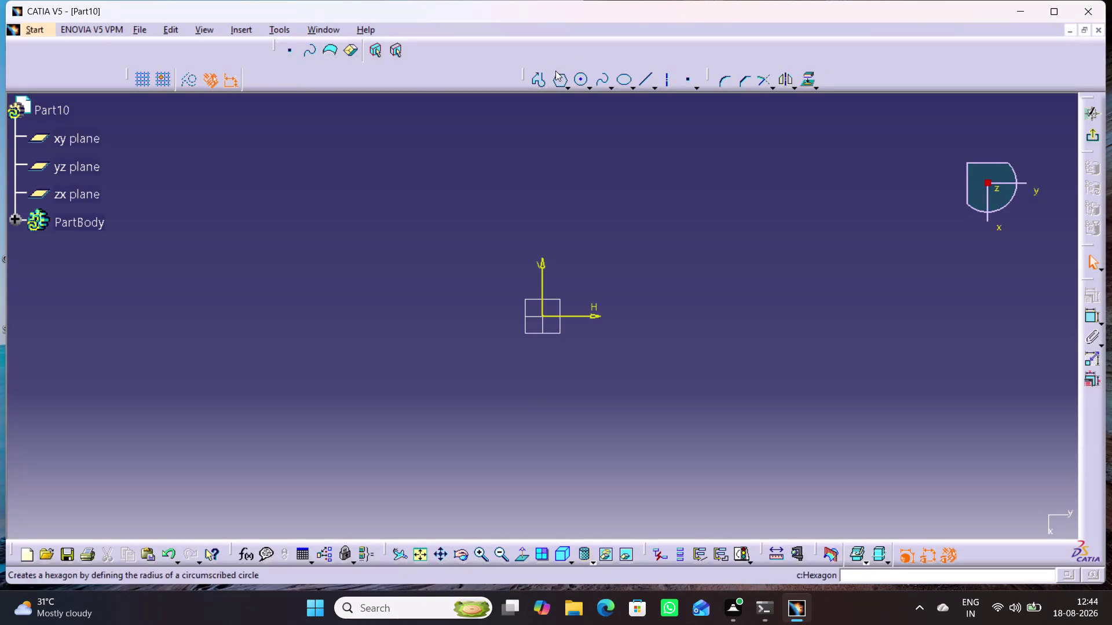
Draw a regular hexagon centred on the sketch origin.
click(558, 75)
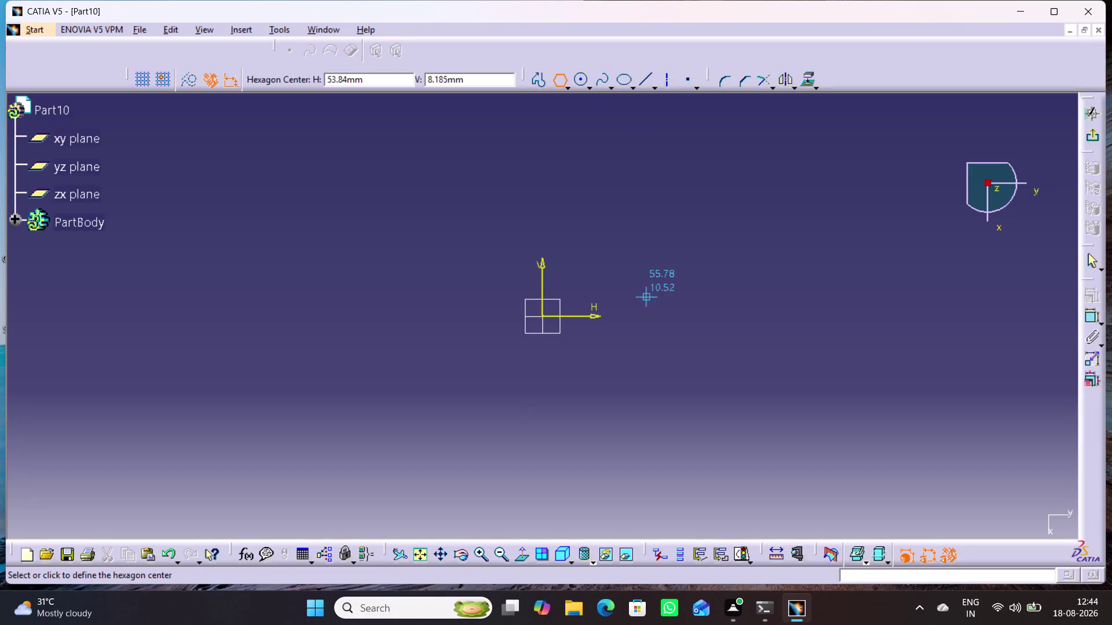
click(543, 314)
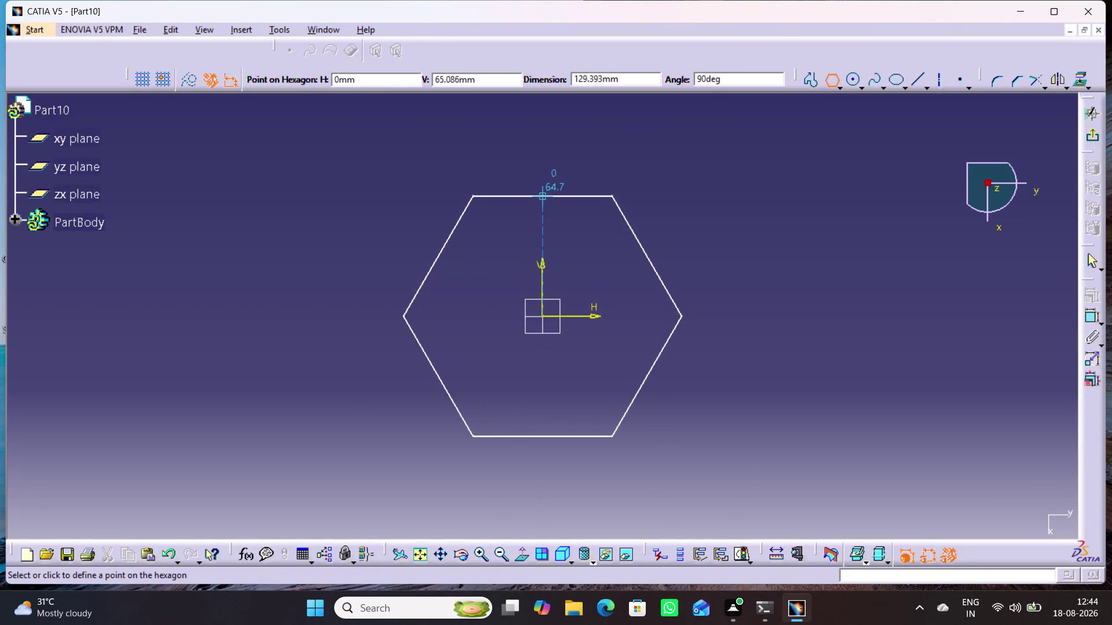
click(546, 196)
click(865, 268)
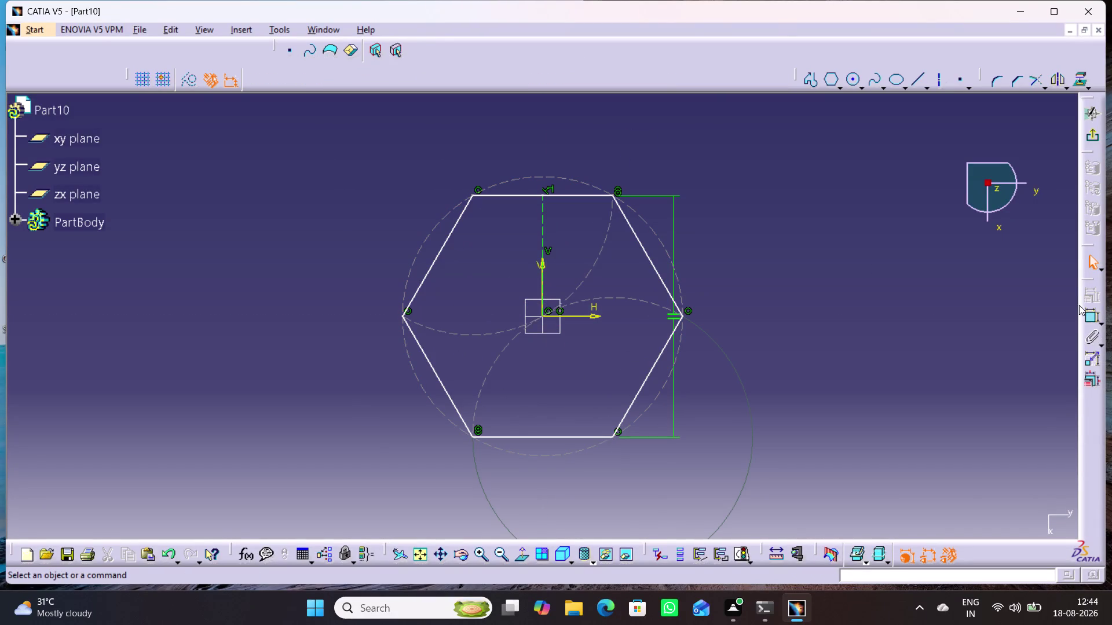
Dimension the hexagon between its top and bottom edges and set it to 4.3 mm.
click(1089, 316)
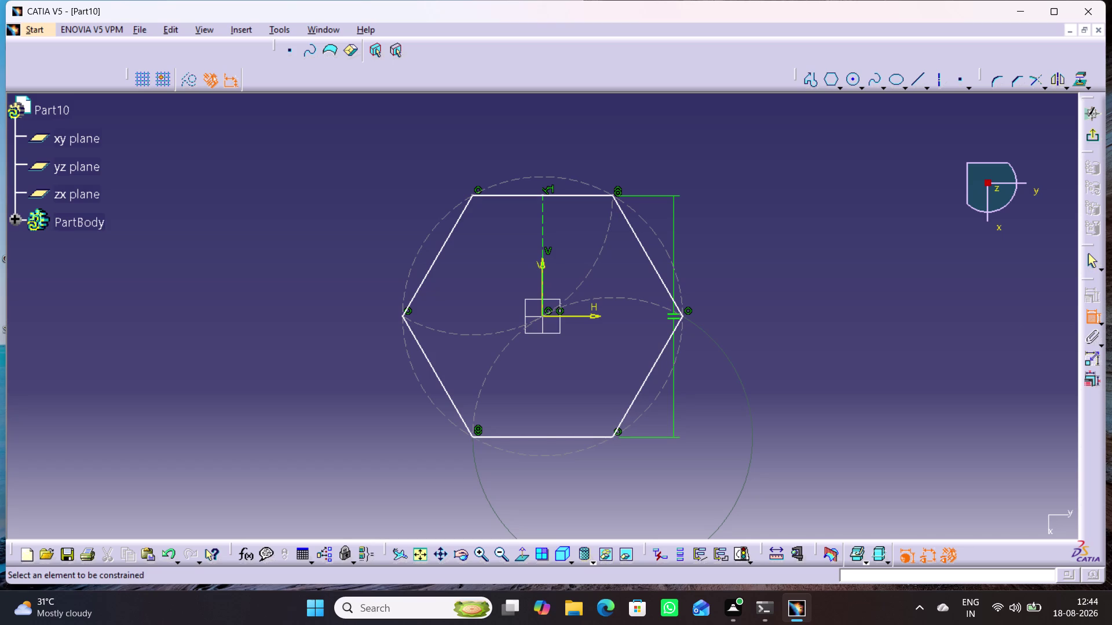
click(597, 435)
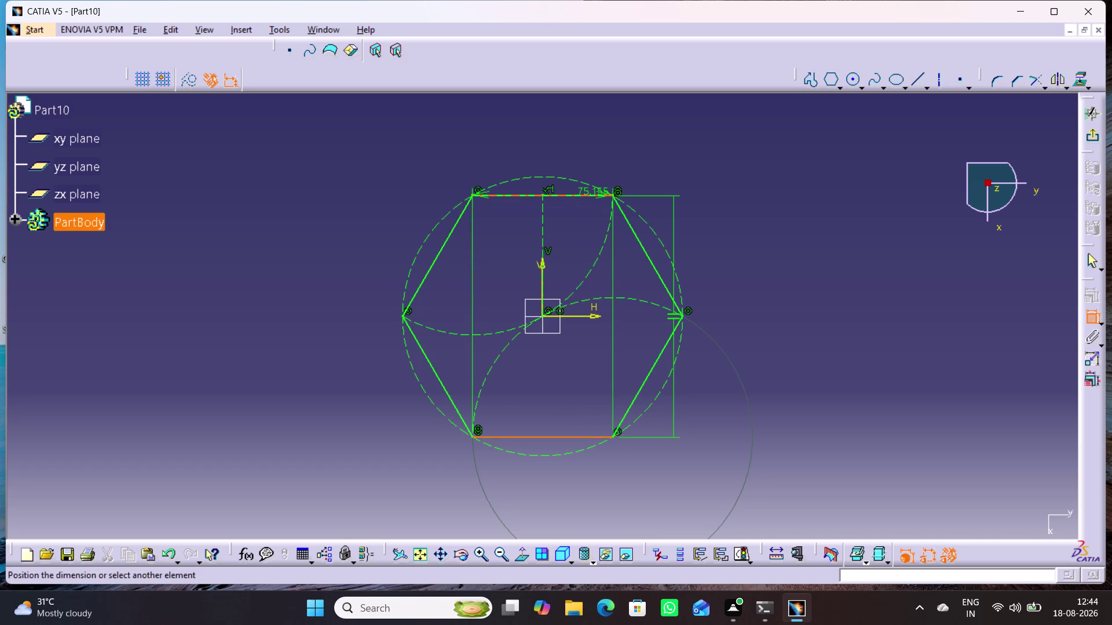
click(595, 194)
click(757, 325)
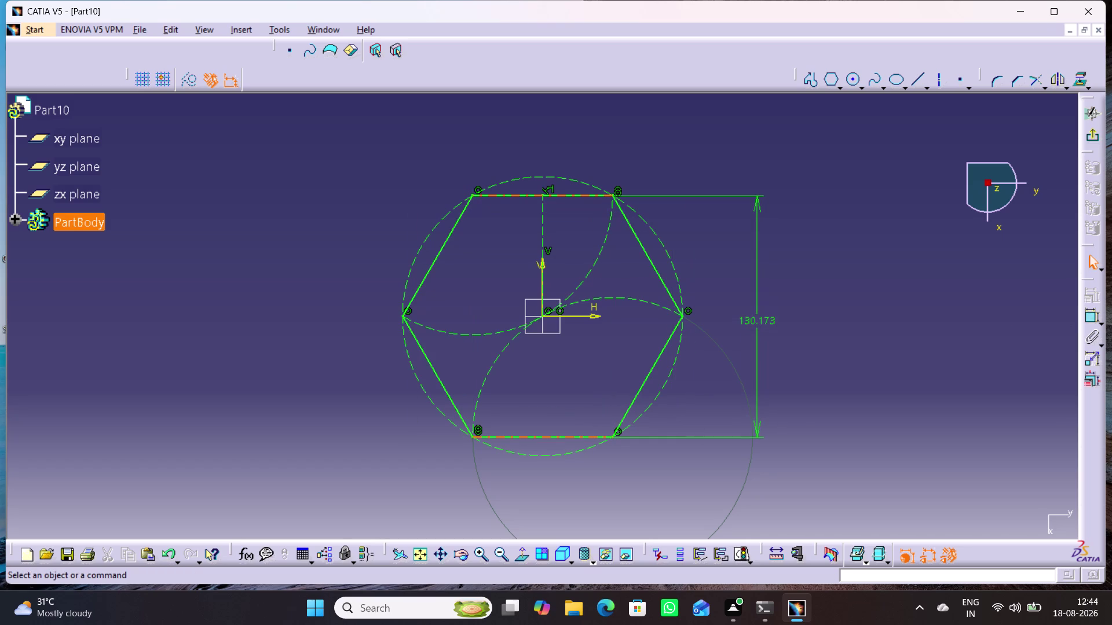
double_click(755, 316)
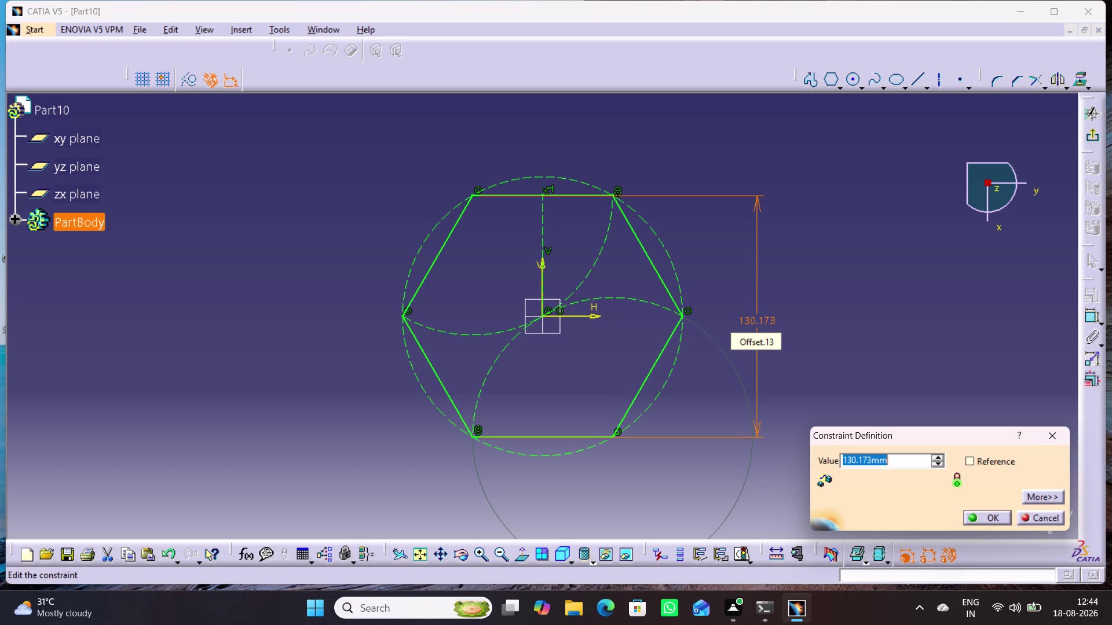
text(4.3)
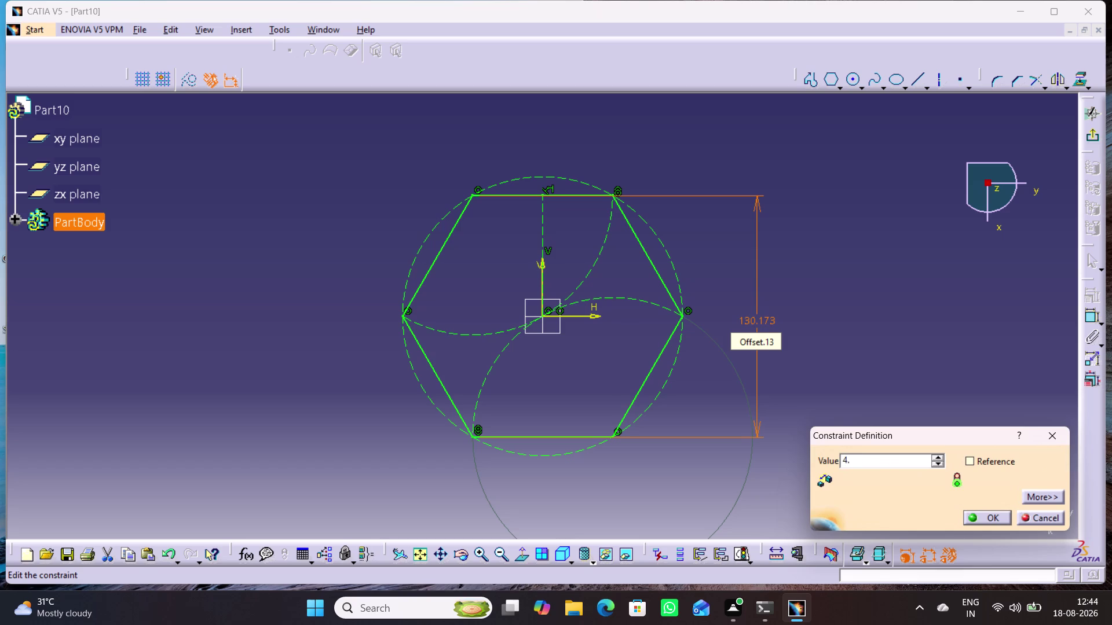
key(Return)
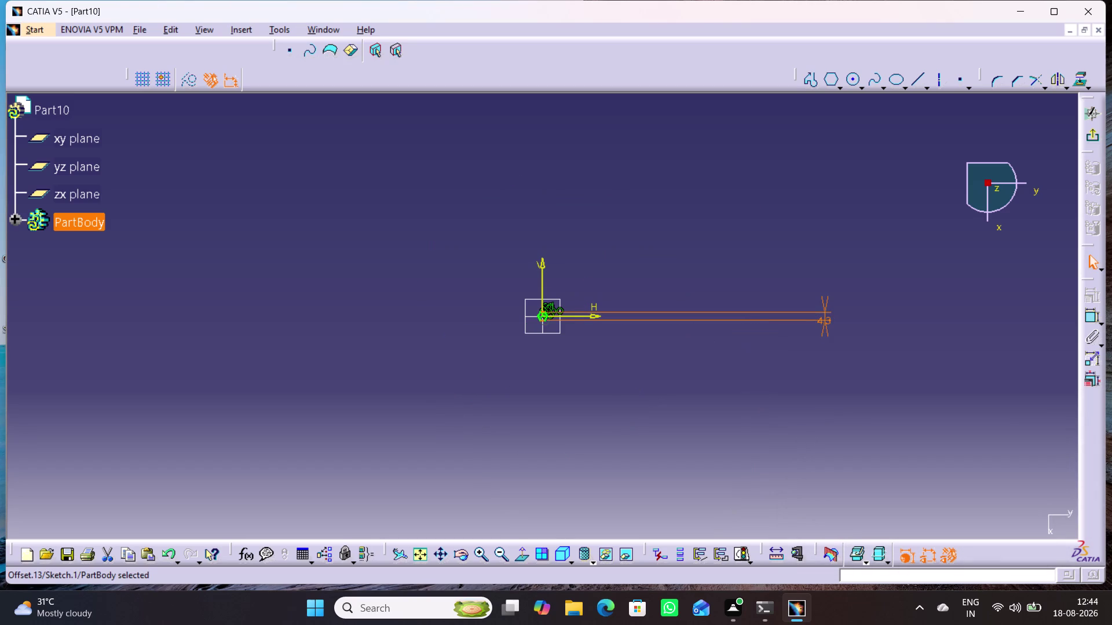
click(840, 333)
drag(824, 319, 590, 327)
click(702, 340)
middle_drag(604, 366, 610, 328)
right_click(604, 366)
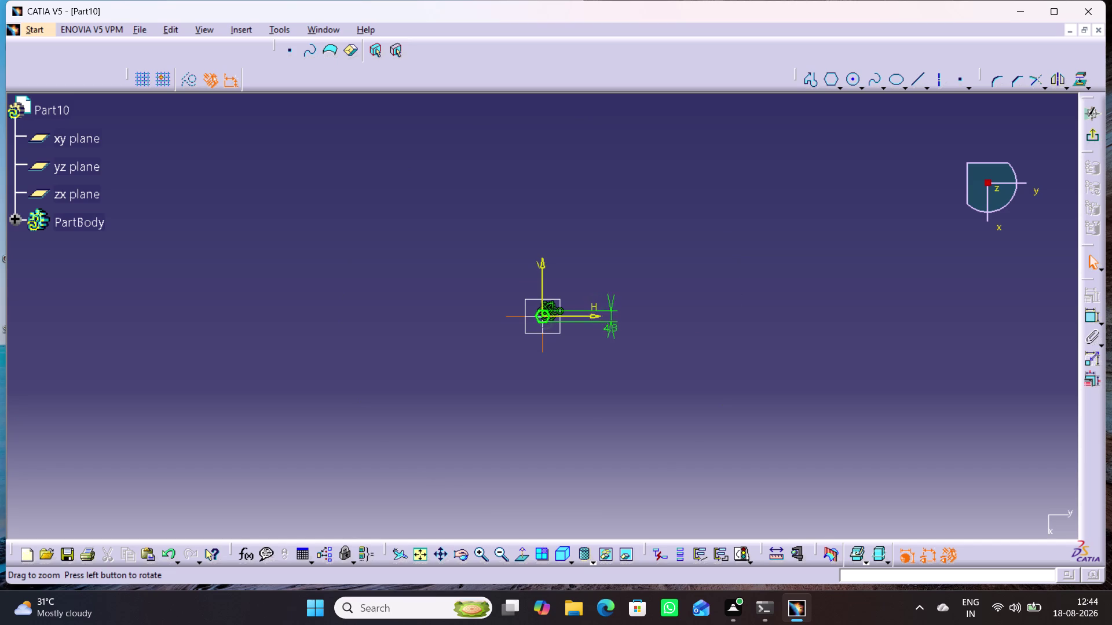
middle_drag(610, 328, 680, 161)
middle_drag(622, 228, 623, 179)
right_click(621, 228)
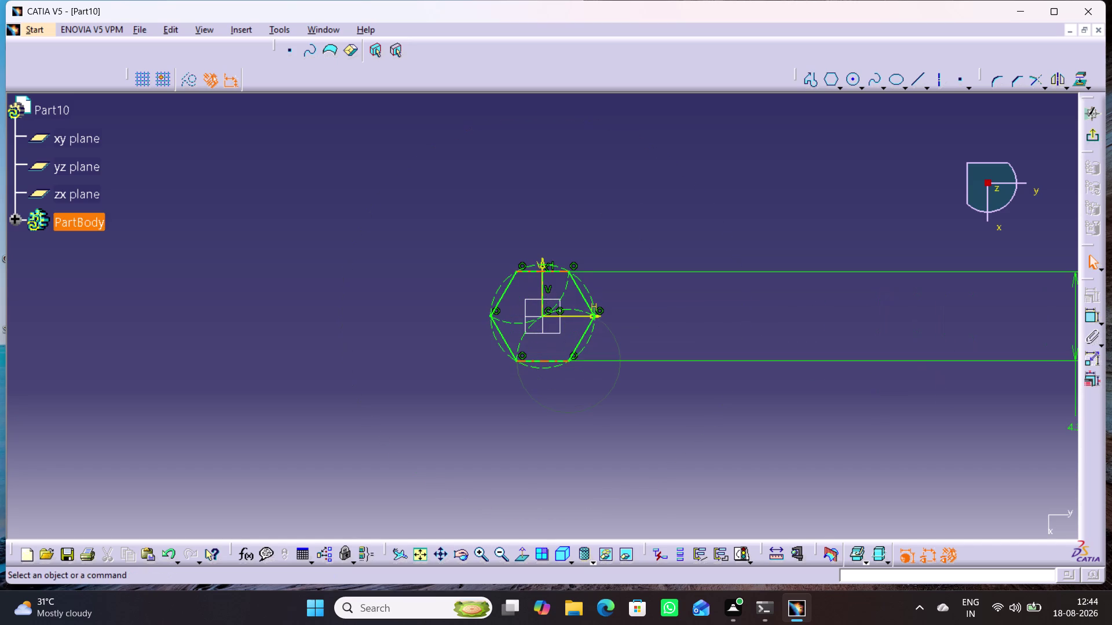
middle_drag(955, 402, 879, 402)
drag(999, 343, 566, 332)
click(638, 340)
middle_drag(668, 252, 738, 251)
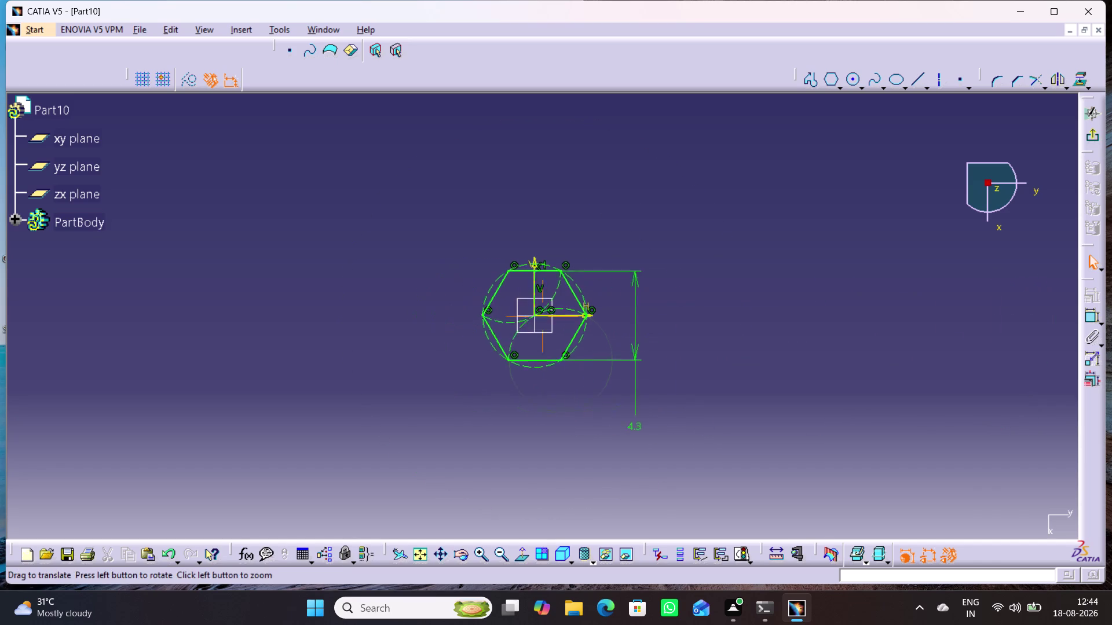
middle_drag(738, 252, 778, 249)
Add a 2.5 mm diameter circle at the hexagon's centre and exit the sketcher.
click(857, 86)
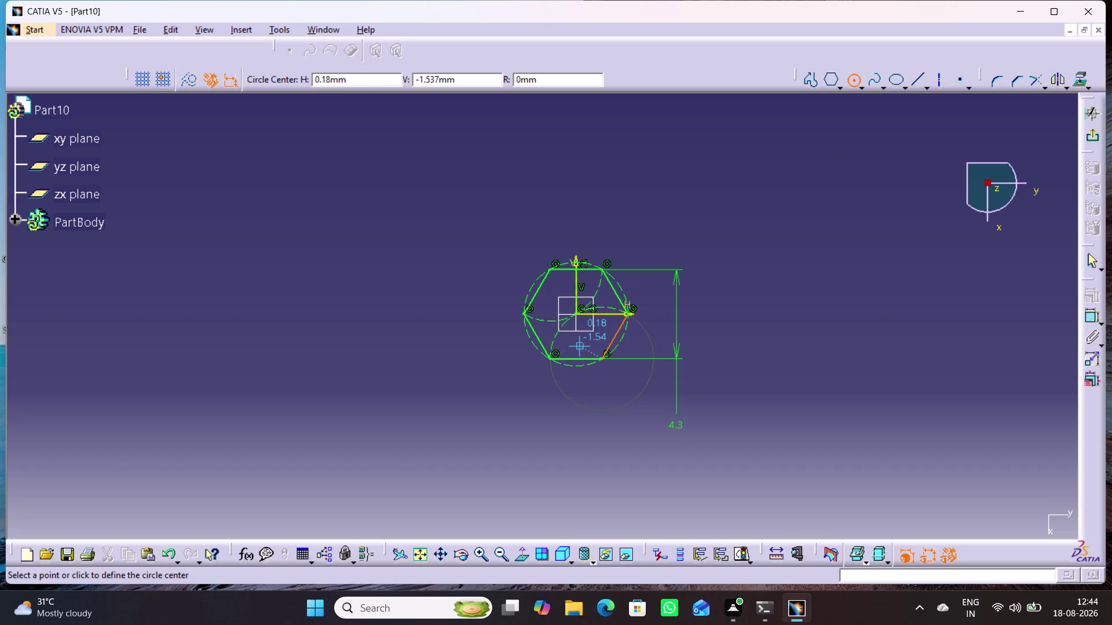
click(576, 315)
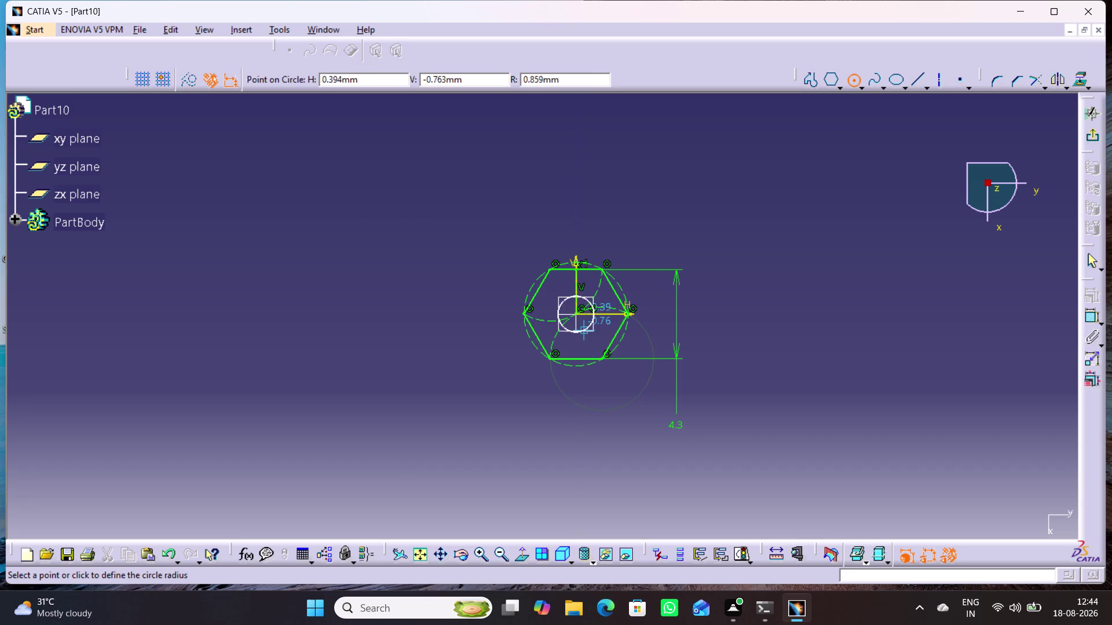
click(585, 334)
drag(1092, 317, 1086, 318)
click(596, 214)
double_click(593, 210)
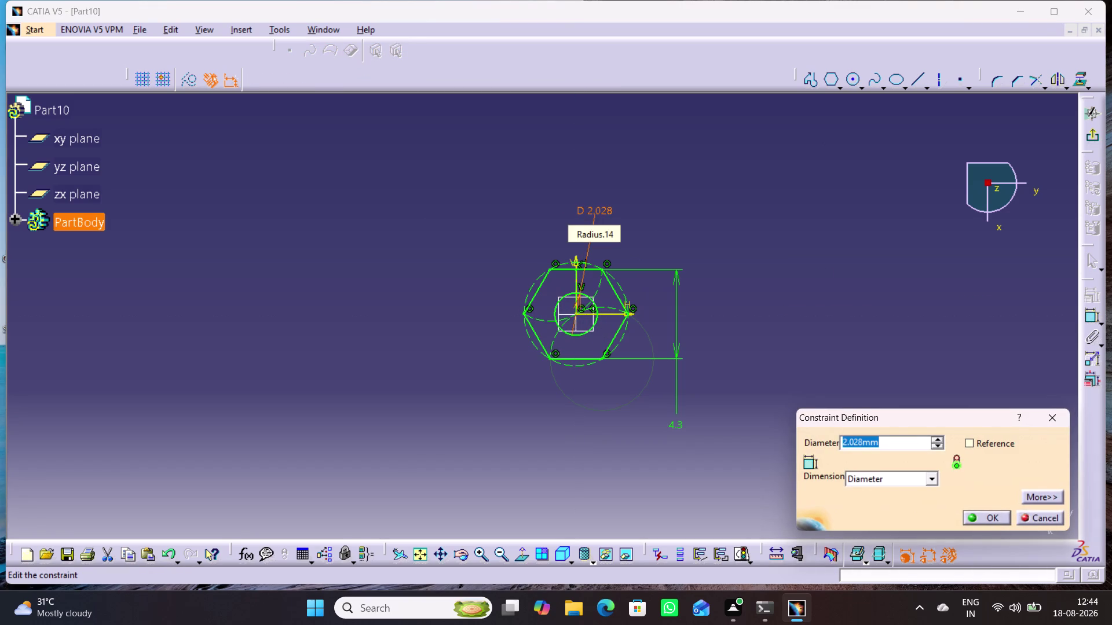
text(2.5)
key(Return)
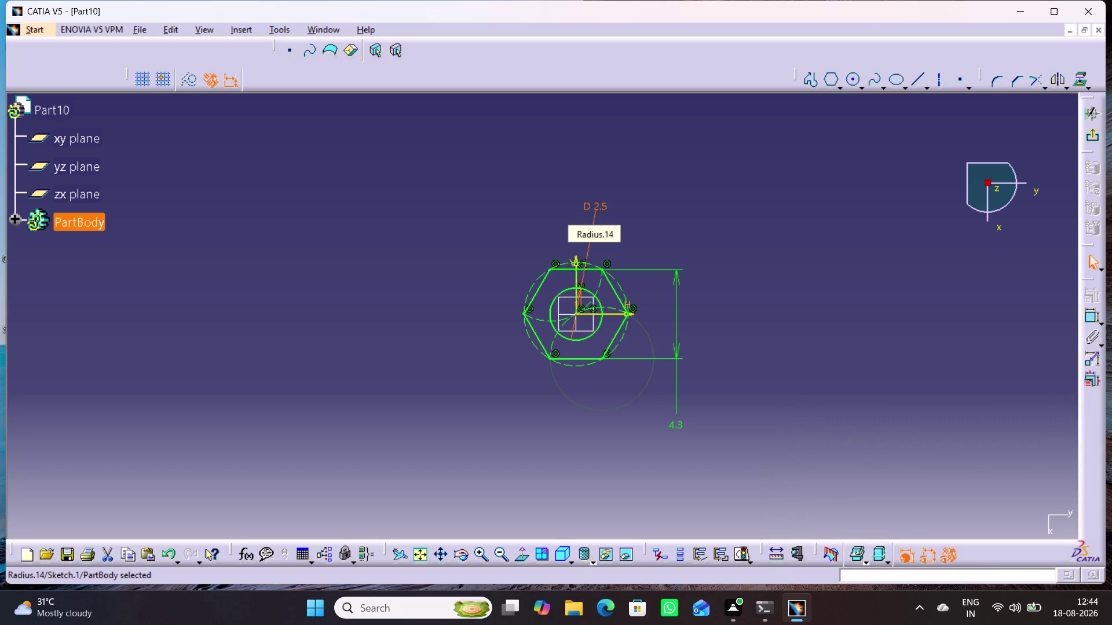
click(1091, 137)
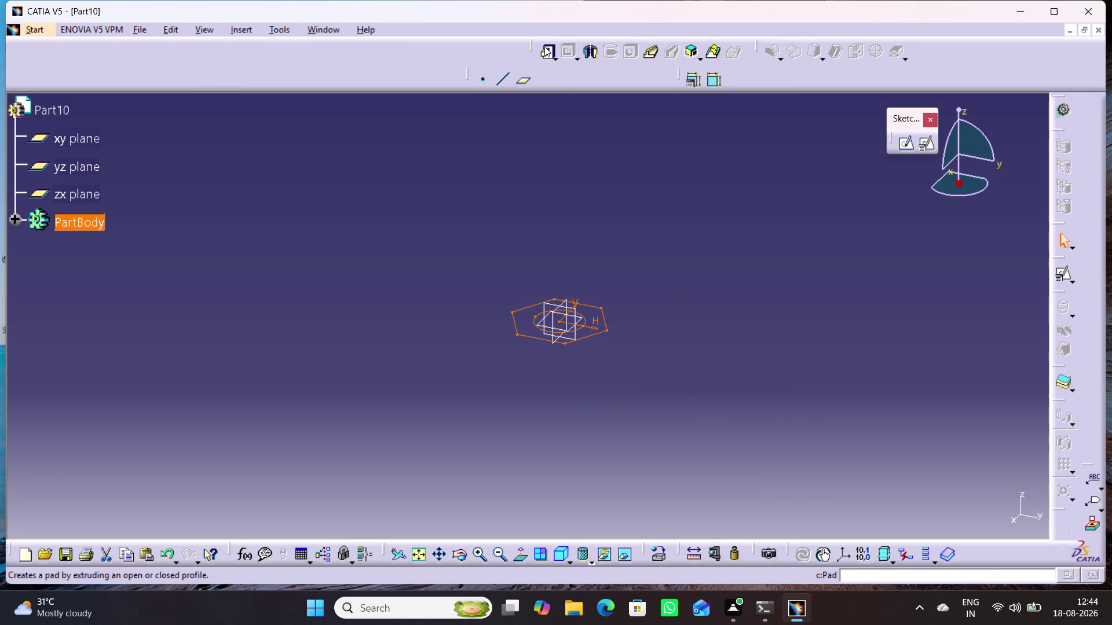
Pad the hexagon-and-circle sketch 3 mm into a solid nut.
click(544, 46)
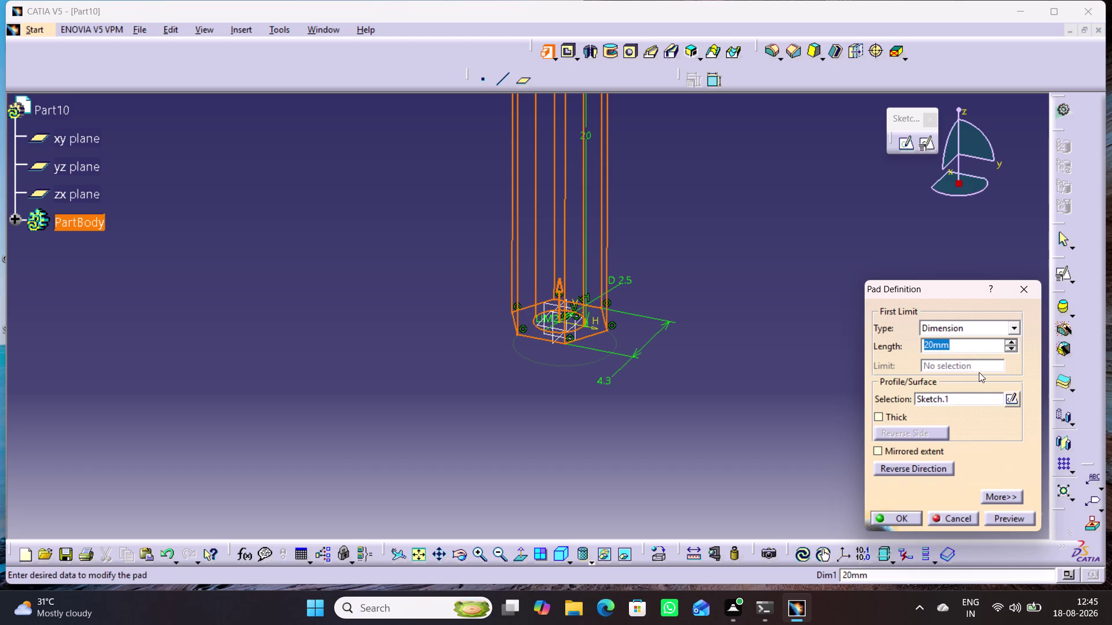
key(3)
key(Return)
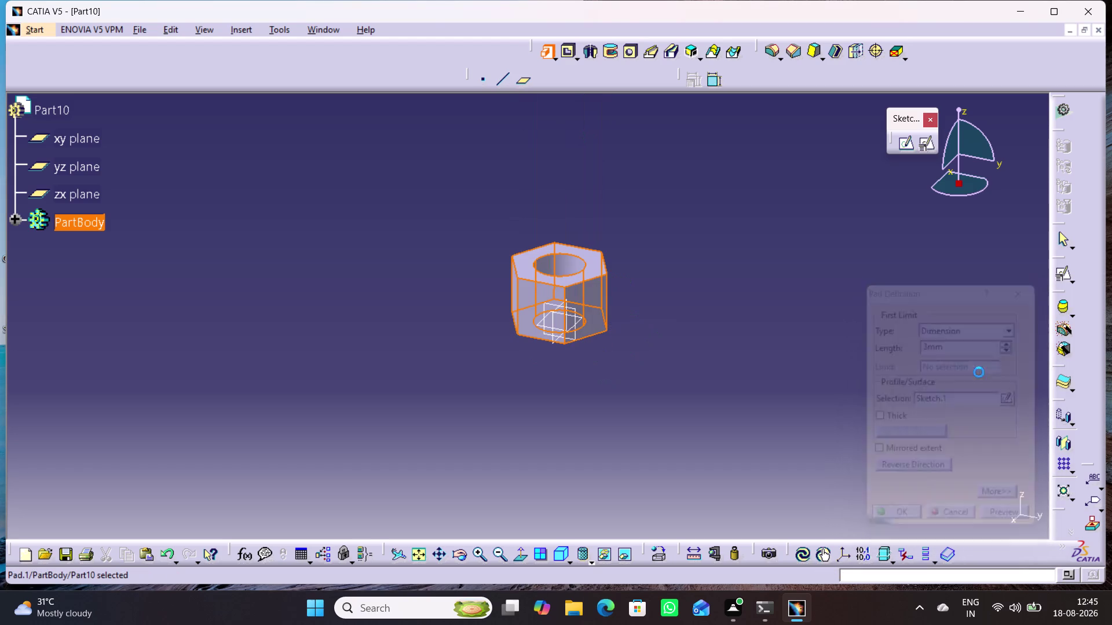
click(754, 370)
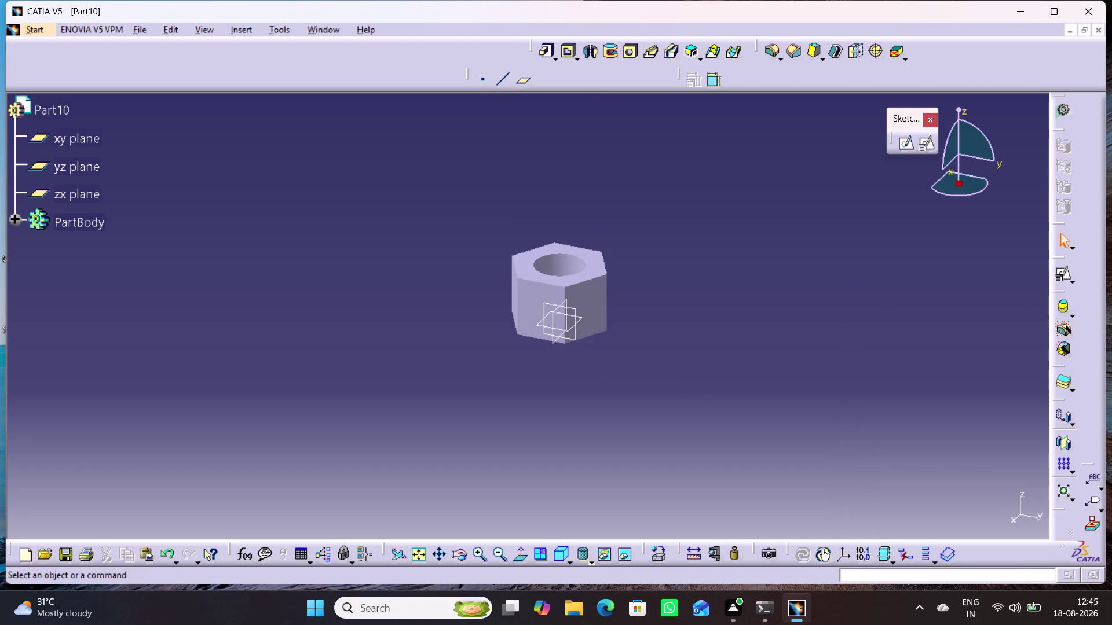
Reopen the pad and keep its 3 mm length.
double_click(581, 304)
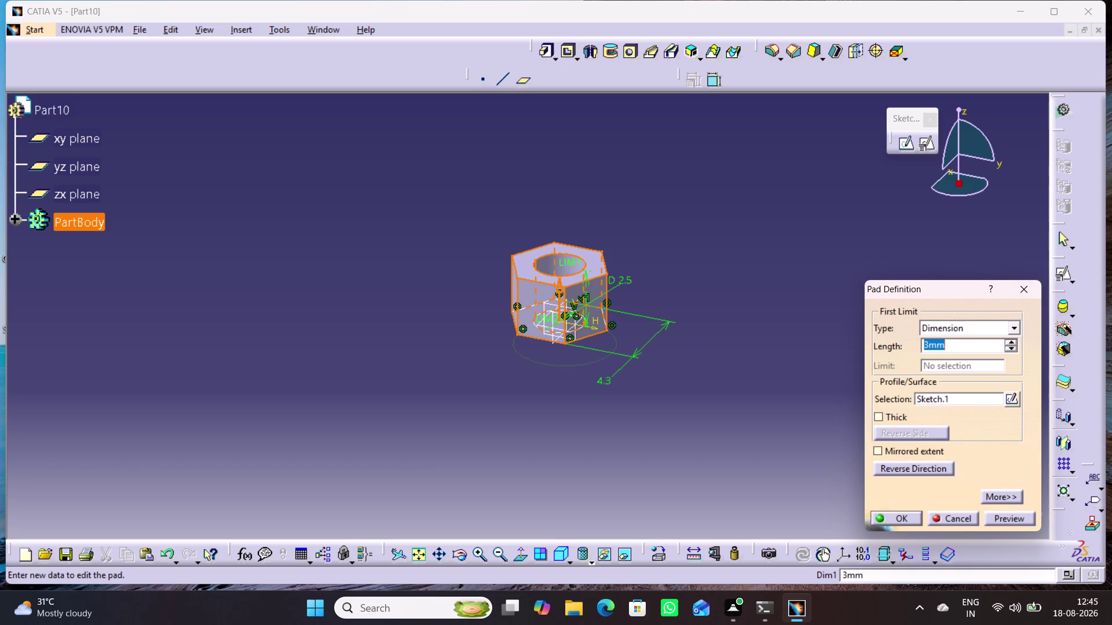
click(1028, 287)
click(709, 408)
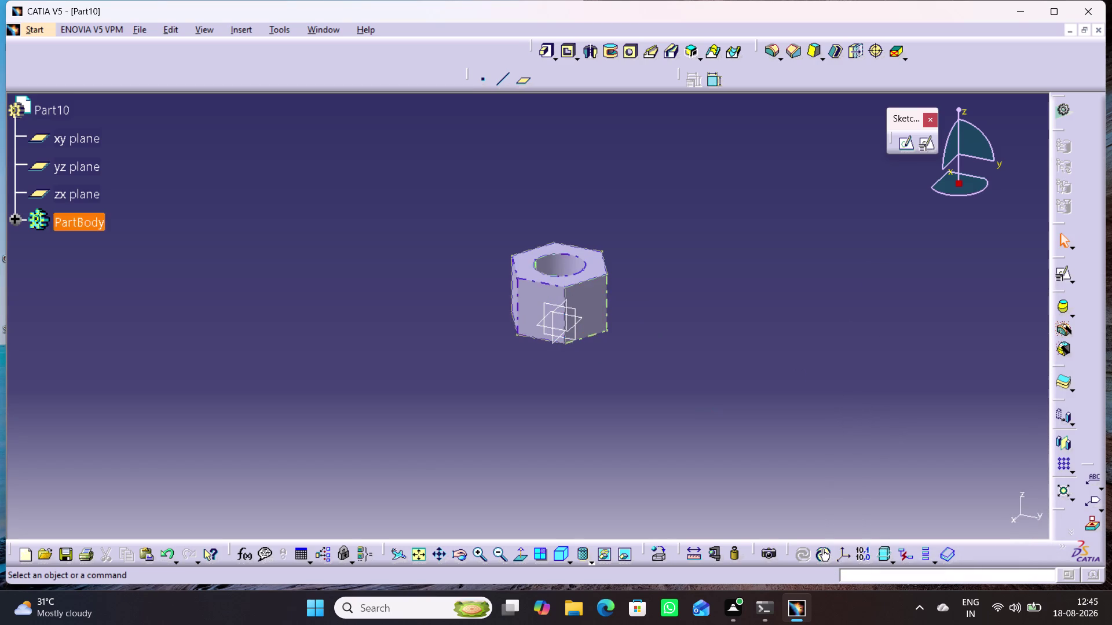
click(71, 178)
click(73, 172)
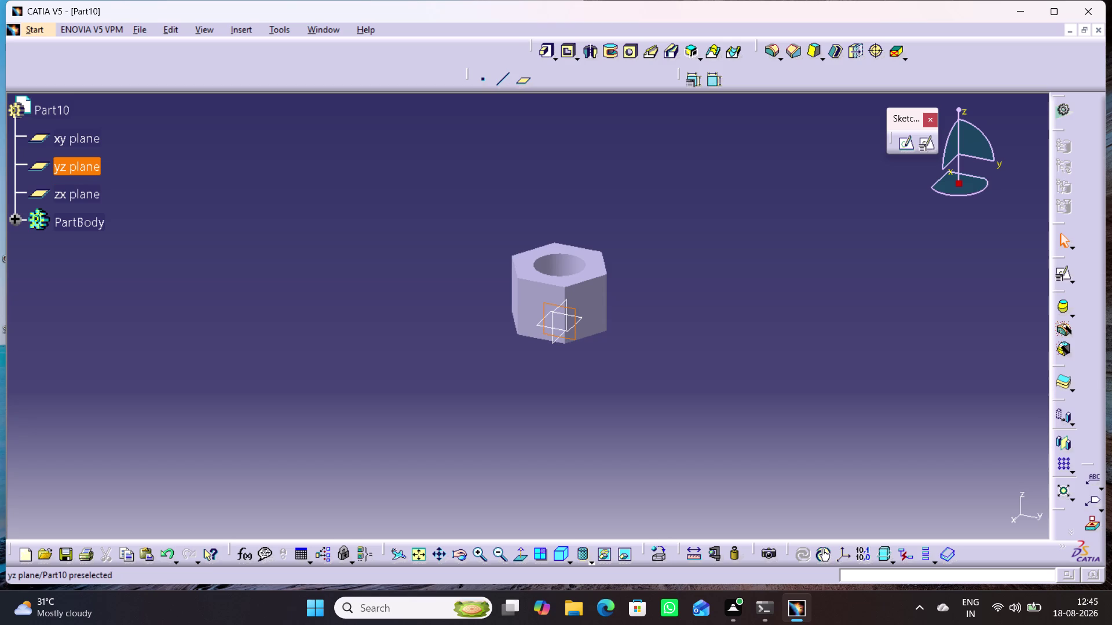
Sketch on the yz plane and draw a closed right-triangle profile beside the nut.
click(909, 145)
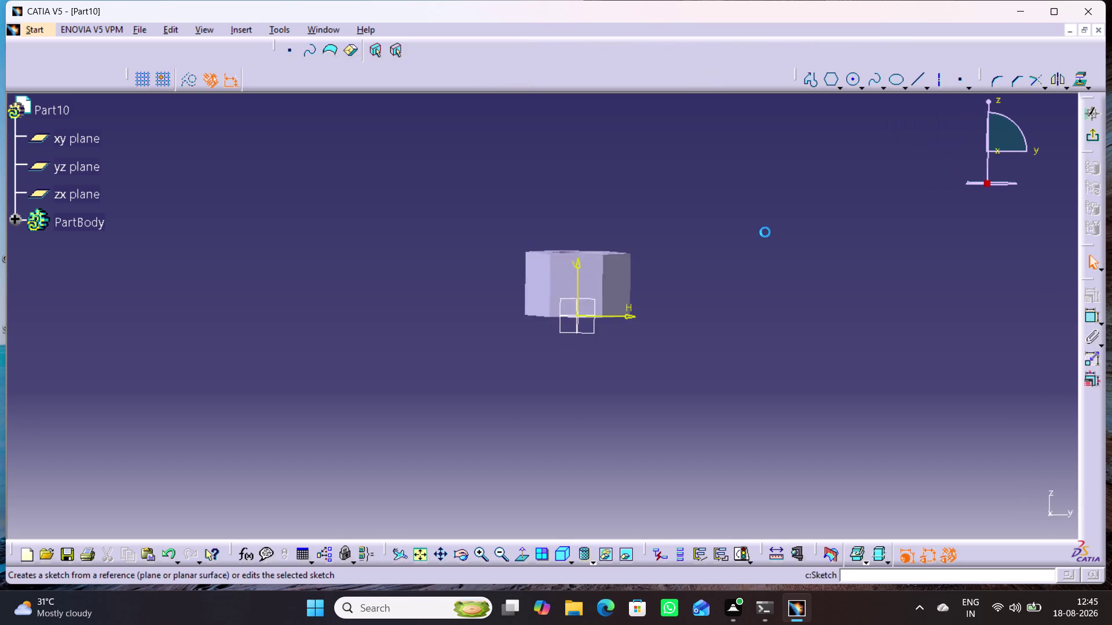
click(712, 276)
middle_drag(711, 213, 690, 277)
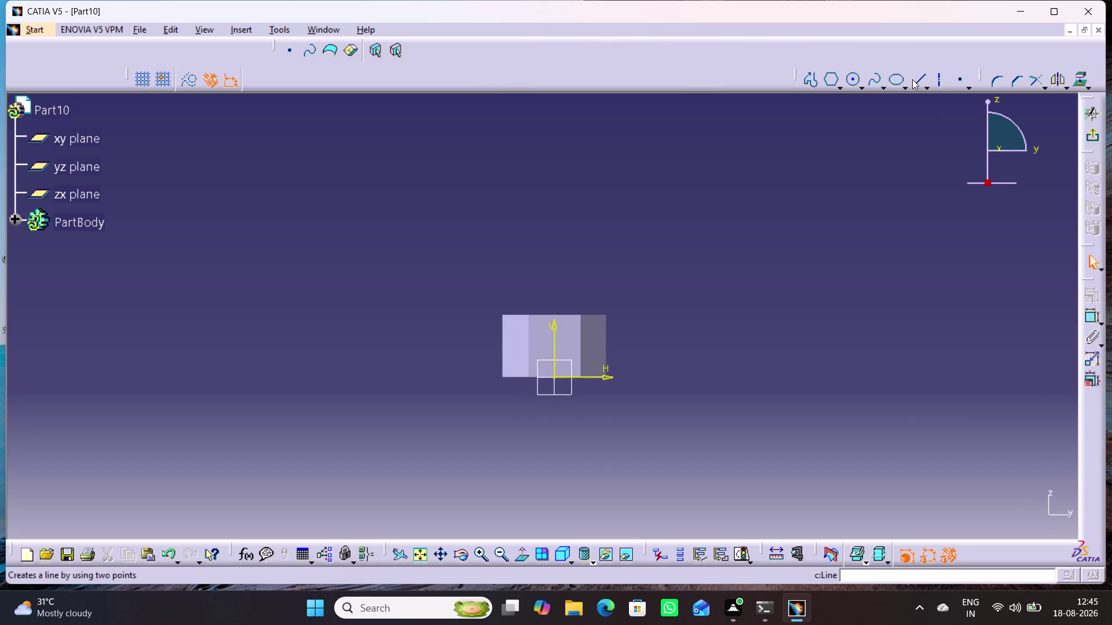
click(811, 81)
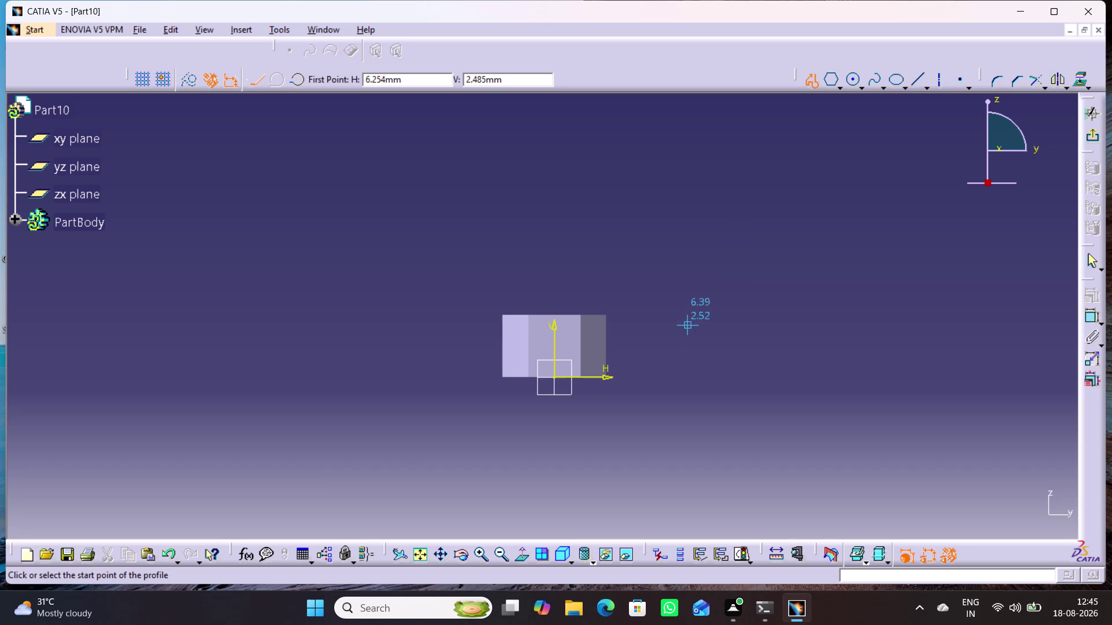
click(695, 318)
click(773, 317)
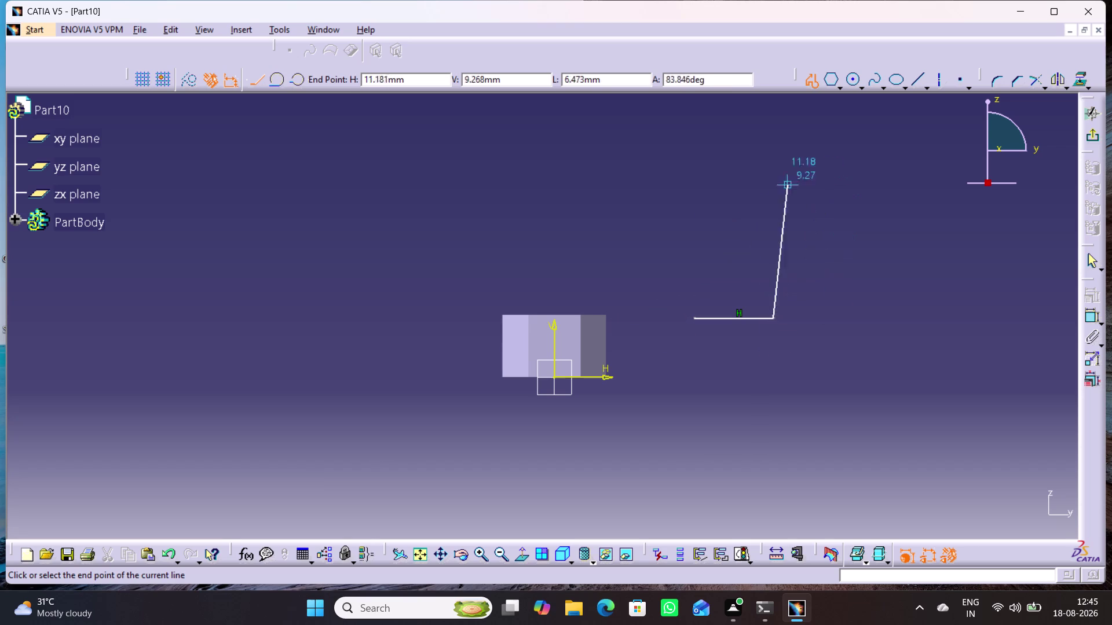
click(774, 360)
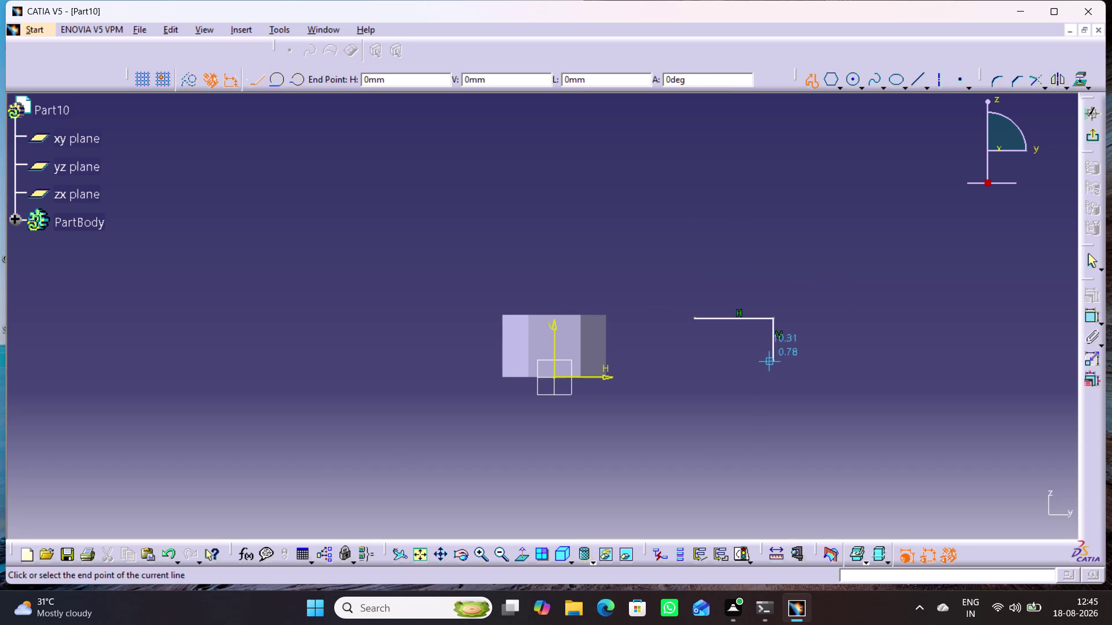
click(694, 321)
click(888, 265)
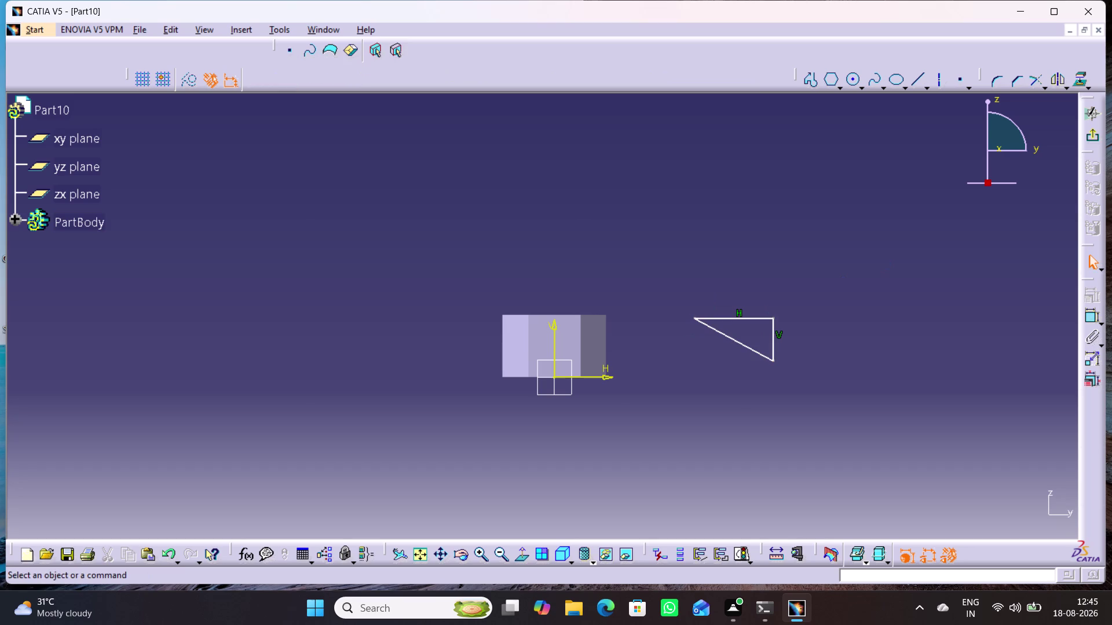
Draw a small closed triangle profile below the first triangle.
click(811, 79)
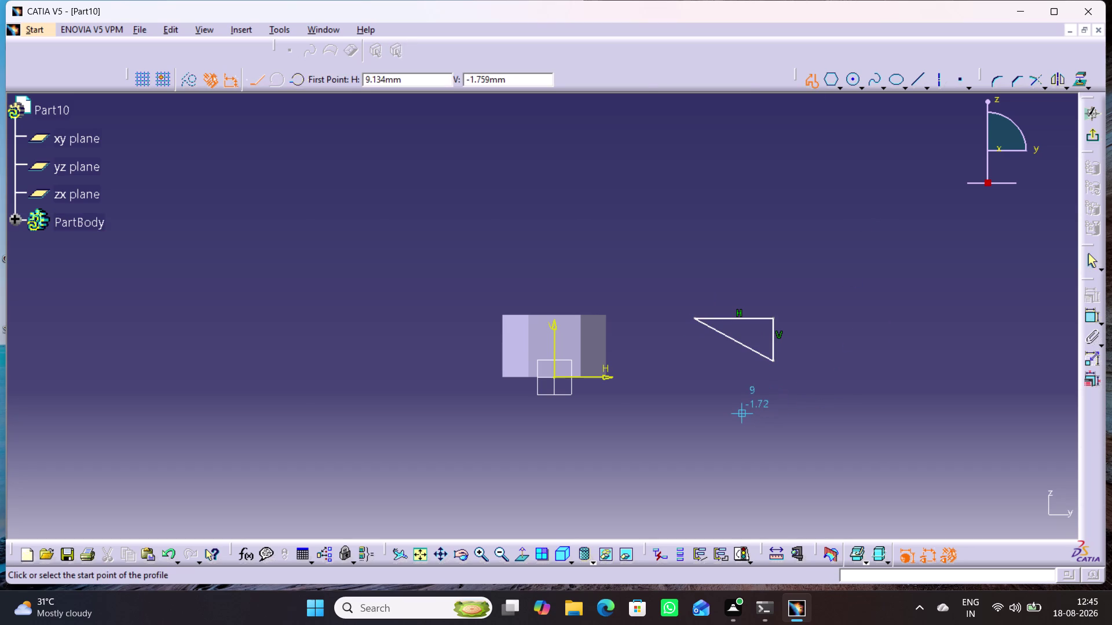
click(742, 414)
click(782, 416)
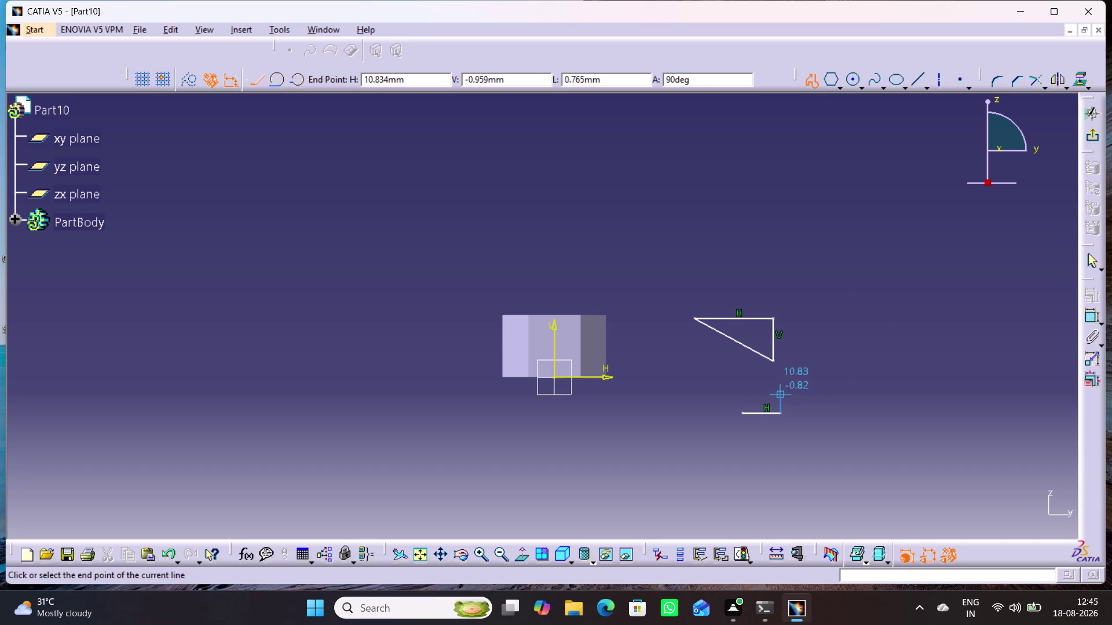
click(782, 393)
click(743, 410)
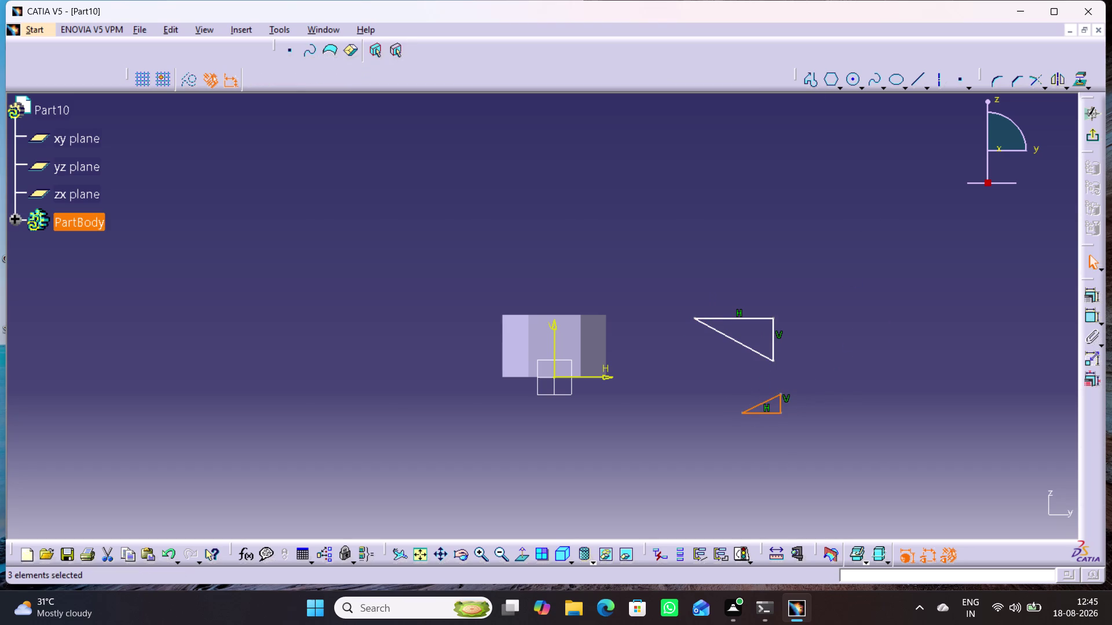
click(890, 323)
Set the small triangle's bottom and vertical legs to 1 mm.
double_click(1092, 315)
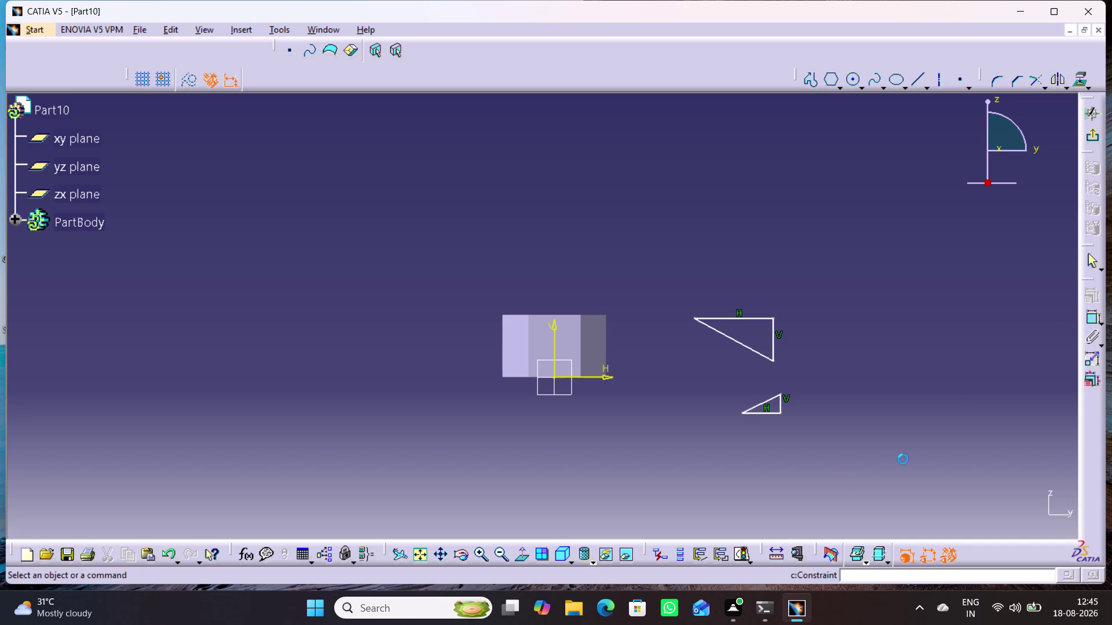
click(774, 413)
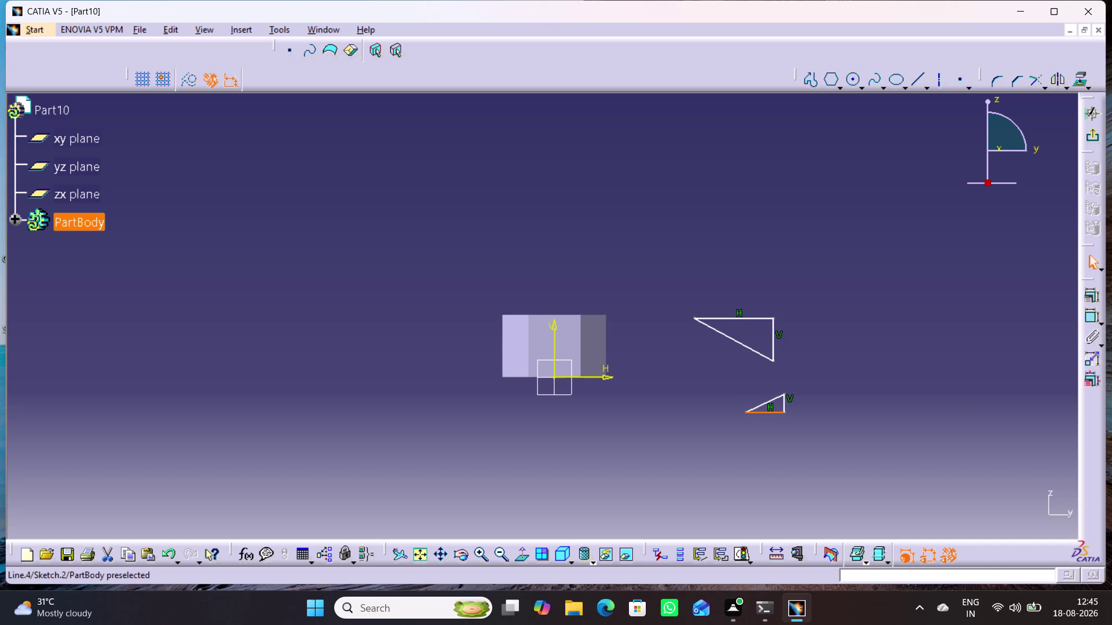
double_click(1094, 318)
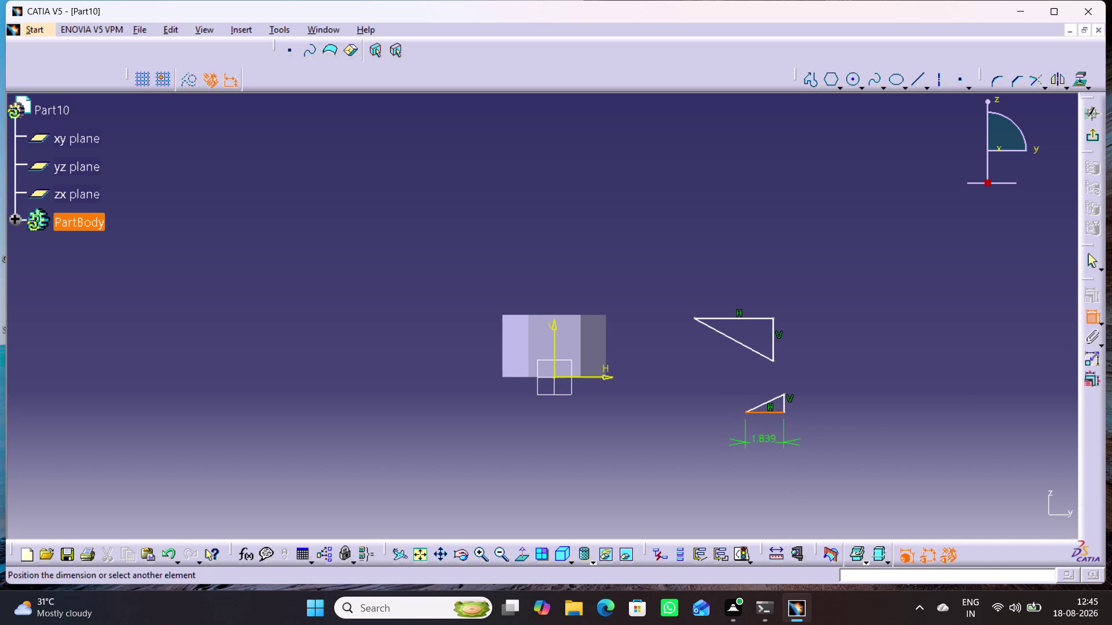
click(765, 443)
double_click(766, 438)
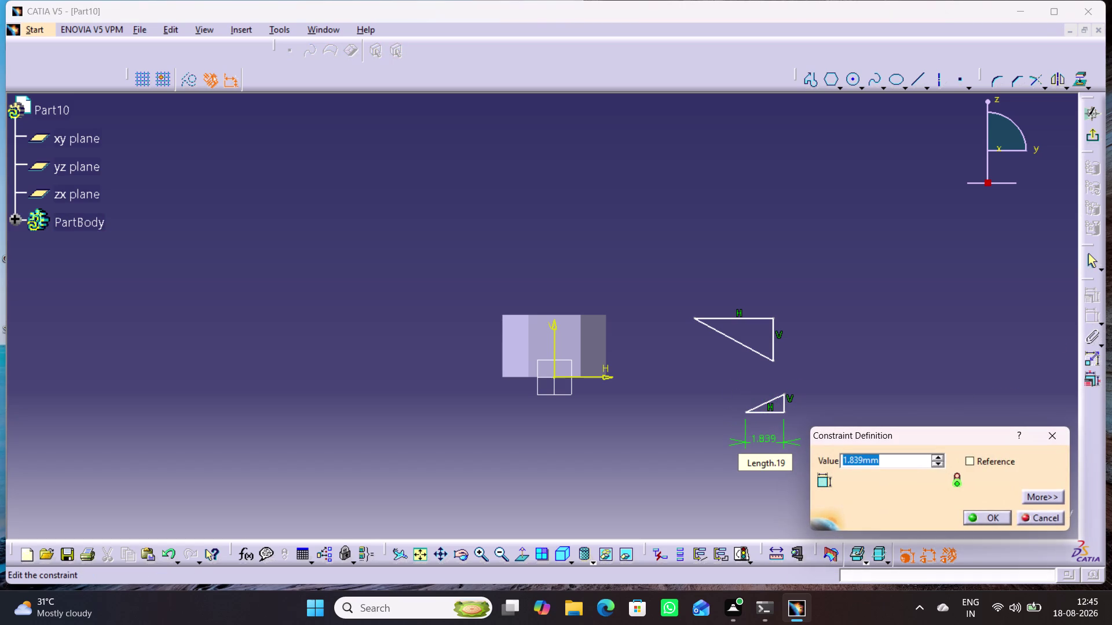
key(1)
key(Return)
click(830, 441)
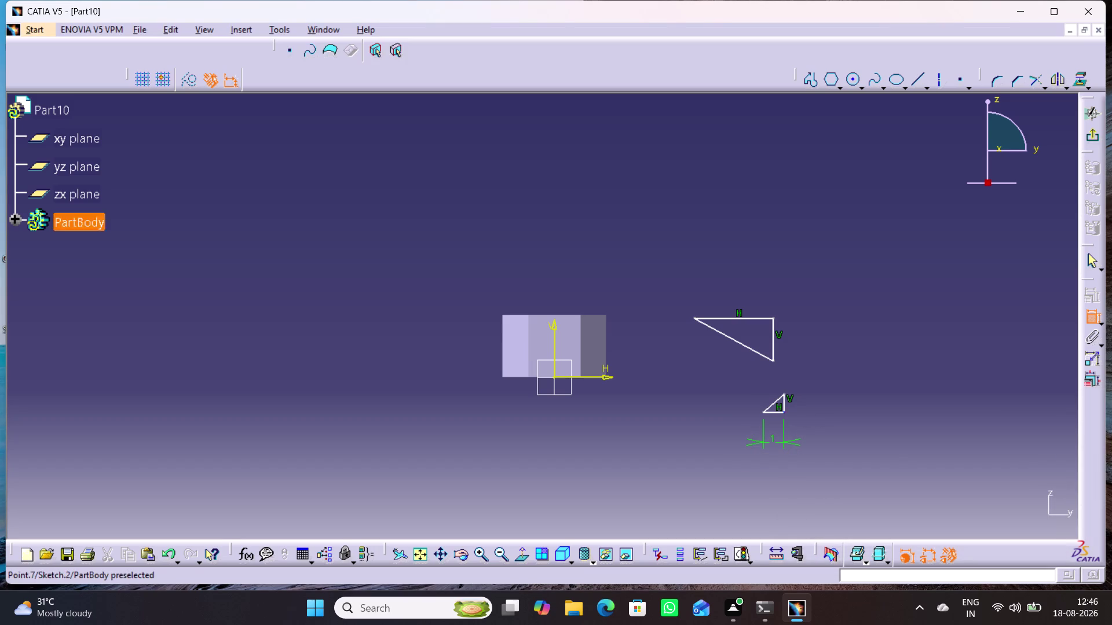
click(786, 407)
double_click(819, 407)
double_click(820, 403)
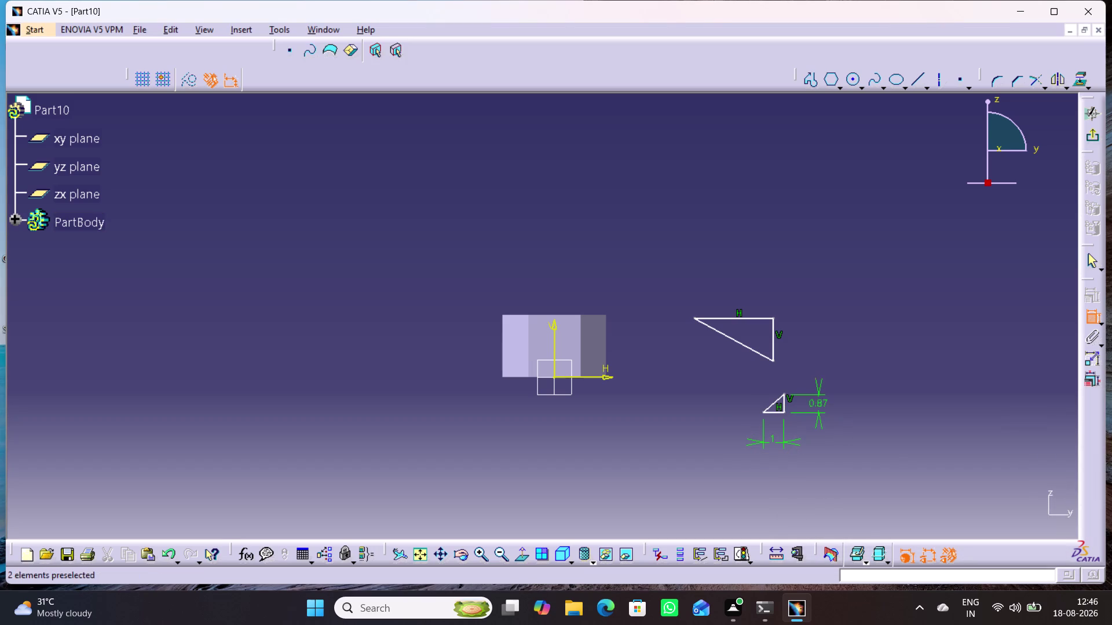
key(1)
key(Return)
click(858, 392)
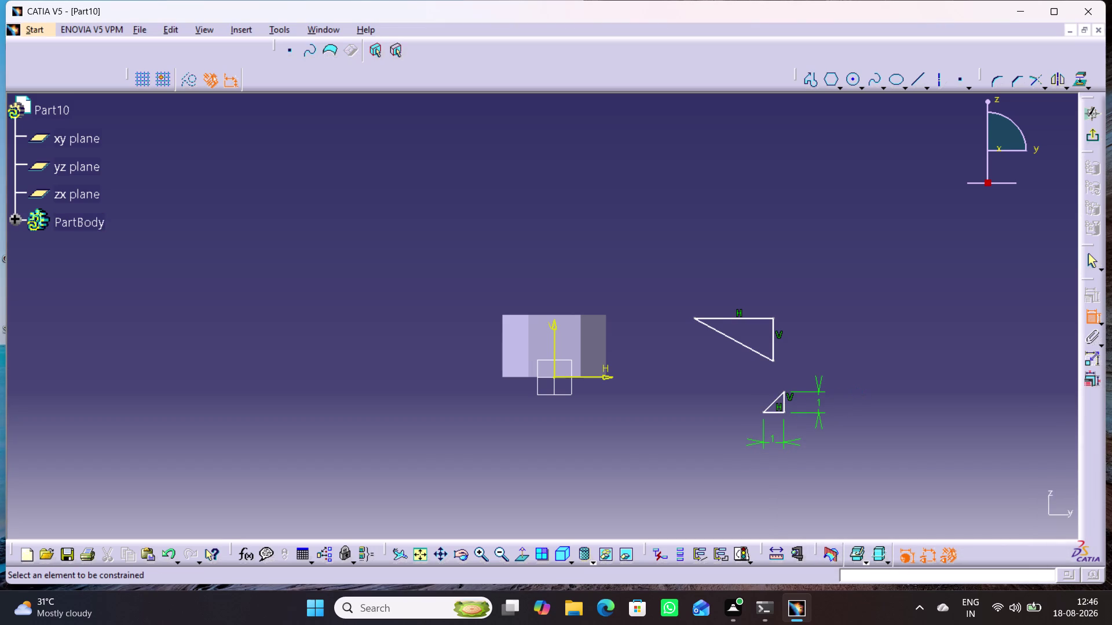
Set the large triangle's top and vertical legs to 1 mm.
double_click(749, 320)
click(734, 295)
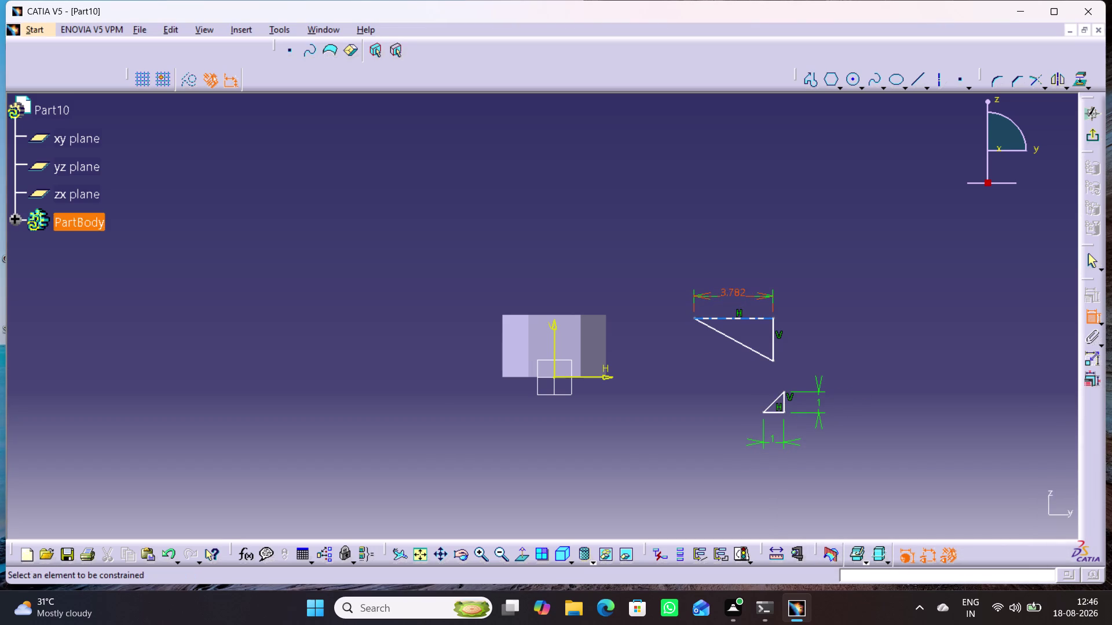
double_click(732, 291)
key(1)
key(Return)
click(842, 290)
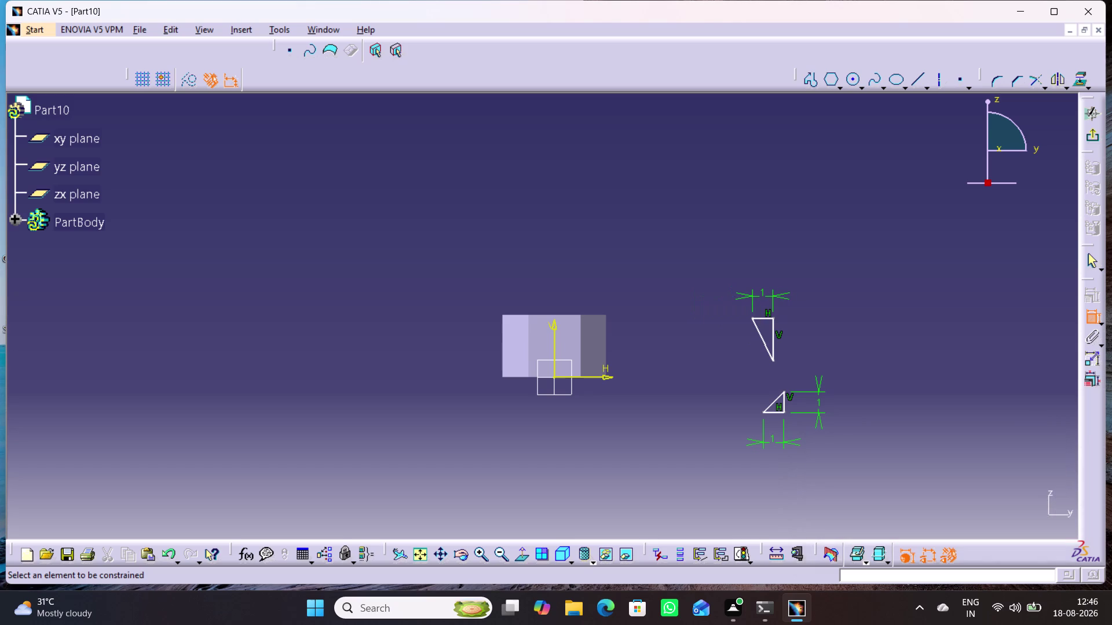
drag(773, 337, 786, 336)
click(800, 339)
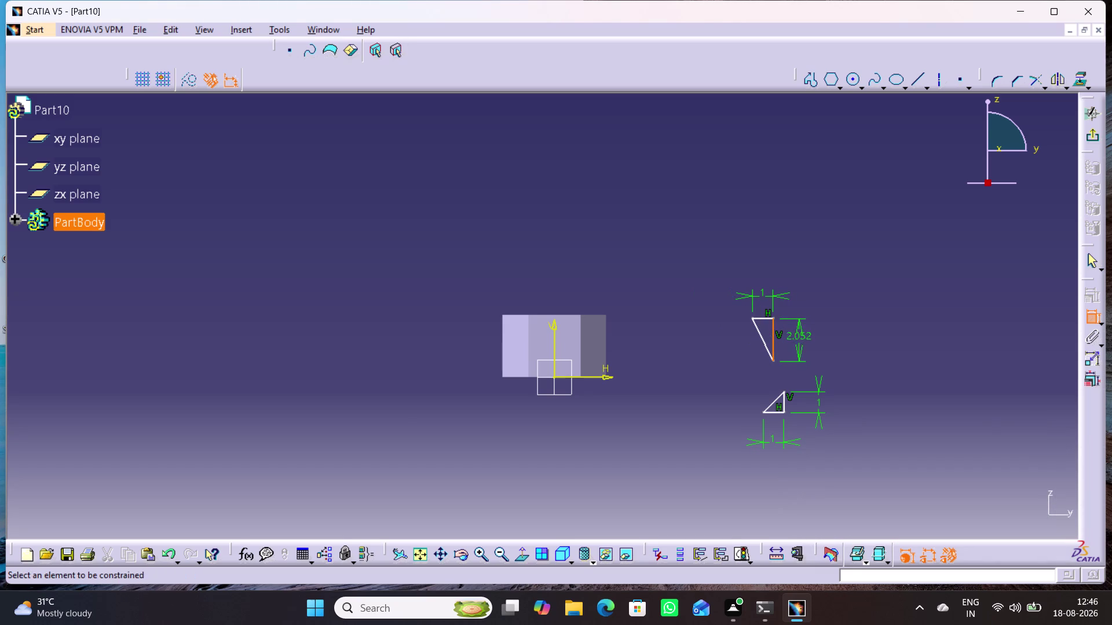
double_click(797, 336)
key(1)
key(Return)
click(852, 335)
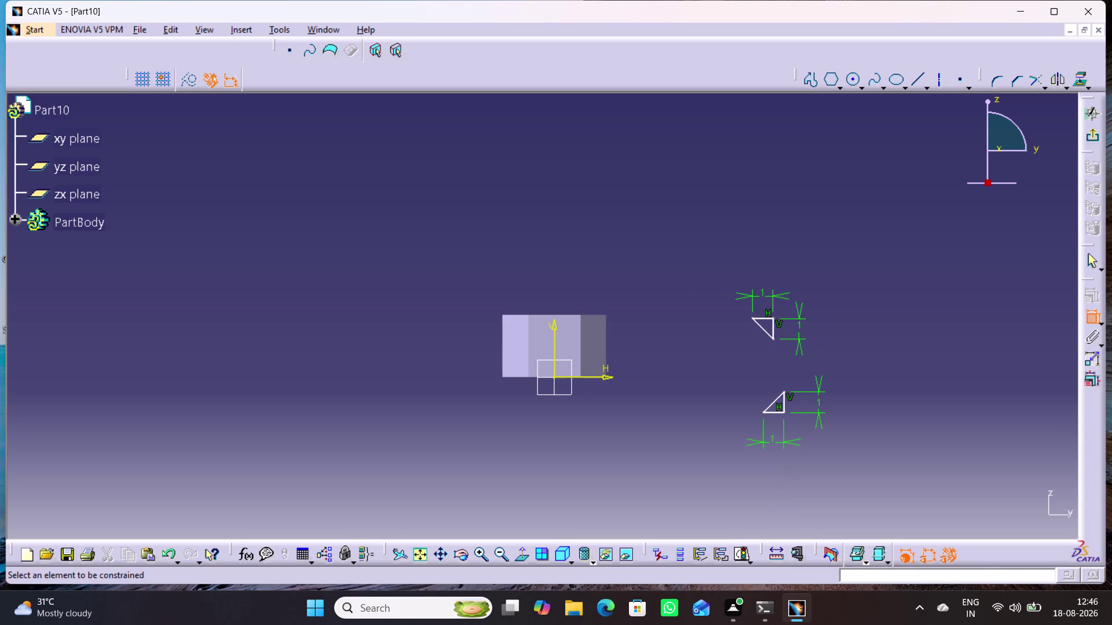
Make the upper triangle's corner coincide with the section's top-right corner.
click(773, 317)
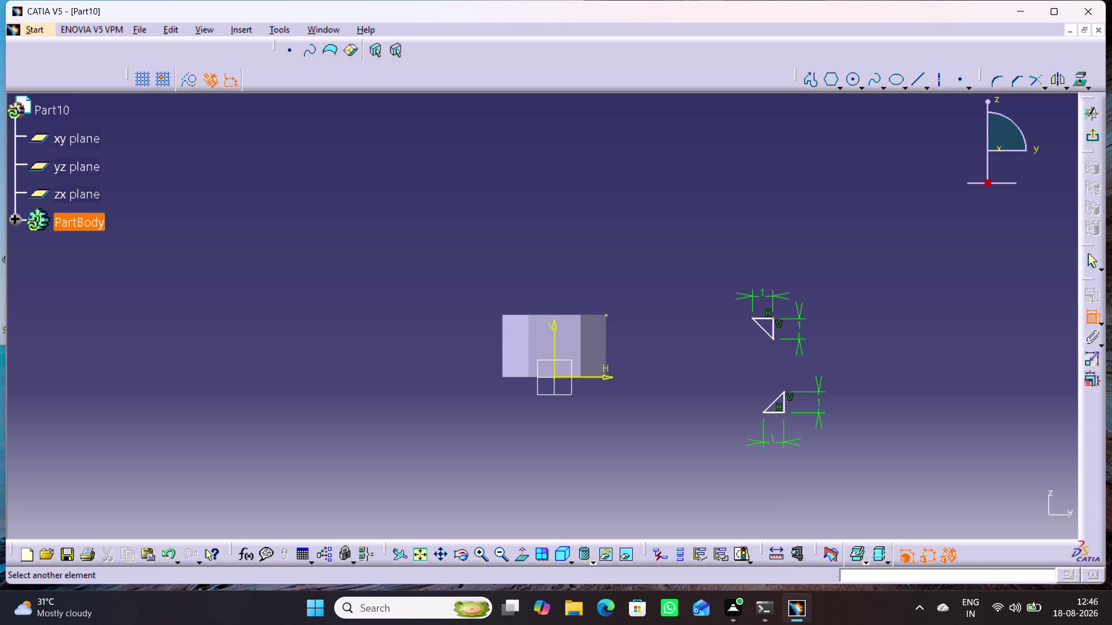
click(608, 314)
right_click(639, 273)
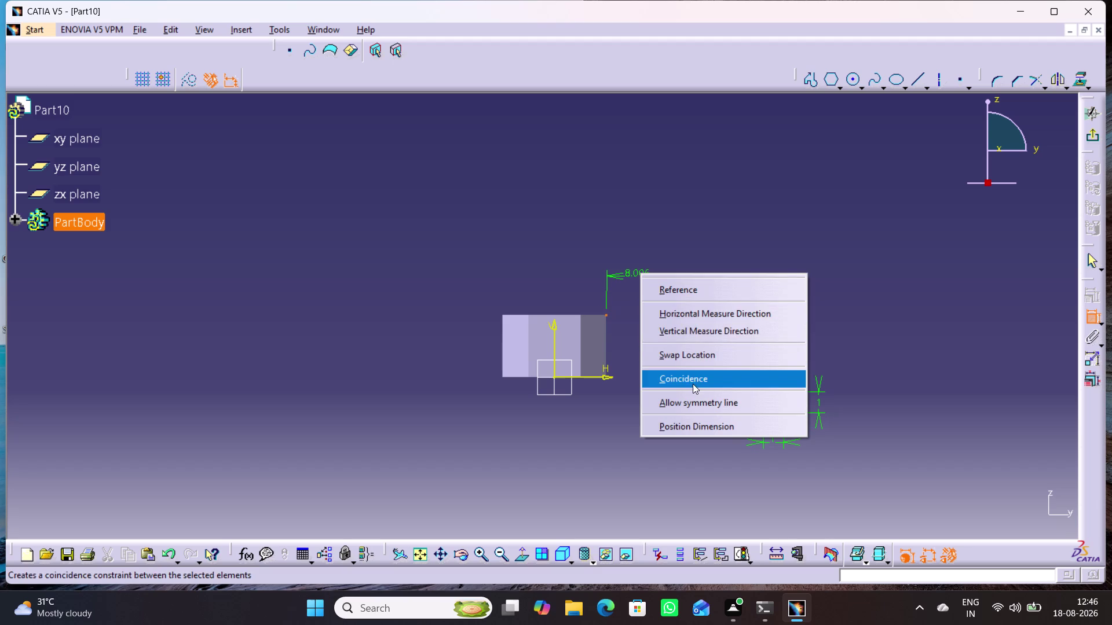
click(694, 378)
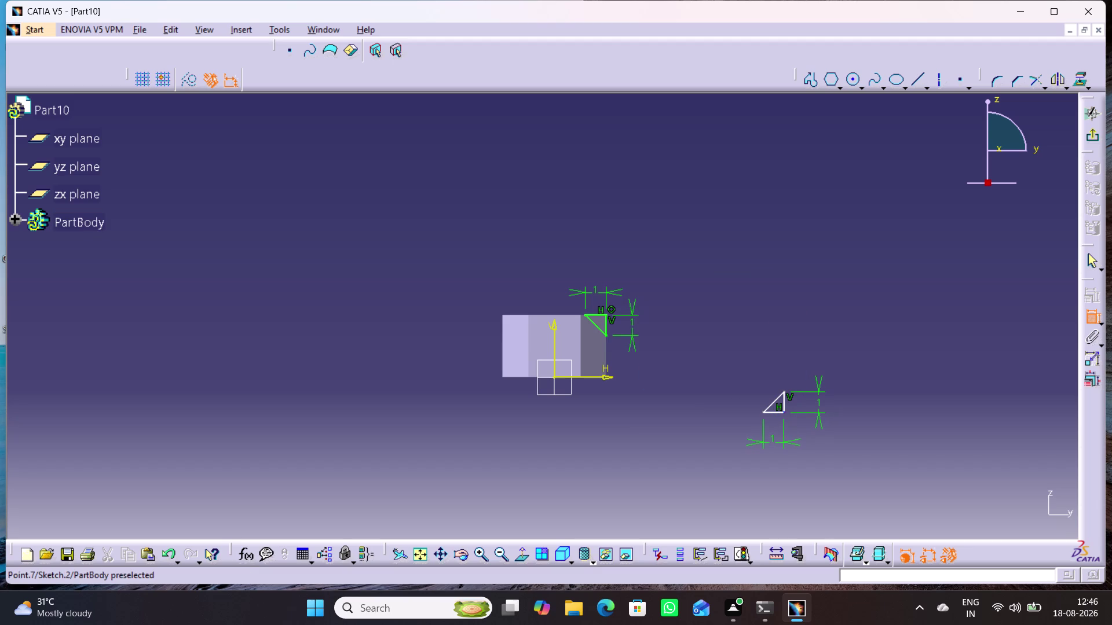
Make the lower triangle's corner coincide with the section's bottom-right corner and exit the sketch.
click(783, 411)
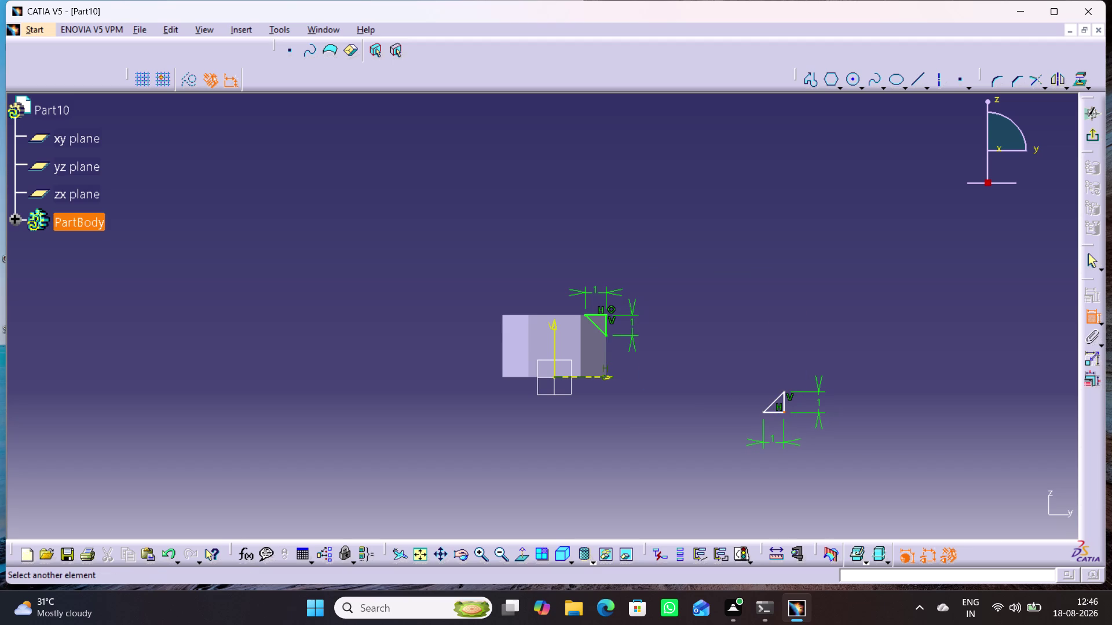
middle_drag(606, 418, 610, 397)
right_click(605, 418)
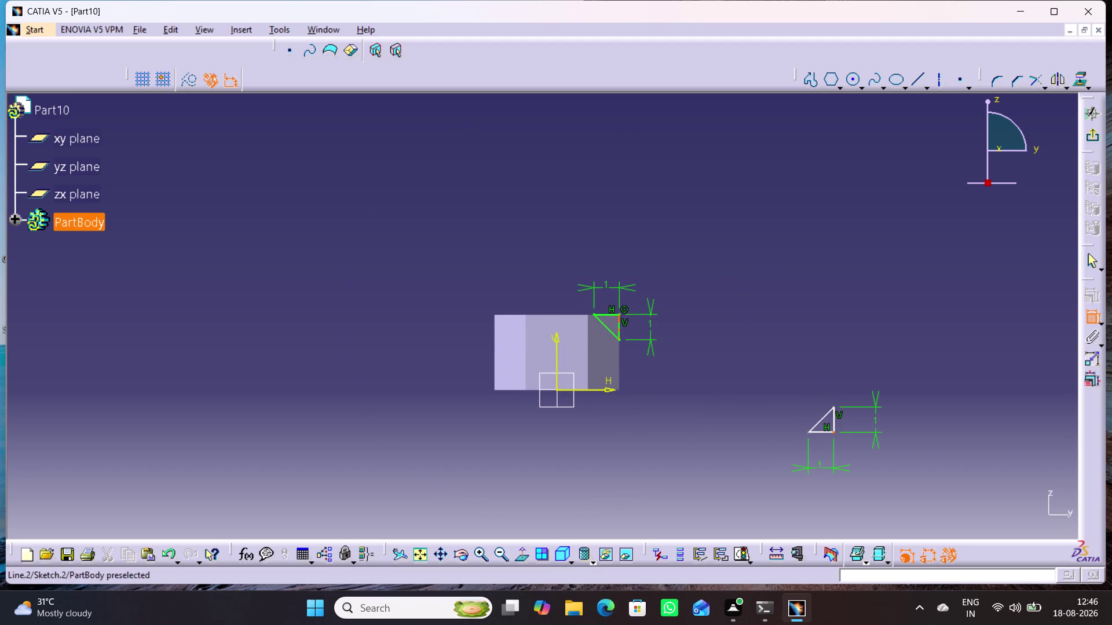
middle_click(629, 417)
right_click(629, 417)
middle_drag(626, 444, 623, 418)
right_click(626, 444)
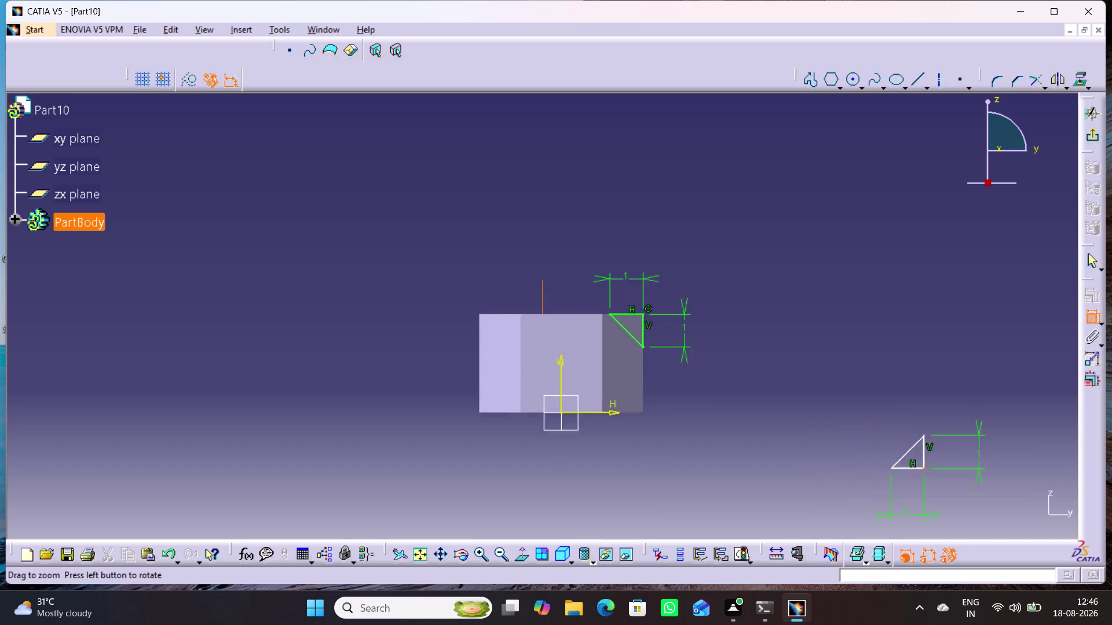
middle_drag(624, 417, 623, 372)
drag(696, 460, 703, 460)
right_click(835, 406)
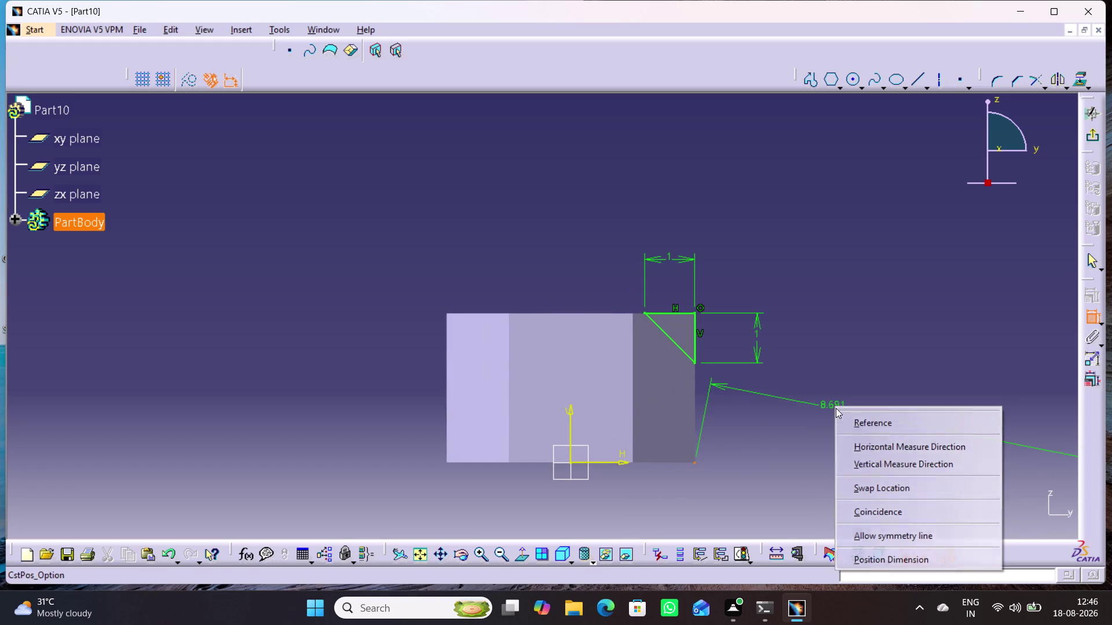
click(873, 515)
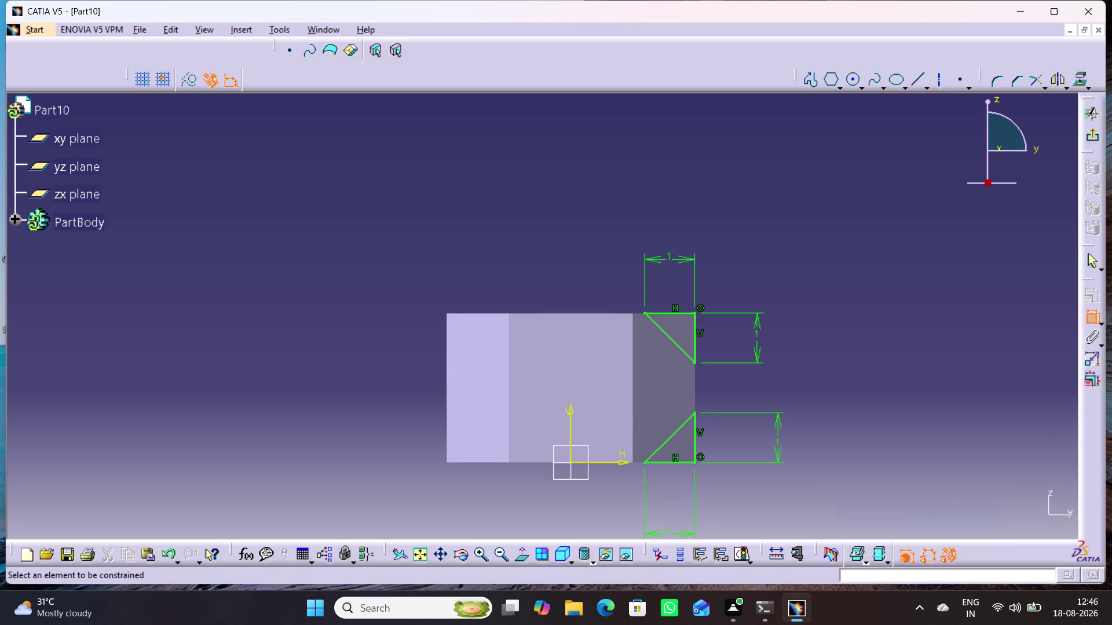
click(1090, 140)
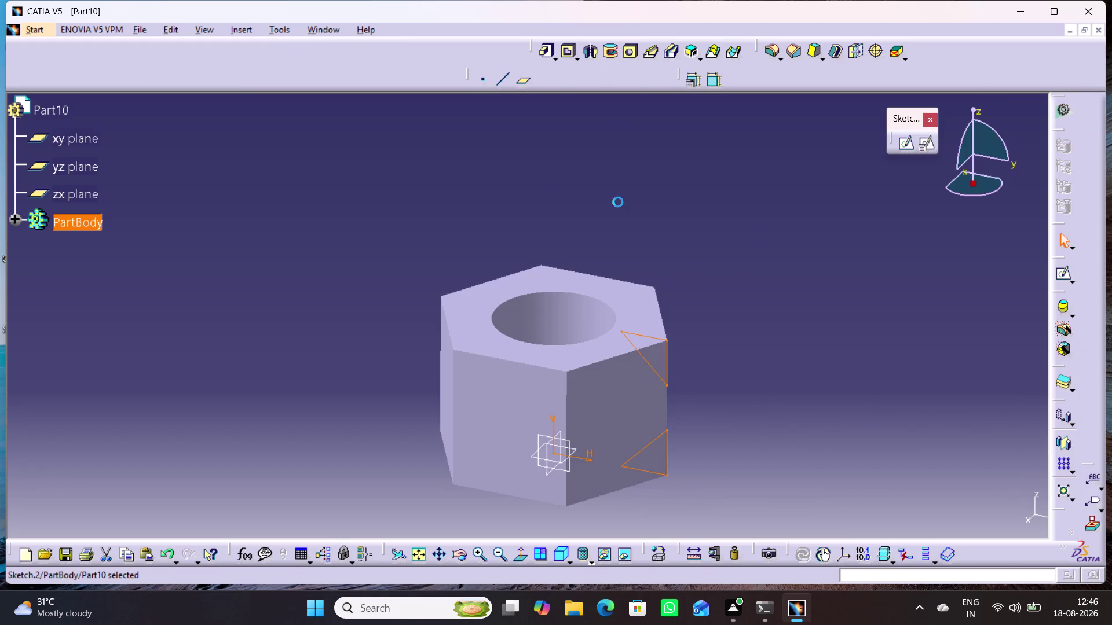
Groove the triangle sketch around the Z Axis to chamfer the nut.
click(613, 55)
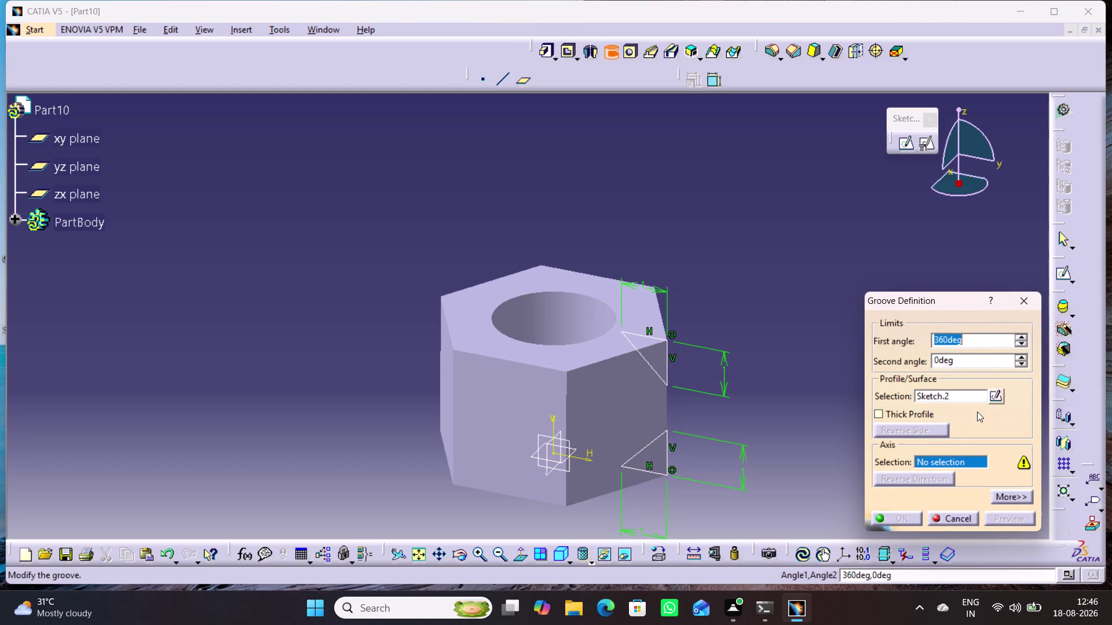
right_click(955, 461)
click(983, 521)
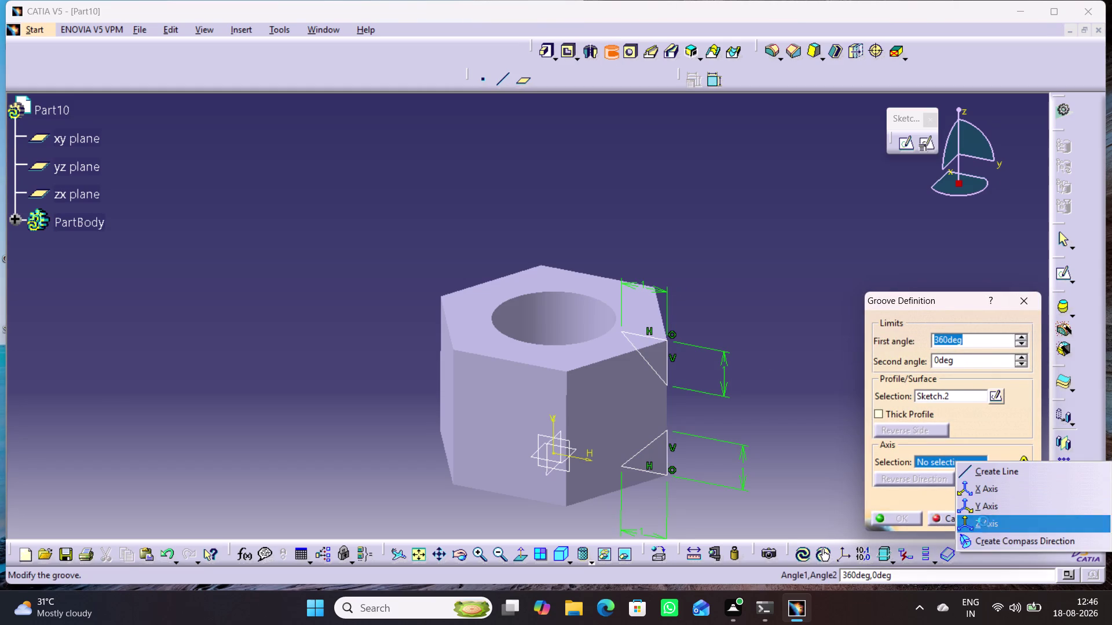
click(1015, 519)
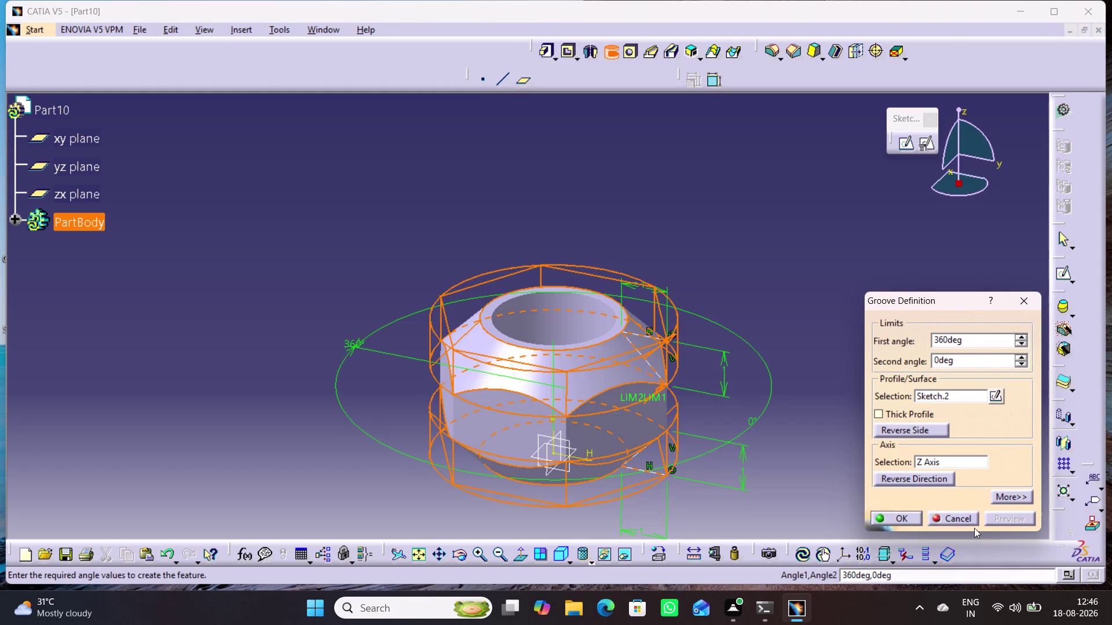
click(902, 515)
Orbit around the chamfered nut and reopen Sketch.2 for editing.
click(867, 444)
middle_drag(777, 453, 852, 434)
click(17, 220)
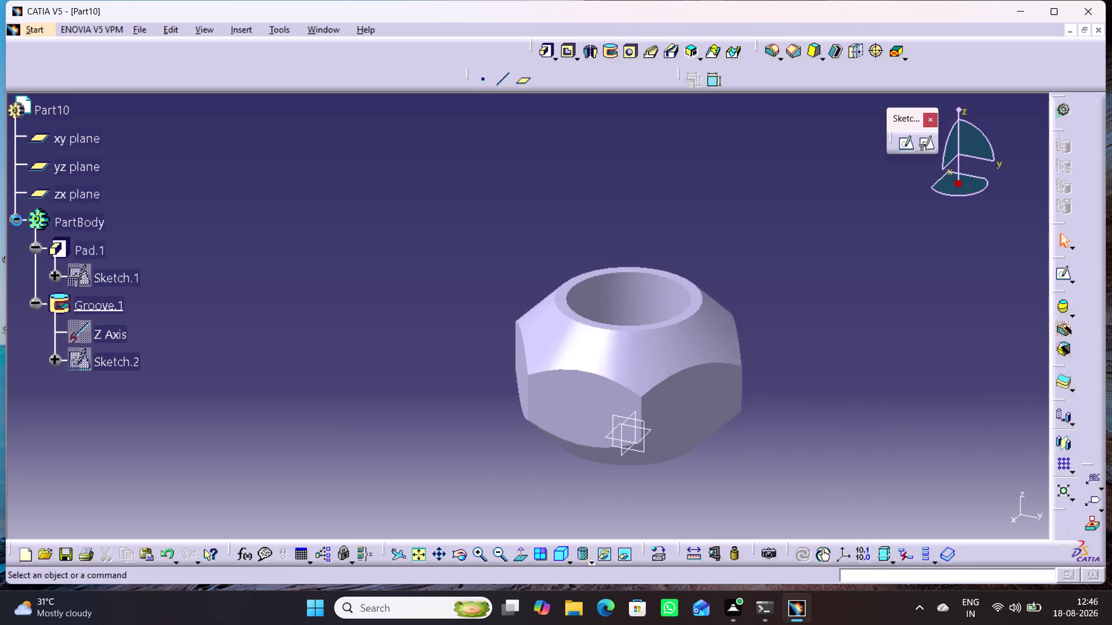
double_click(103, 358)
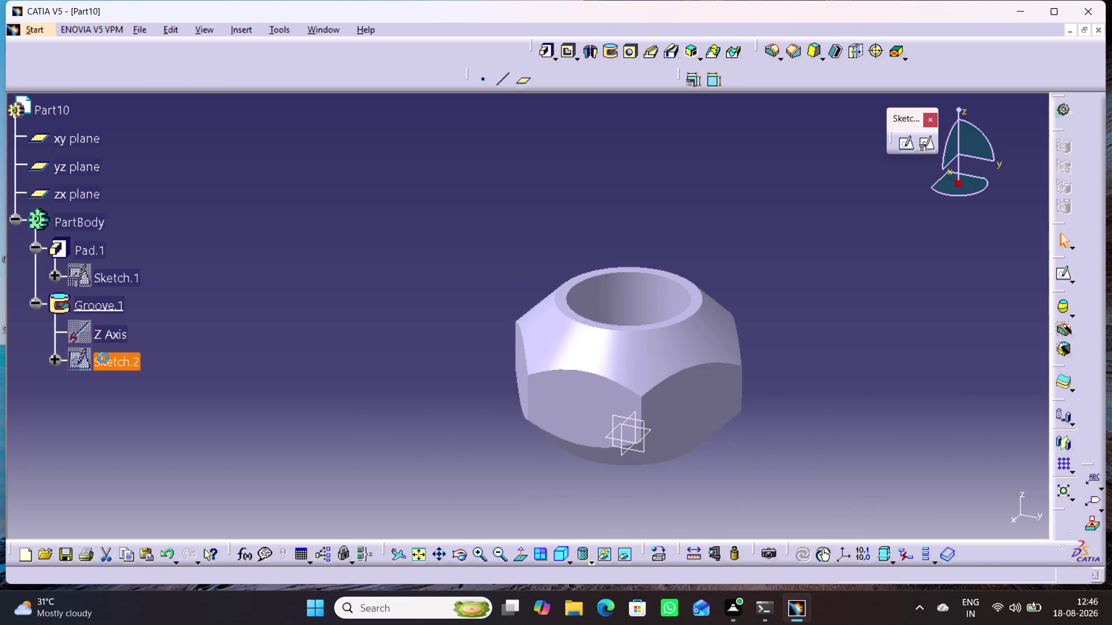
Change both chamfer triangles' vertical dimensions to 0.5 mm and exit the sketcher.
double_click(825, 298)
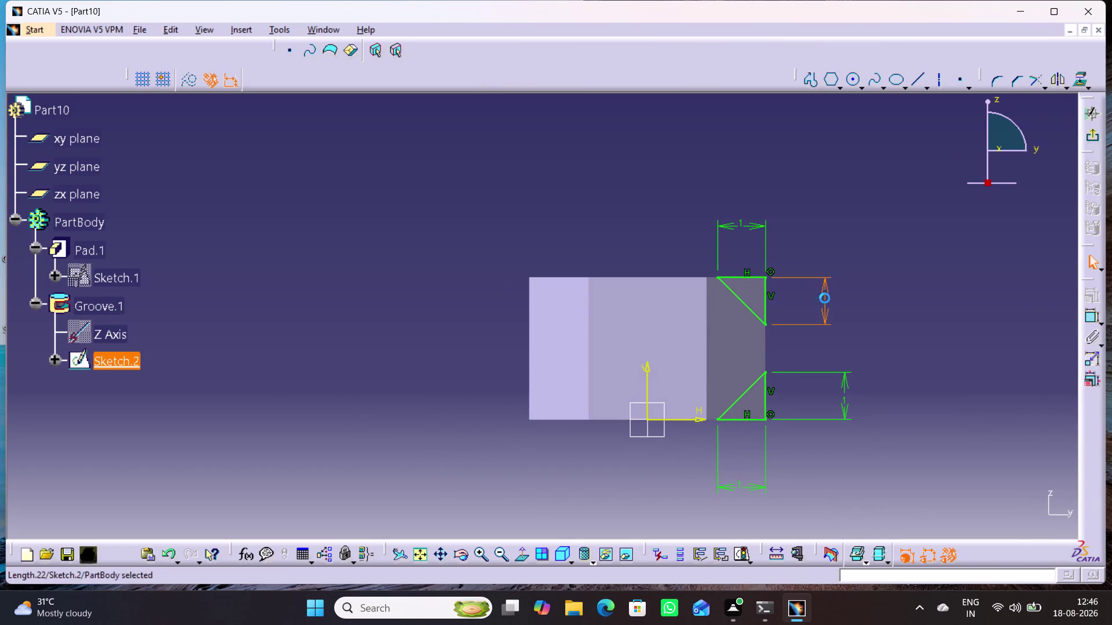
text(.2)
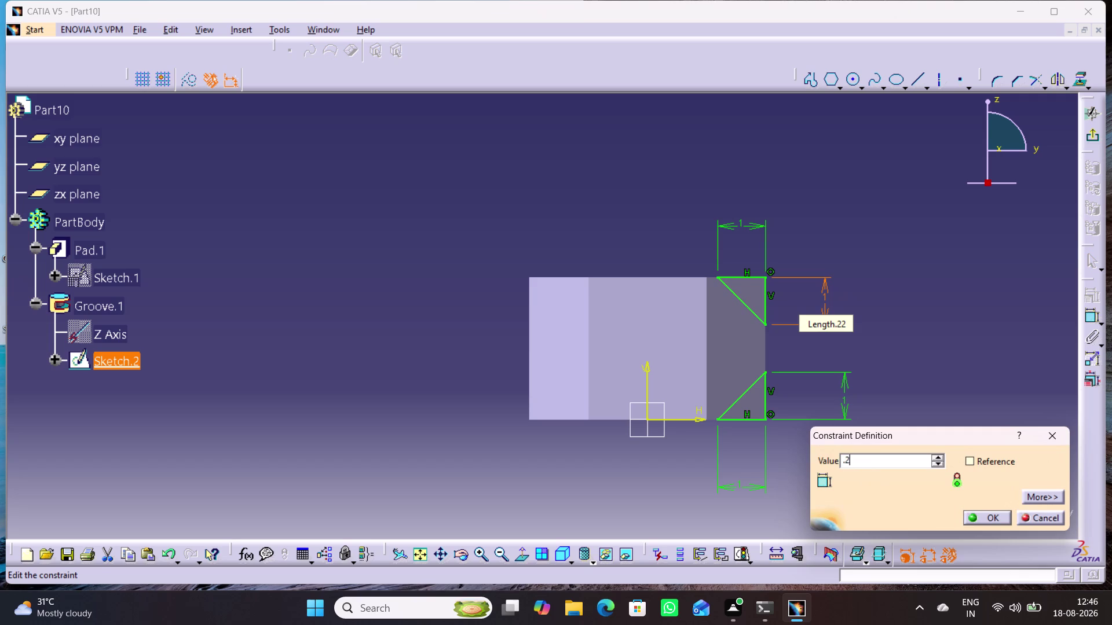
key(Return)
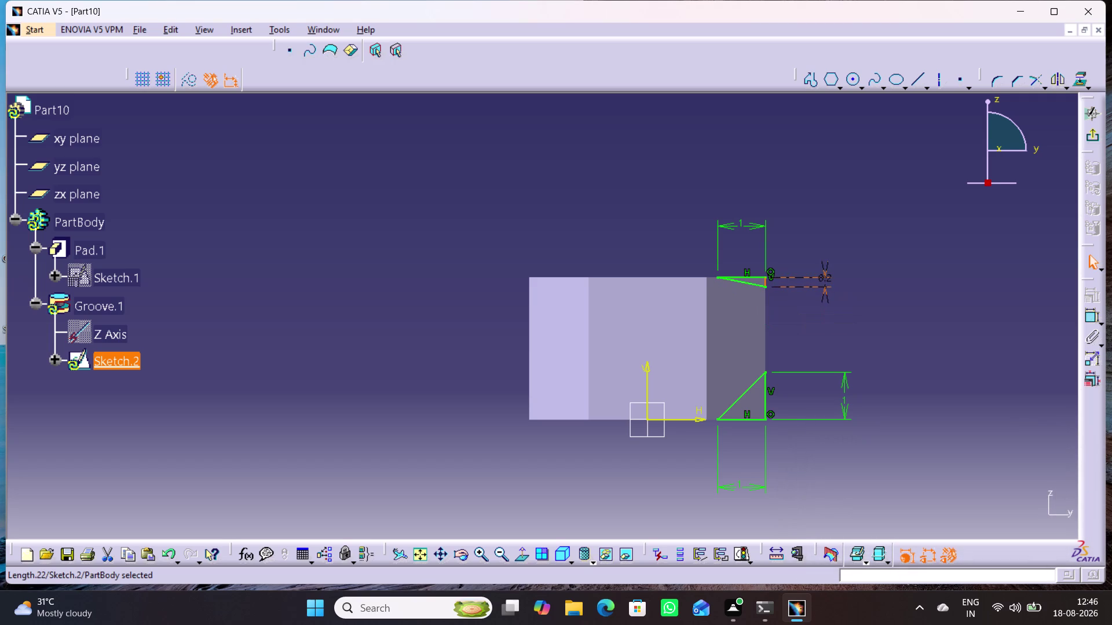
double_click(821, 283)
text(.)
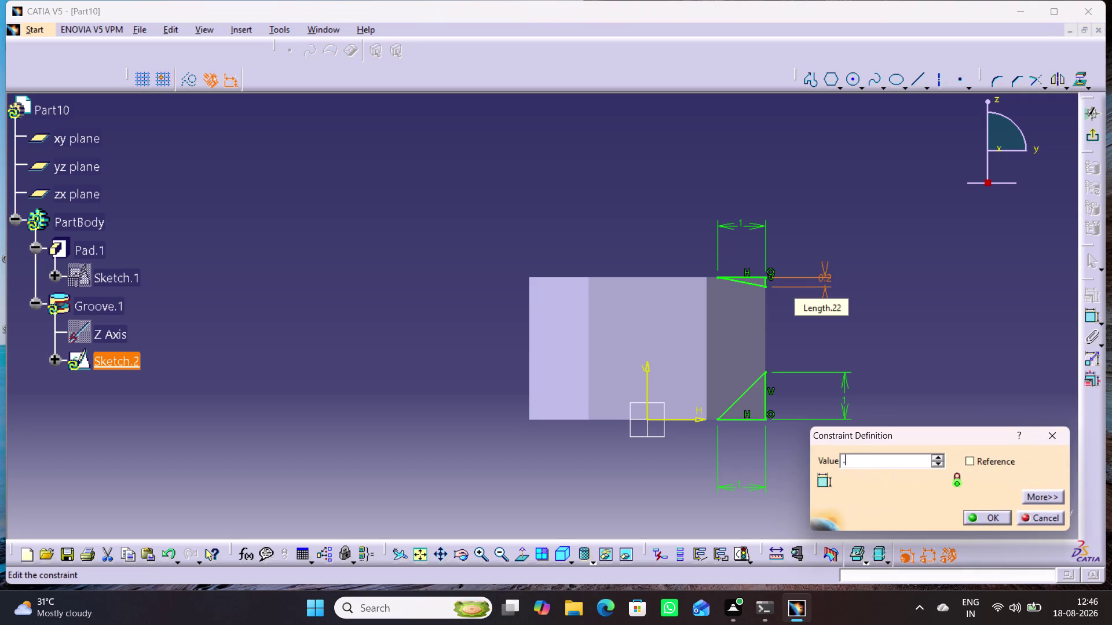
text(5)
key(Return)
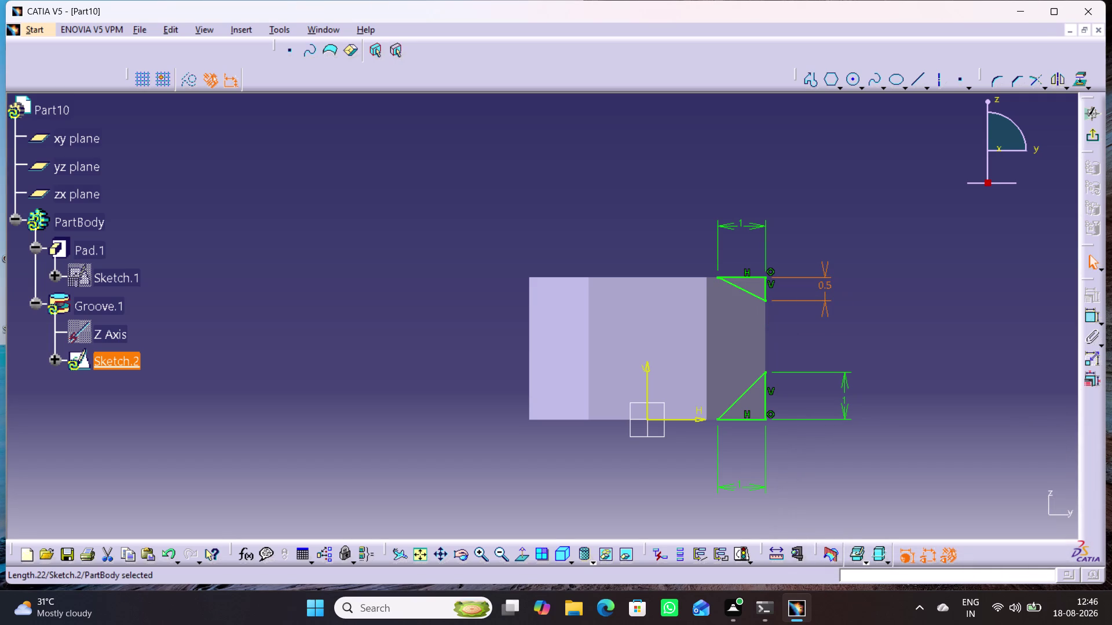
double_click(846, 403)
text(.5)
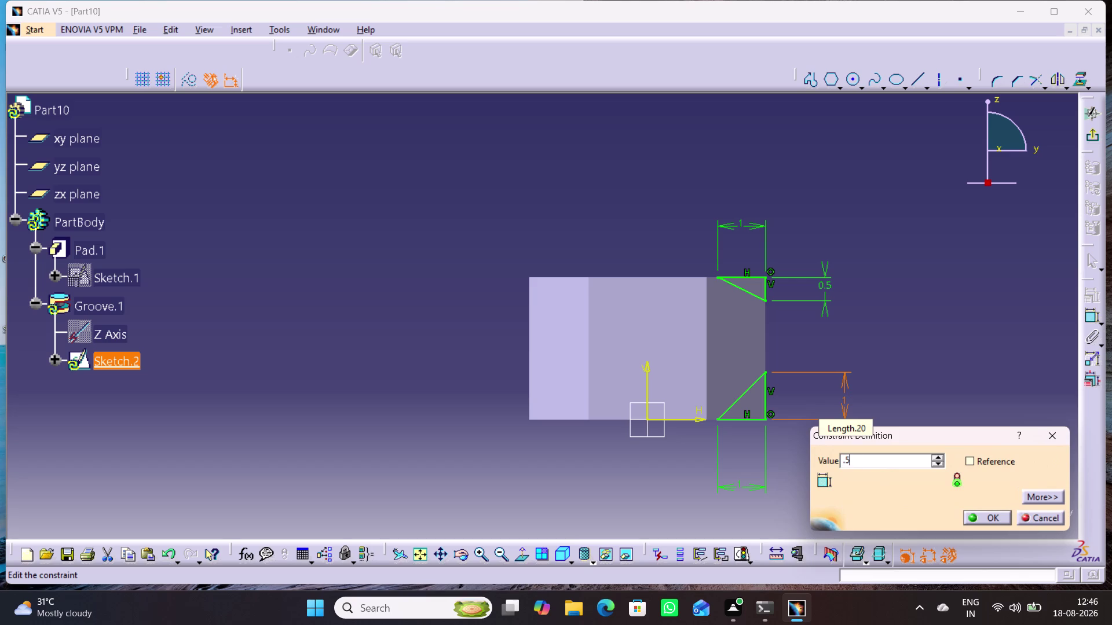
key(Return)
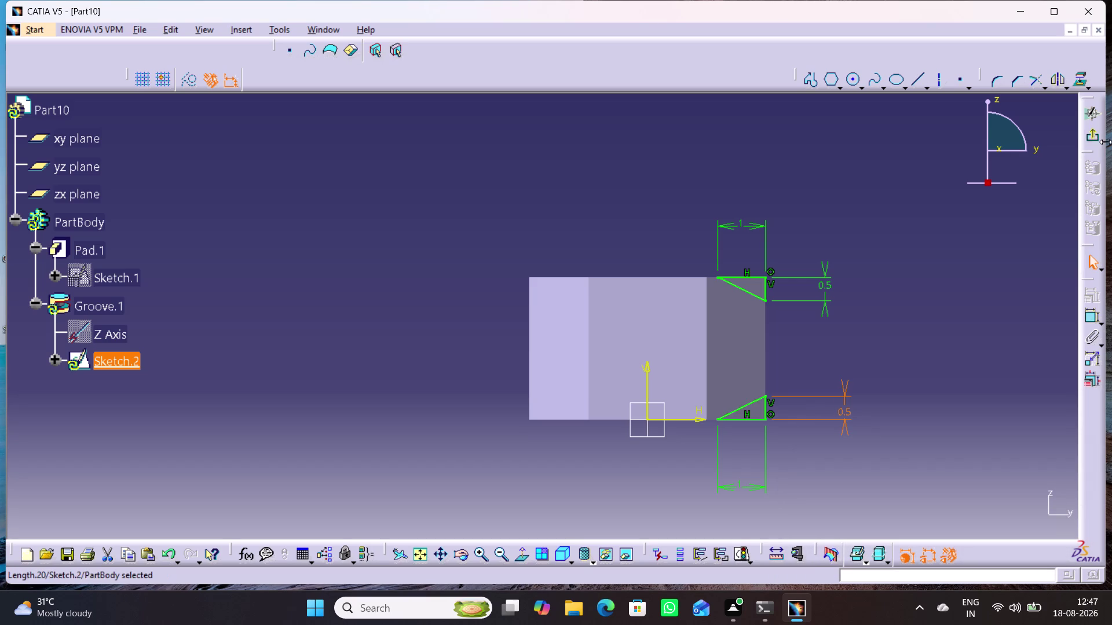
click(1093, 137)
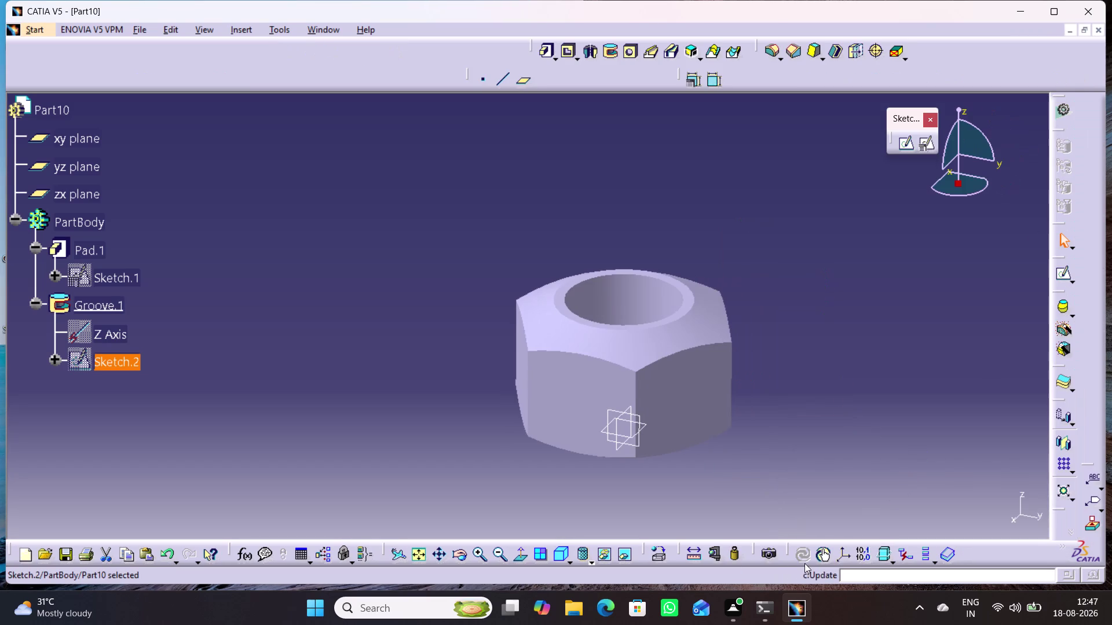
Apply Aluminium from the Metal materials to the nut.
middle_drag(585, 492, 595, 542)
right_drag(584, 491, 595, 542)
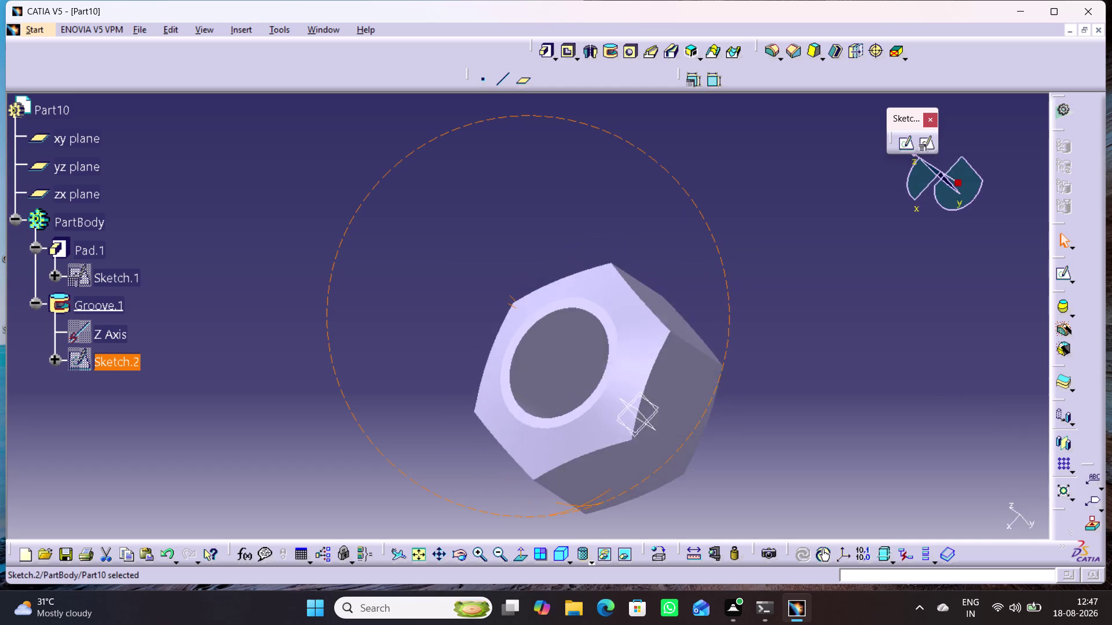
middle_drag(595, 542, 588, 556)
right_drag(595, 542, 588, 556)
middle_drag(737, 418, 781, 434)
right_drag(737, 417, 782, 434)
click(656, 550)
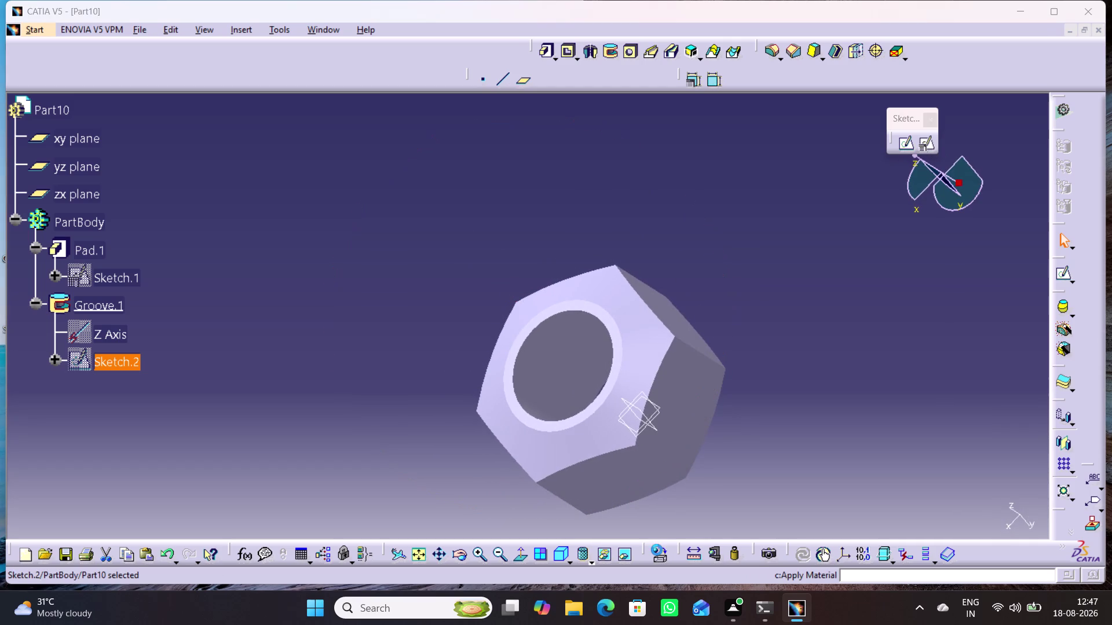
click(733, 161)
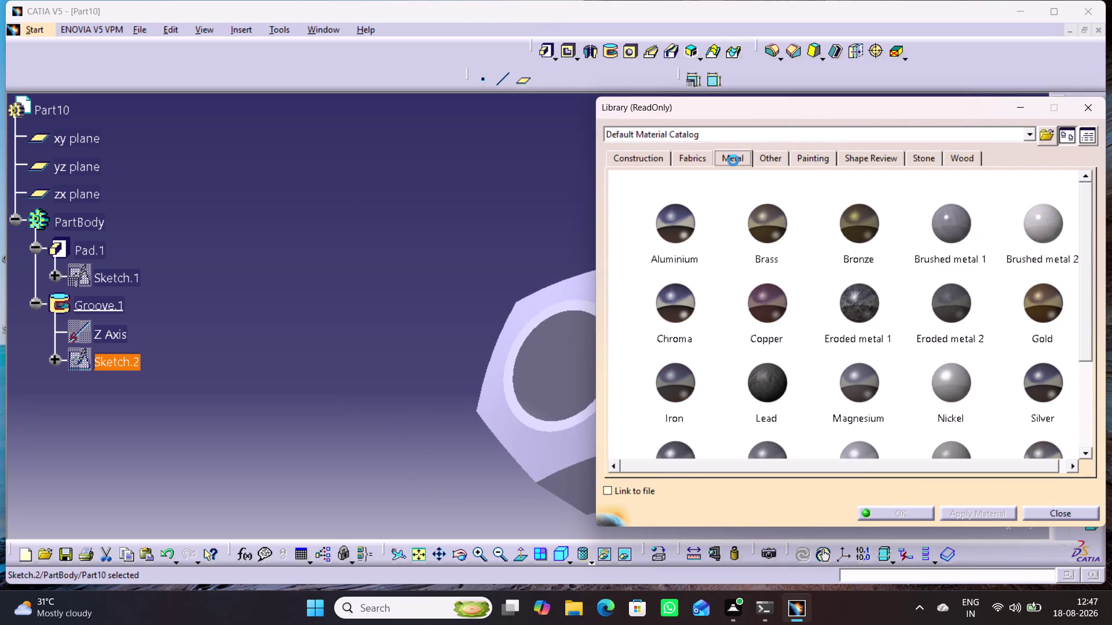
click(679, 234)
click(962, 513)
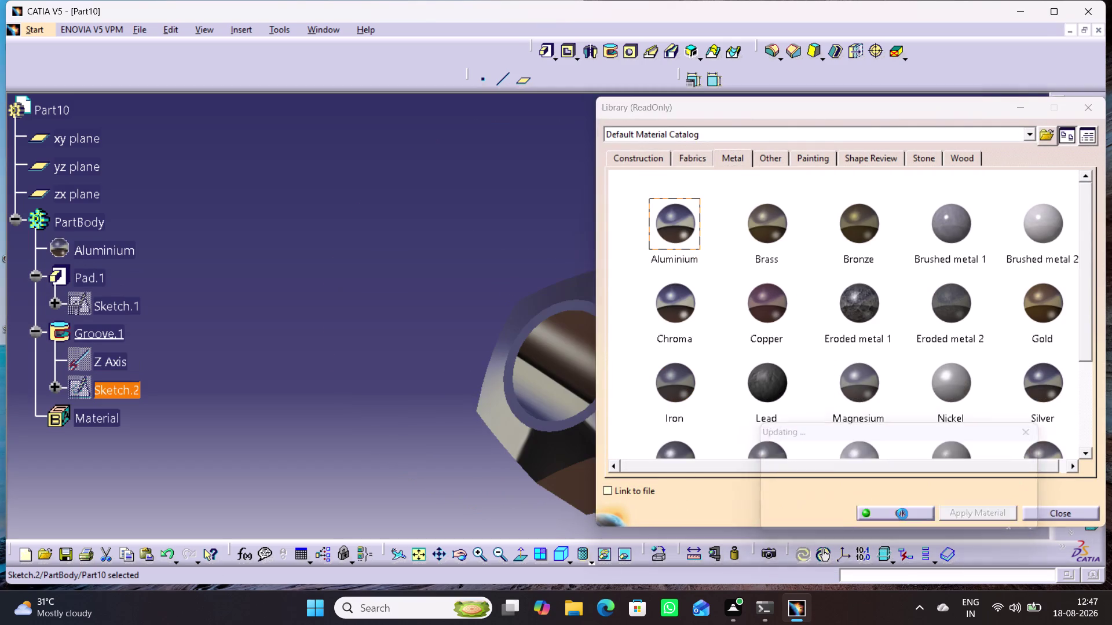
click(902, 515)
Orbit to inspect the aluminium nut and start saving the part.
middle_drag(755, 447, 849, 475)
right_drag(755, 448, 848, 476)
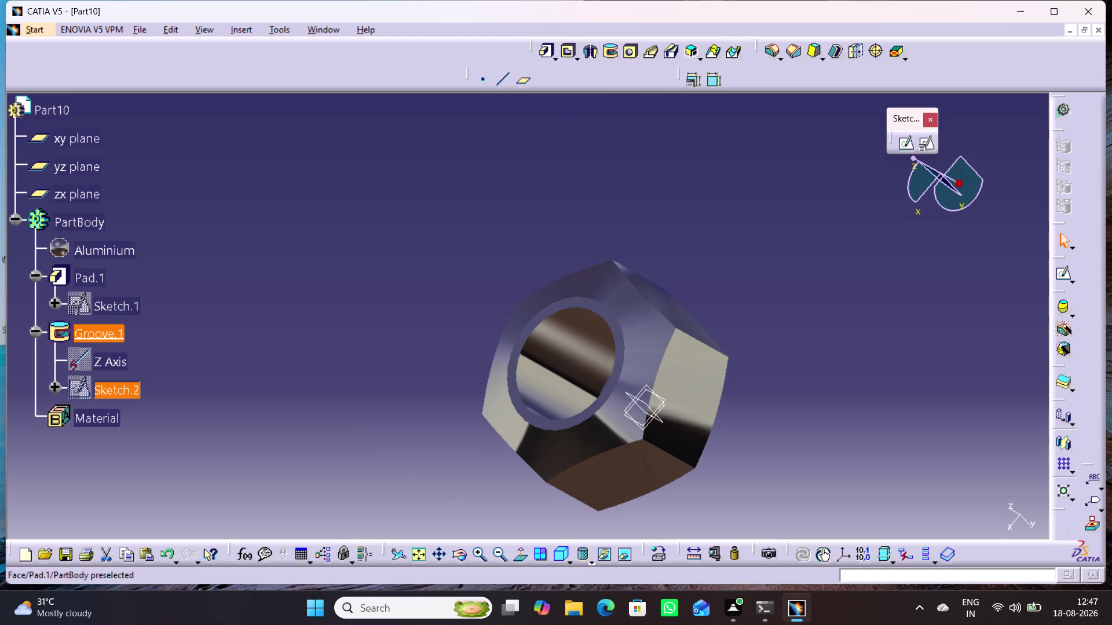
middle_drag(523, 466, 650, 322)
right_drag(523, 466, 698, 353)
middle_drag(703, 314, 699, 353)
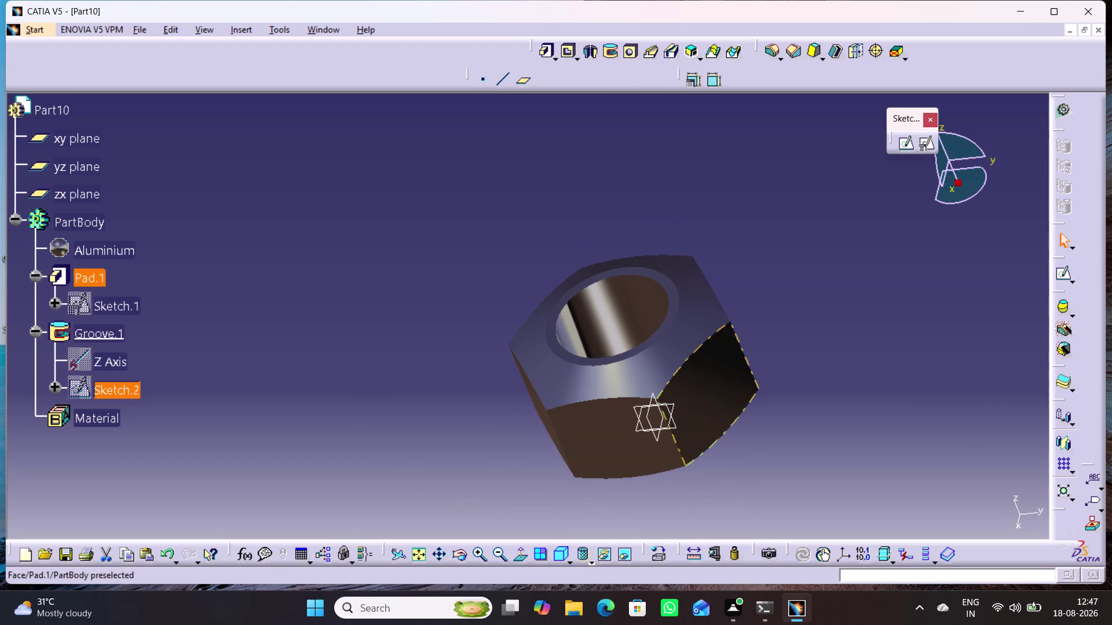
key(s)
key(ctrl+s)
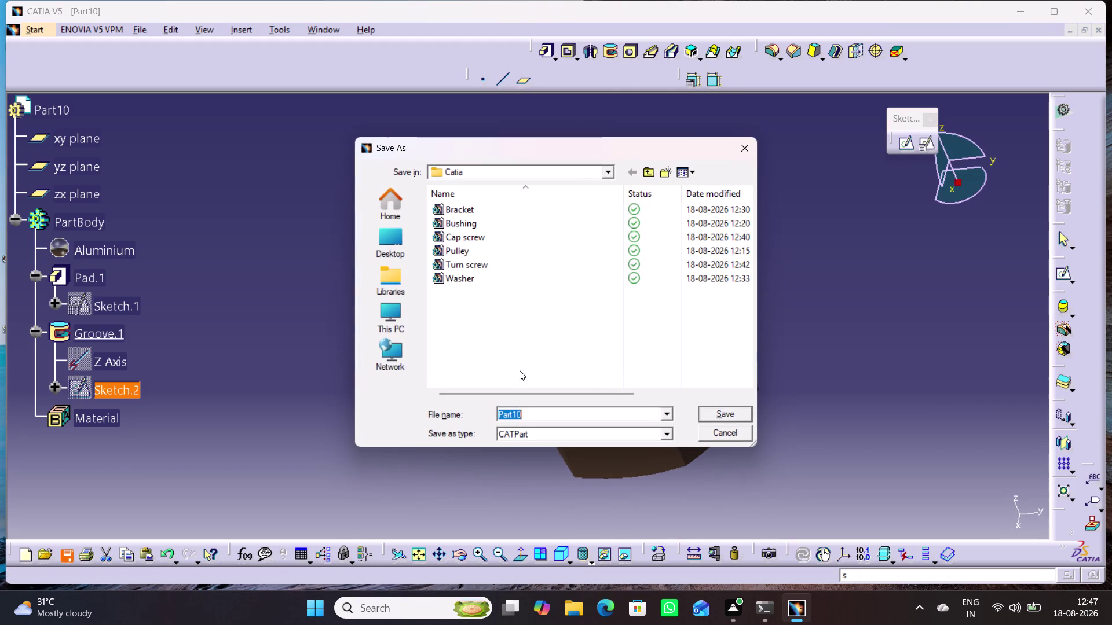
Save the nut as Nut.CATPart and close its document.
text(Nut)
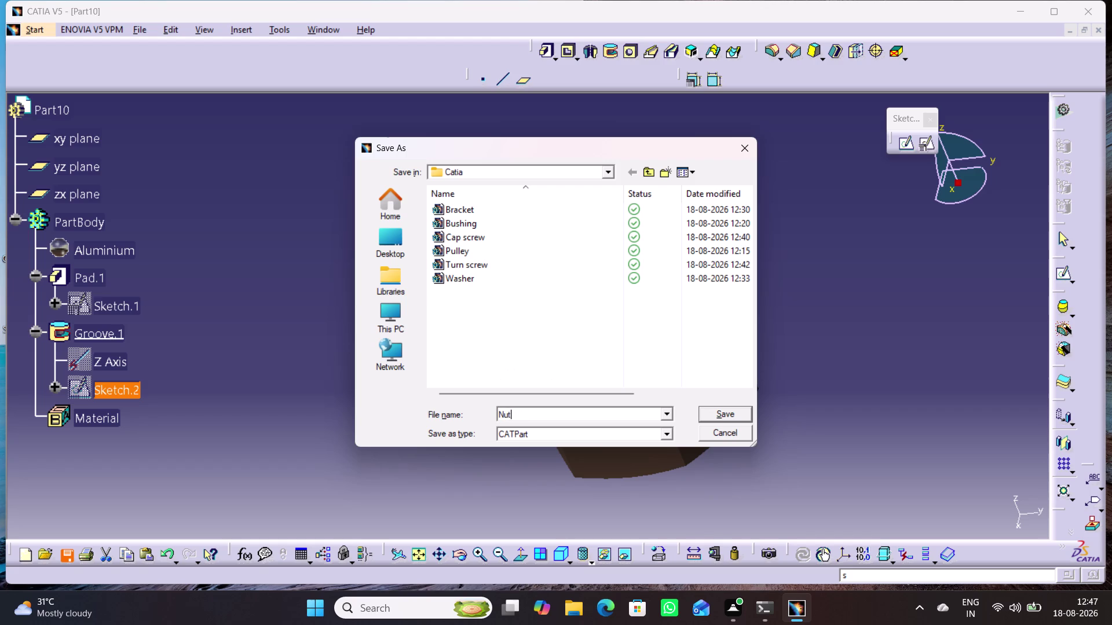
key(Return)
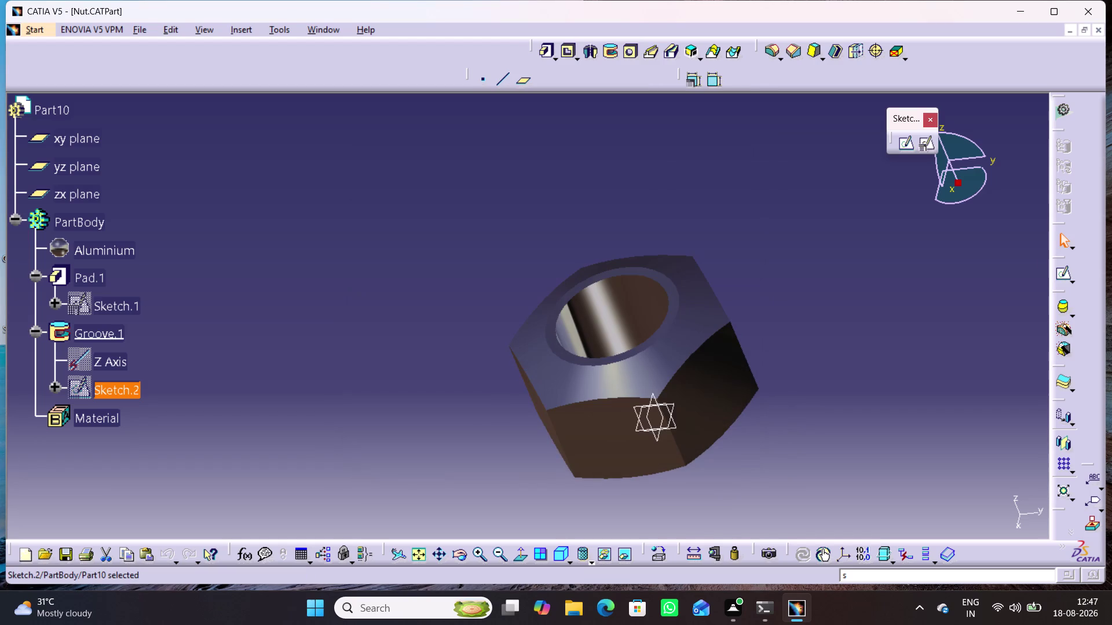
middle_drag(697, 303, 711, 310)
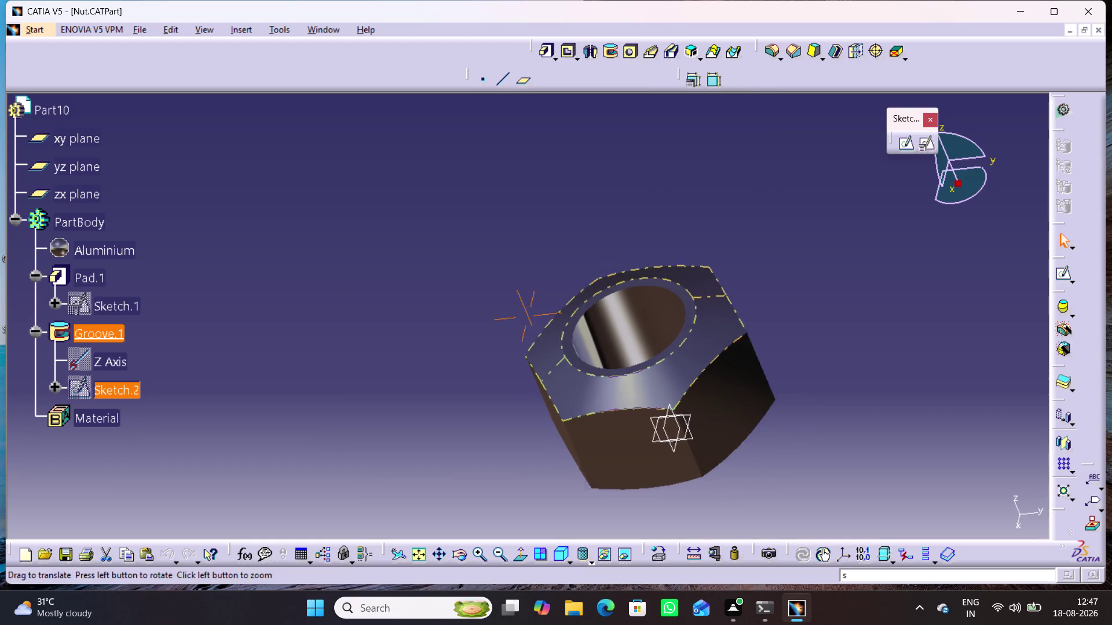
middle_drag(711, 310, 746, 334)
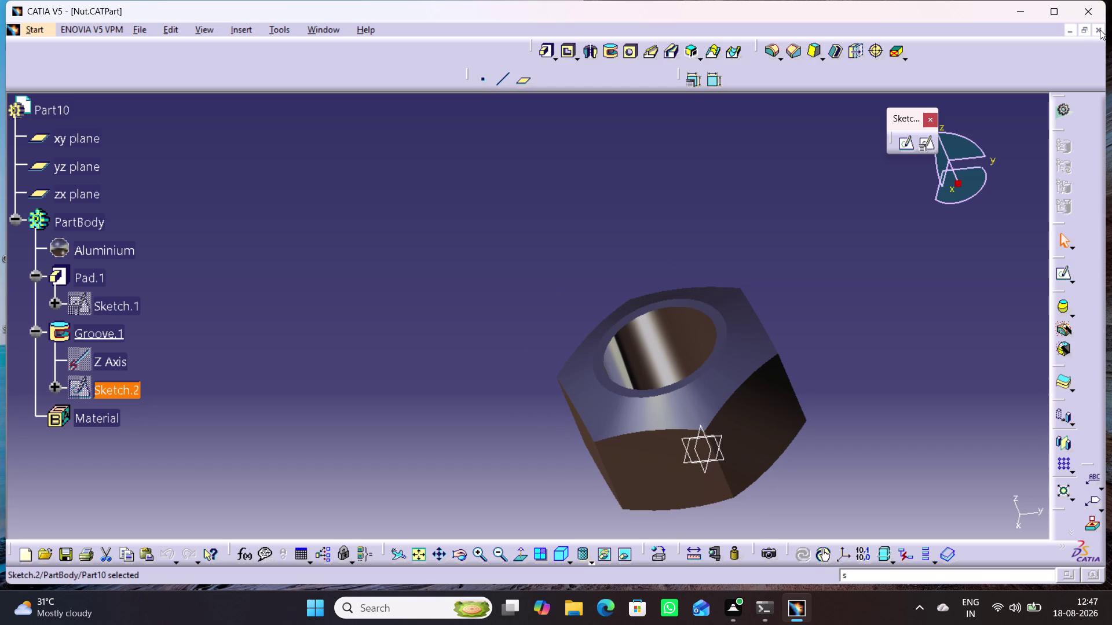
click(1099, 29)
Start a new sketch on the Turn screw's yz plane.
middle_drag(634, 410, 761, 89)
right_drag(633, 409, 761, 88)
scroll(down, 3)
middle_drag(408, 331, 400, 251)
right_drag(409, 317, 399, 250)
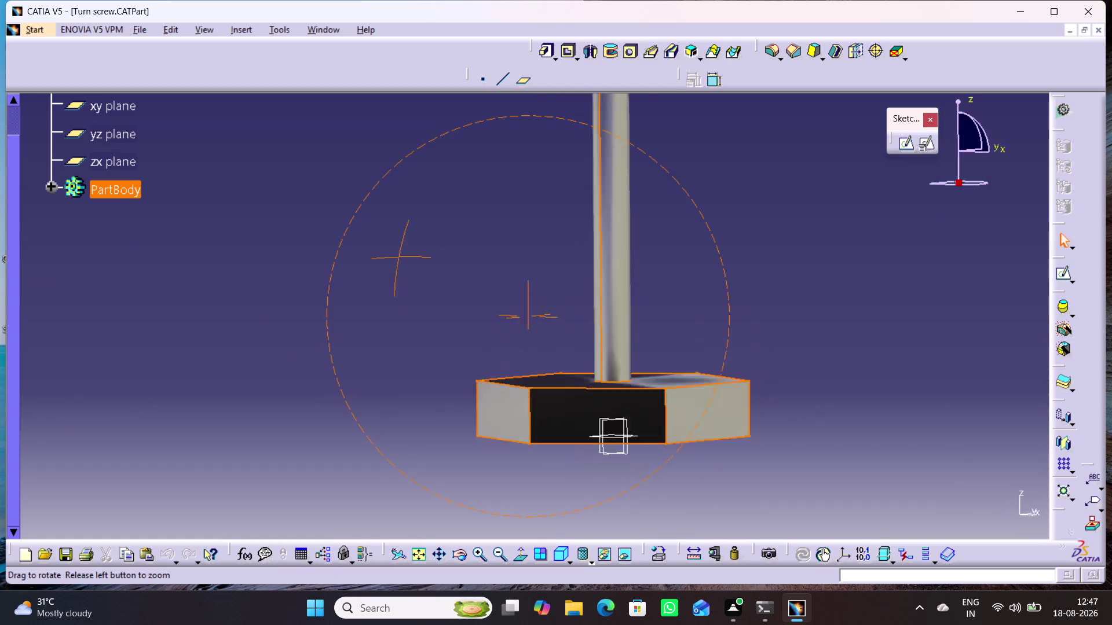
middle_drag(399, 251, 485, 289)
right_drag(399, 251, 485, 289)
scroll(up, 3)
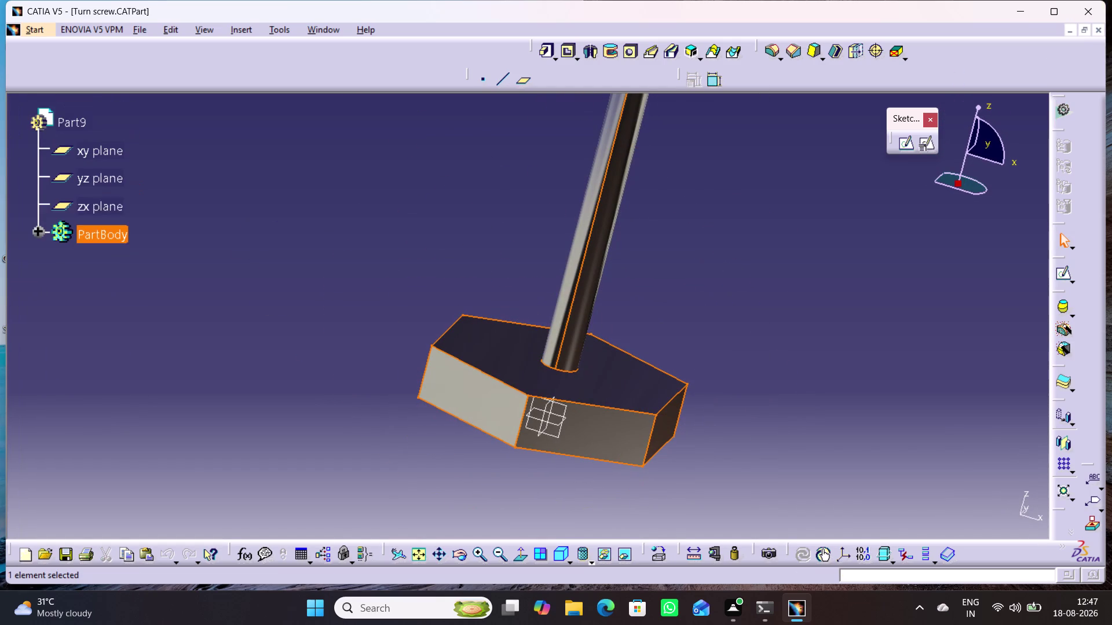
click(95, 188)
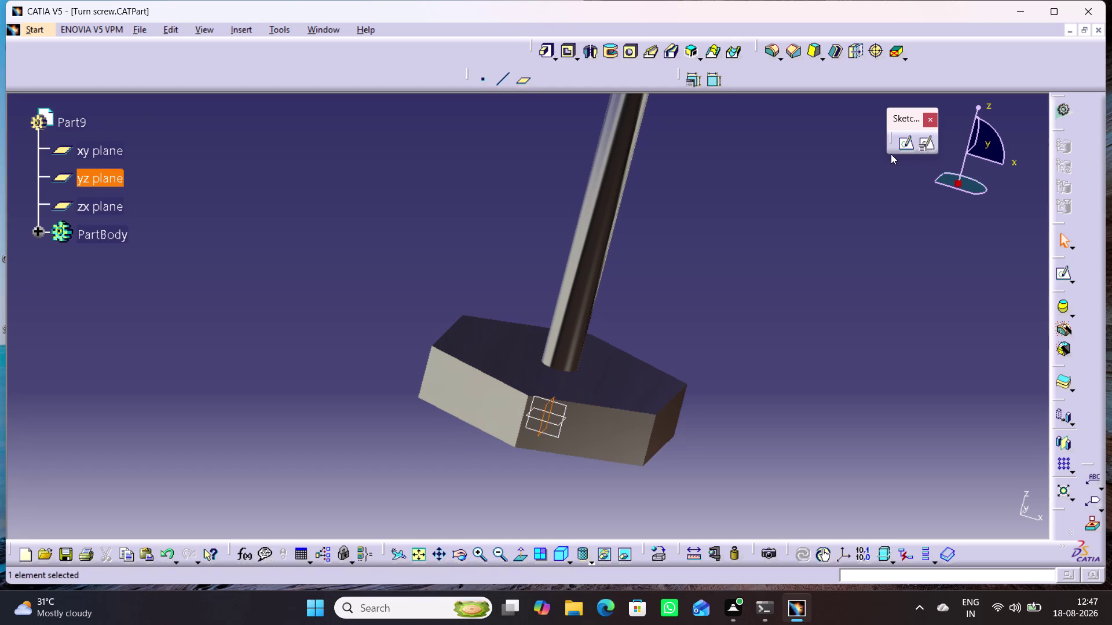
click(909, 145)
Draw the upper right-triangle profile at the screw head's edge.
click(645, 322)
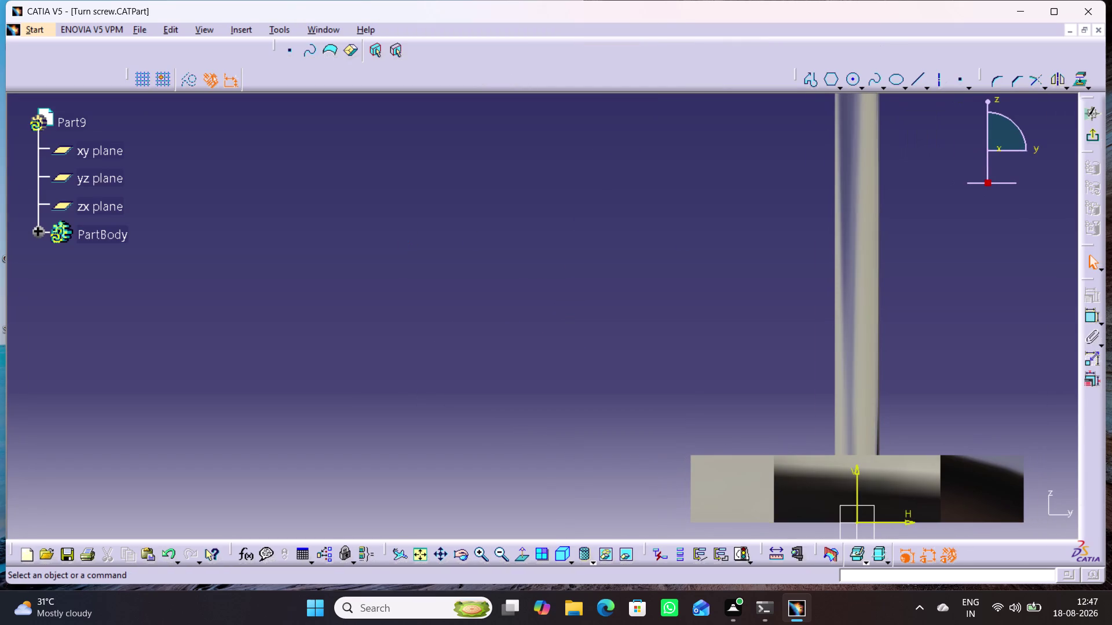
middle_drag(771, 349, 577, 282)
click(815, 75)
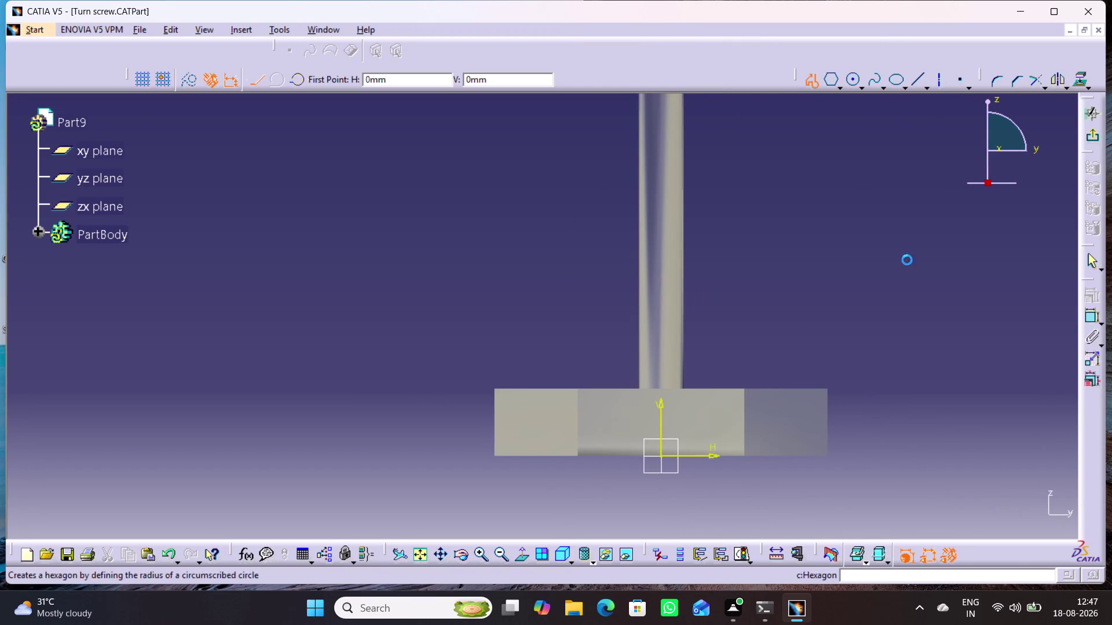
click(905, 387)
click(961, 390)
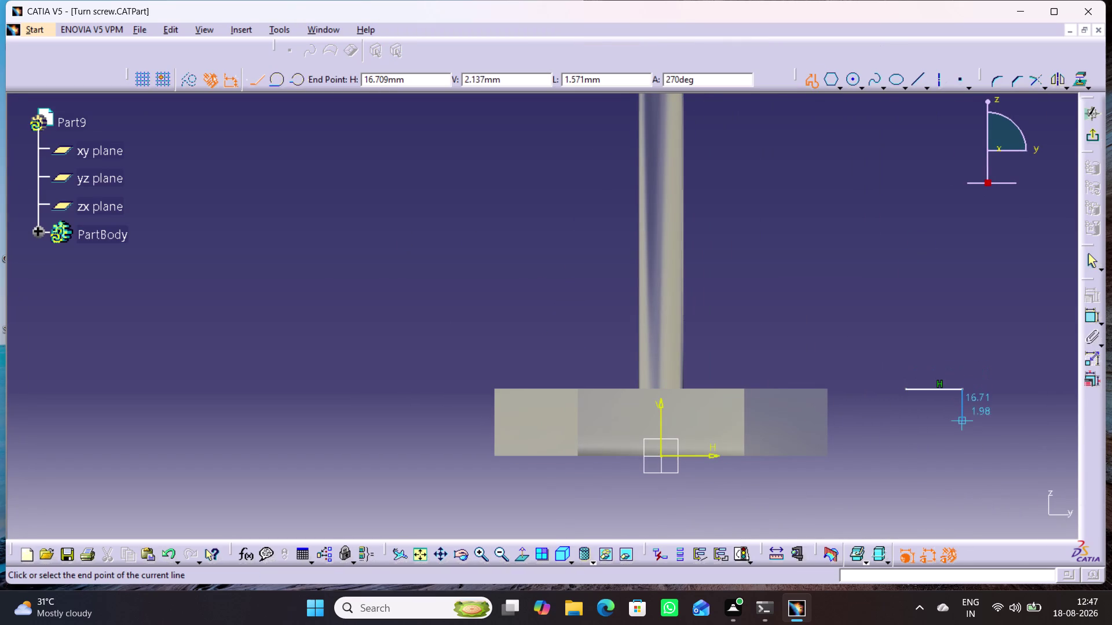
click(962, 420)
click(908, 391)
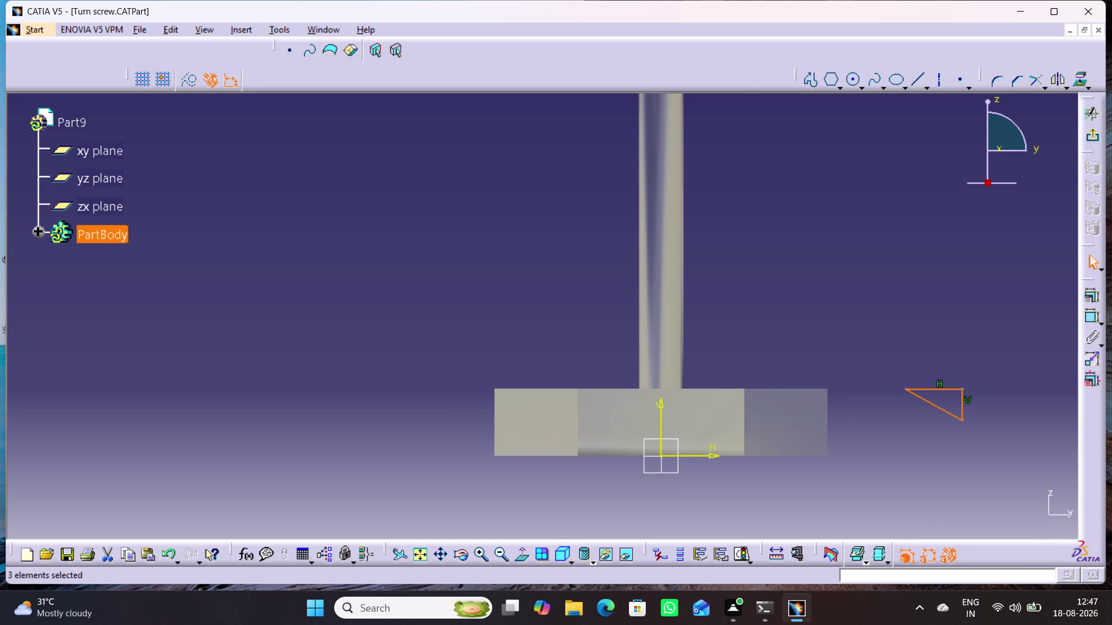
Draw a second, lower right-triangle profile.
click(812, 84)
click(916, 487)
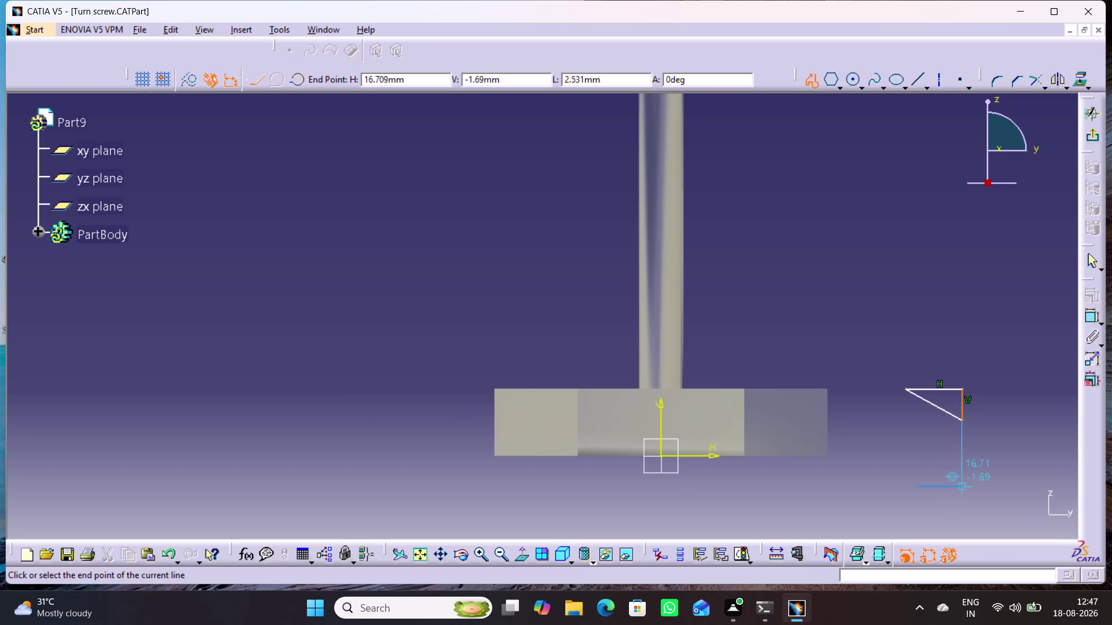
click(974, 488)
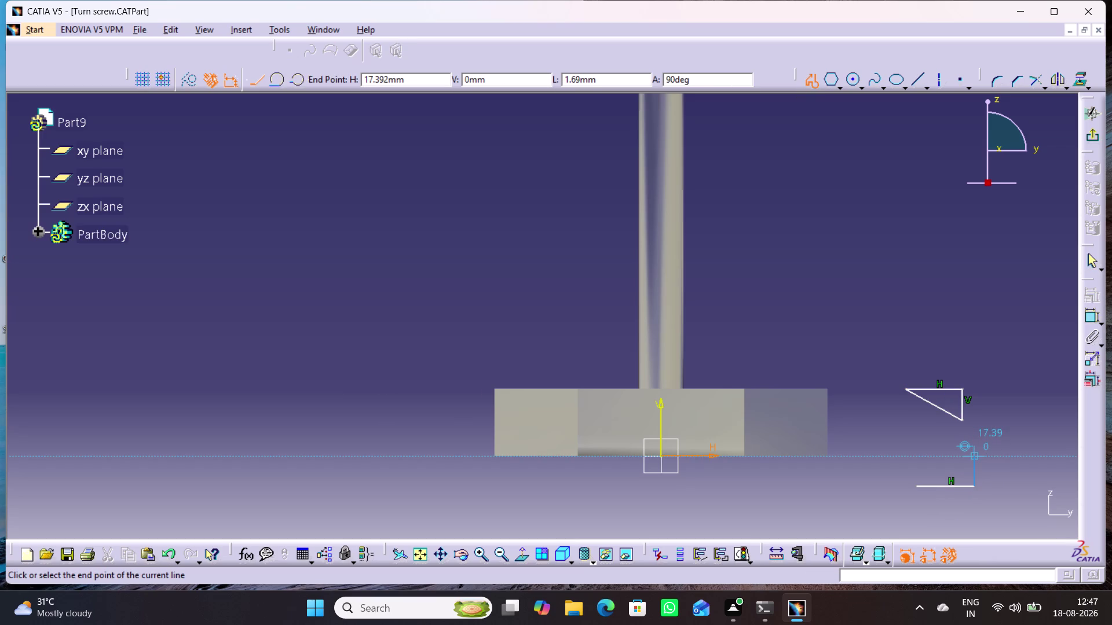
click(977, 455)
click(919, 484)
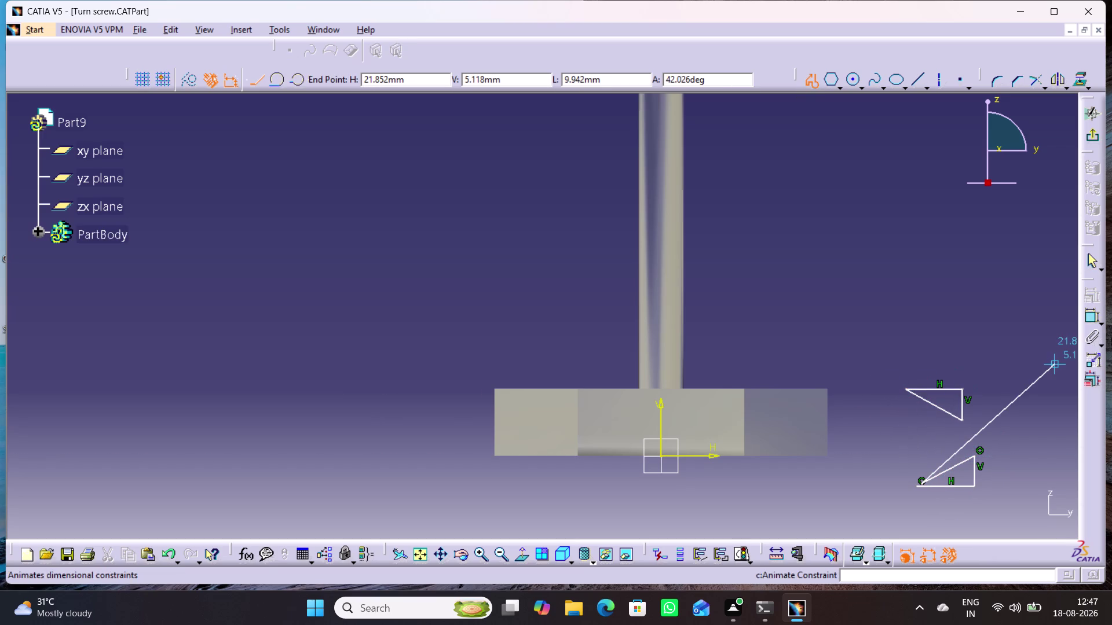
Zoom in on the head's right end and reshape the lower triangle's corner.
click(1085, 254)
click(822, 449)
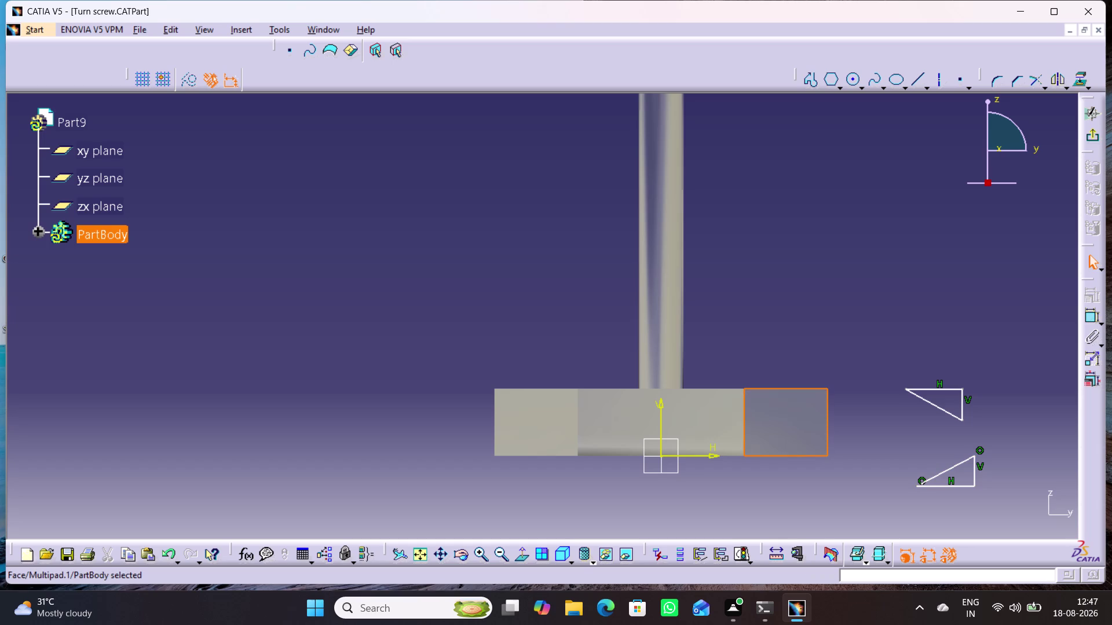
middle_drag(922, 516, 923, 508)
right_click(922, 515)
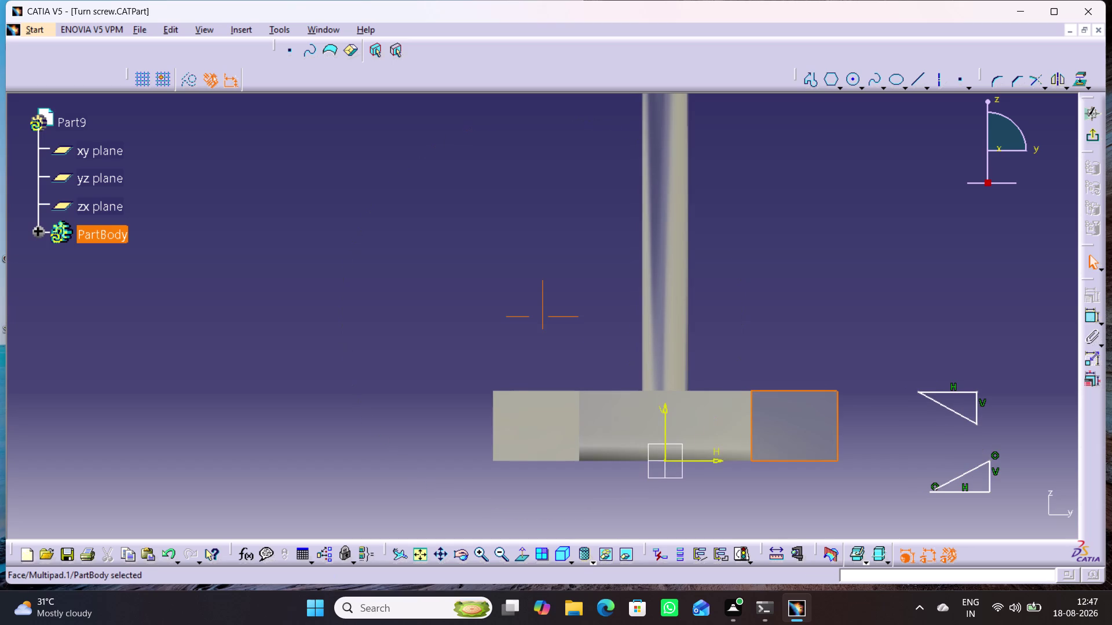
middle_drag(893, 512, 764, 477)
middle_drag(803, 516, 794, 456)
right_click(803, 516)
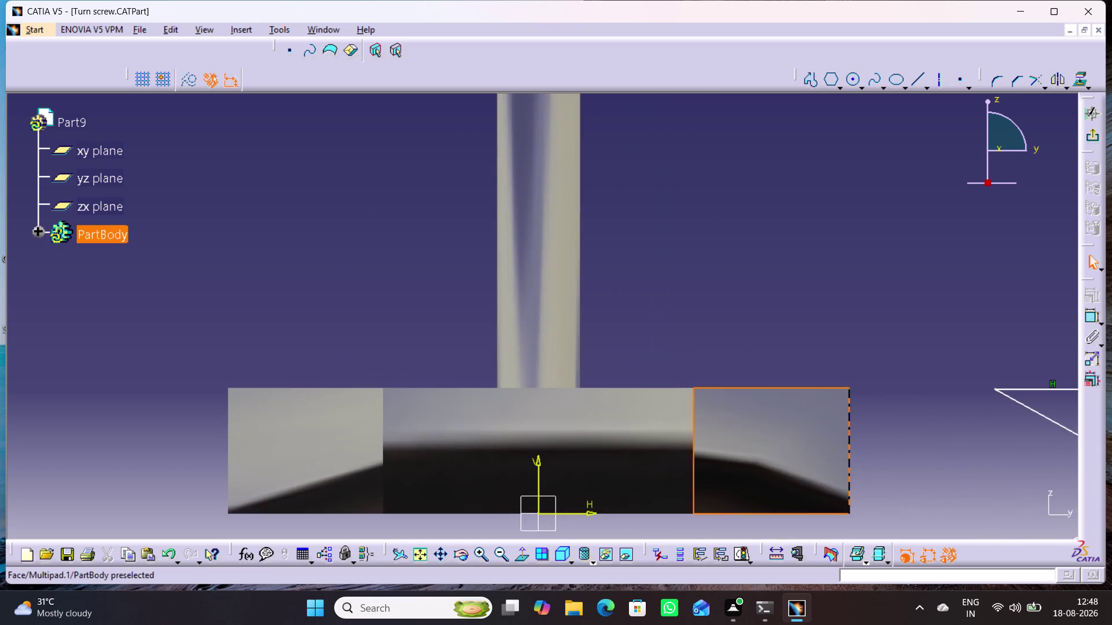
middle_drag(882, 492, 678, 392)
drag(828, 457, 809, 465)
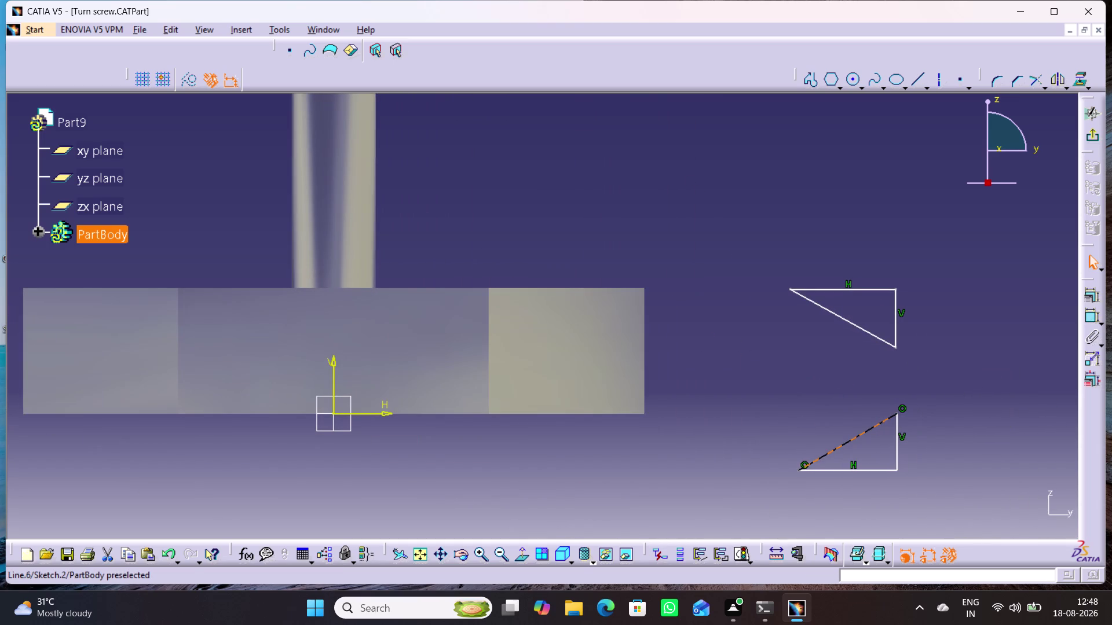
drag(809, 465, 825, 451)
click(817, 495)
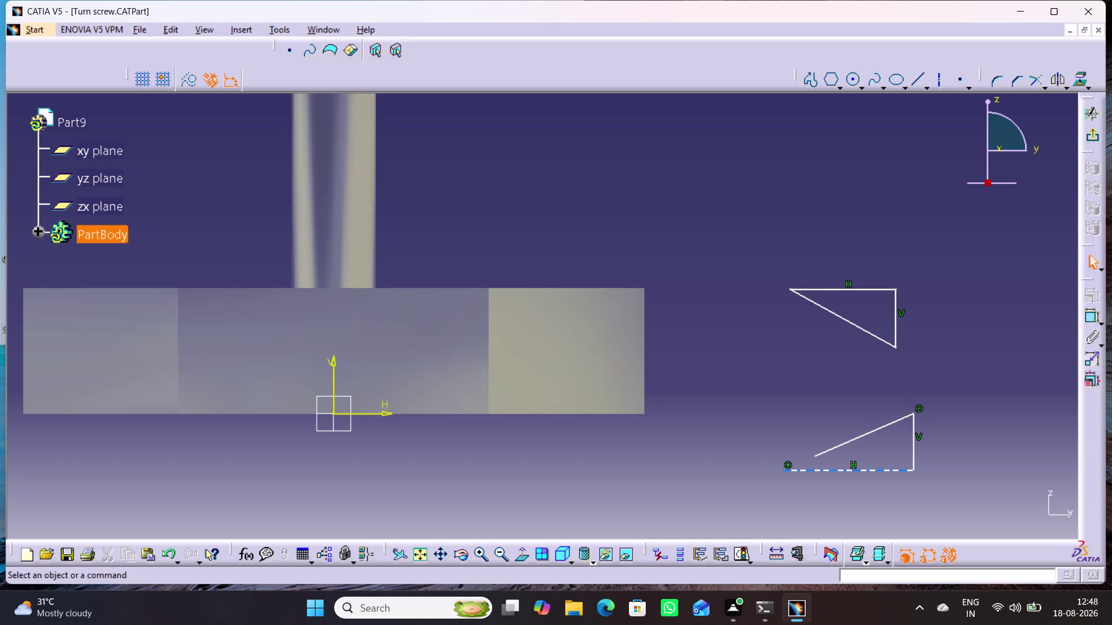
Dimension the lower triangle's vertical edge to 0.5.
double_click(1092, 317)
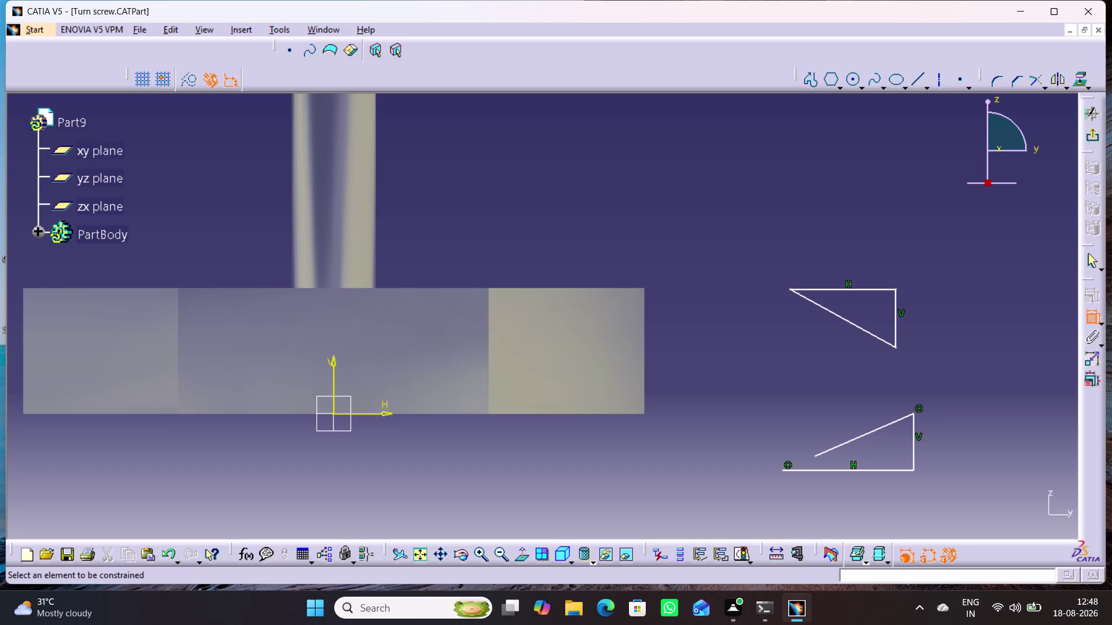
click(814, 456)
click(784, 469)
right_click(725, 373)
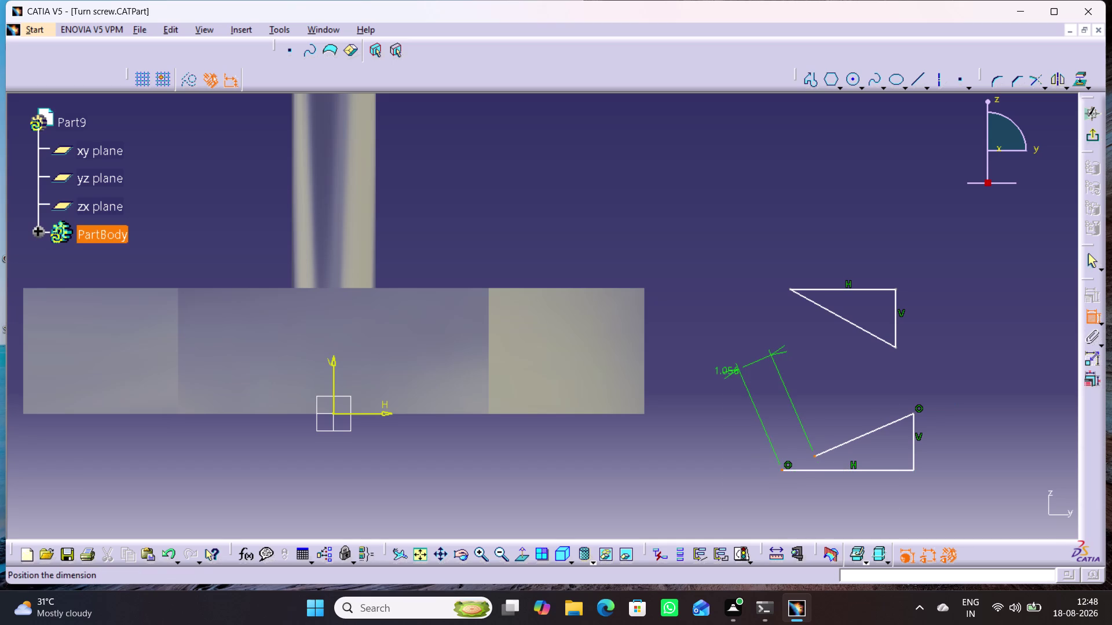
click(772, 484)
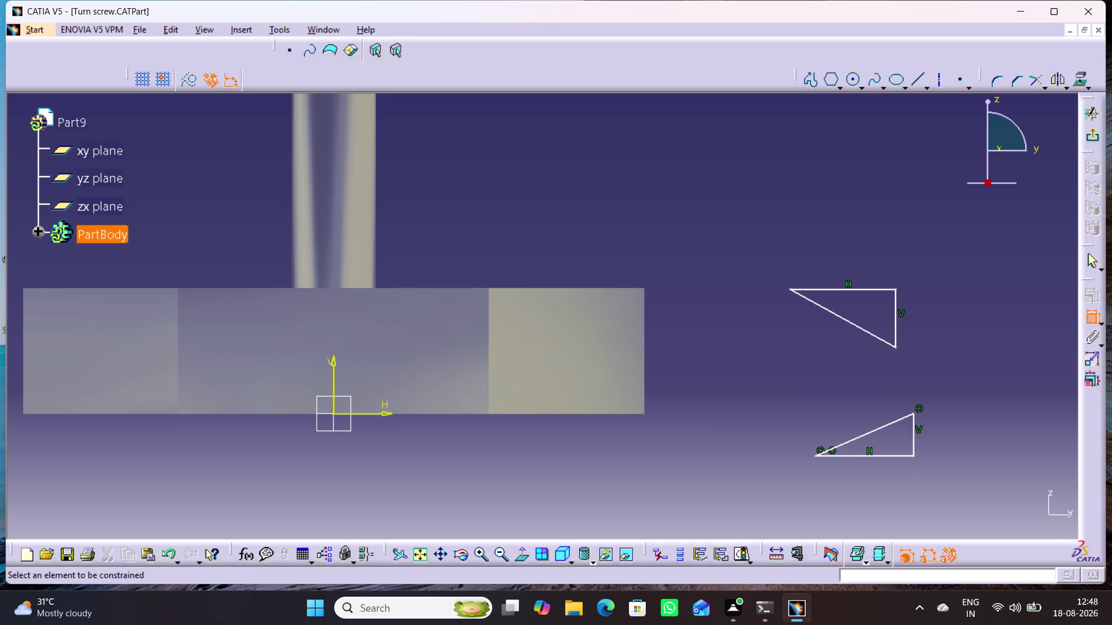
click(910, 438)
click(941, 435)
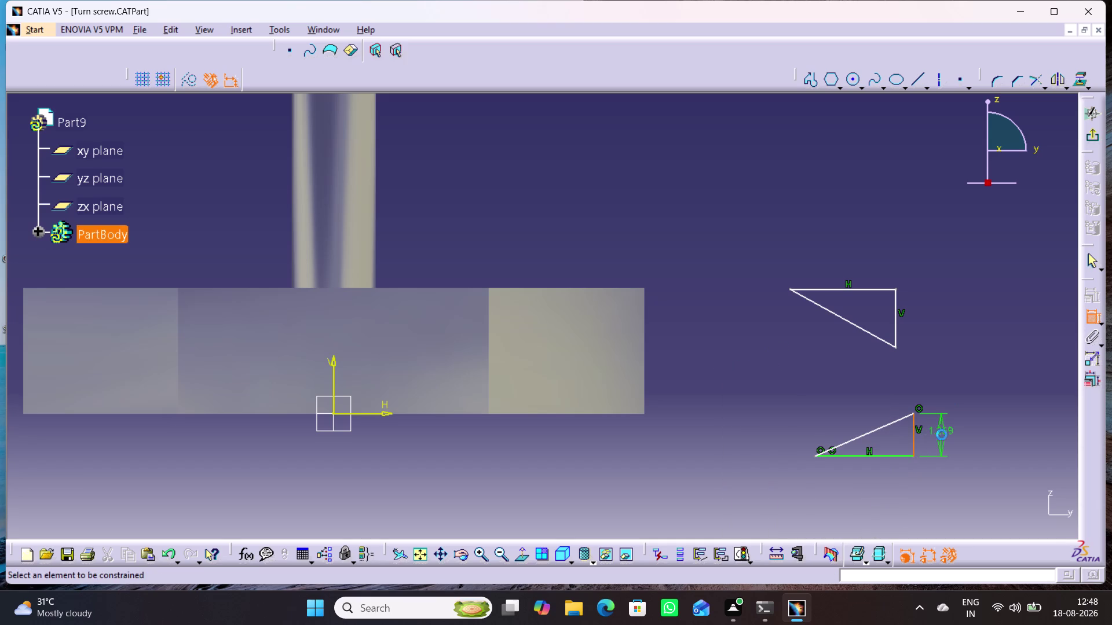
double_click(941, 431)
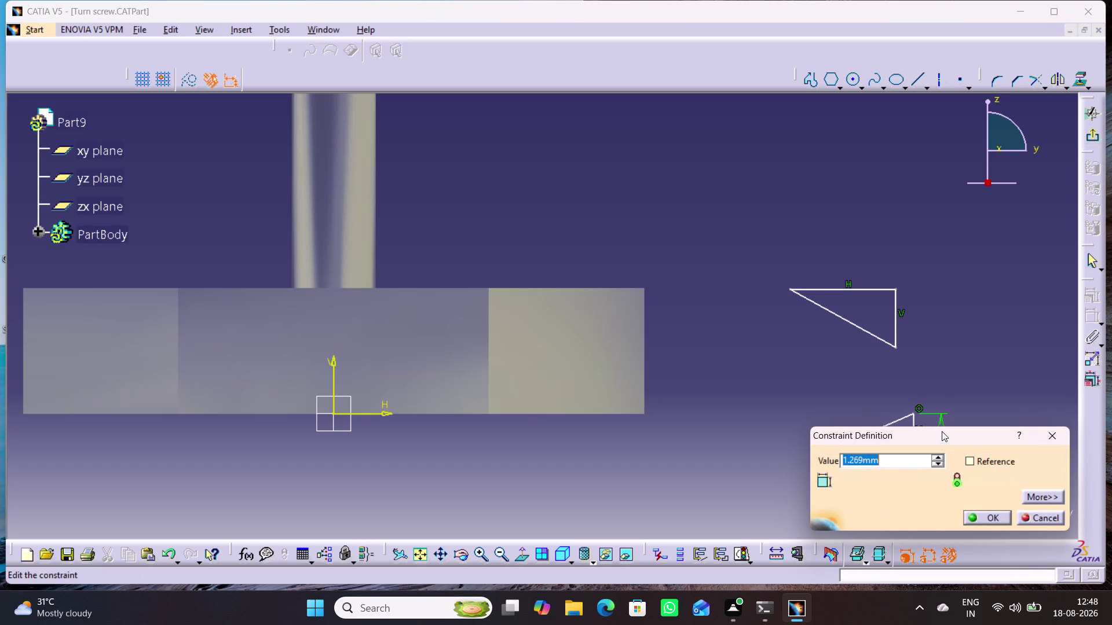
text(.5)
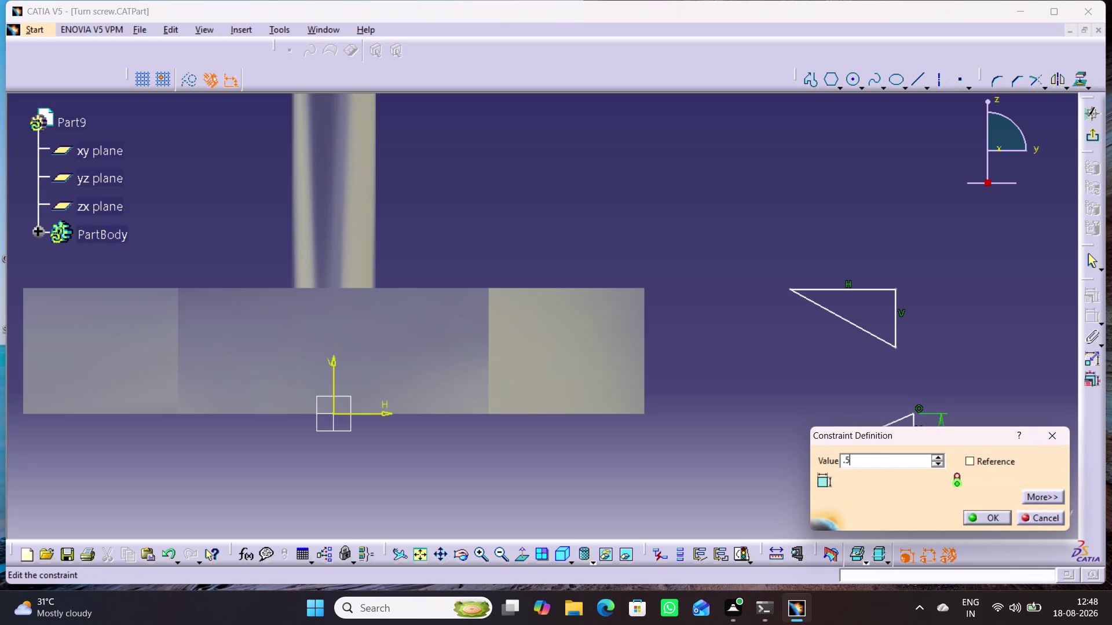
key(Return)
Dimension the upper triangle 0.5 high and 0.8 wide.
click(965, 366)
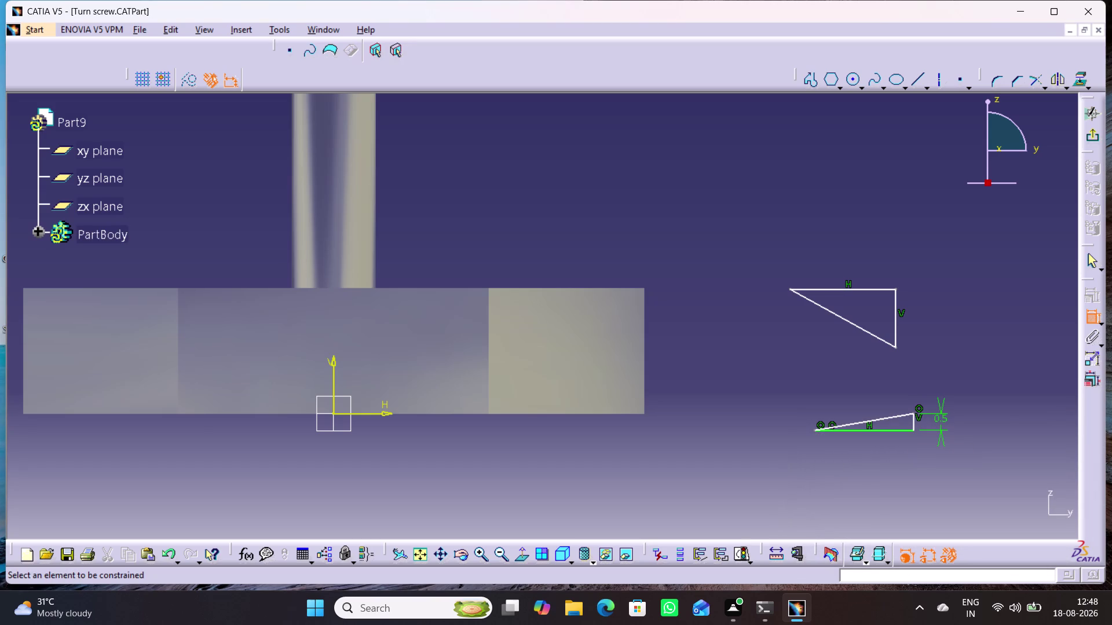
click(892, 326)
click(895, 325)
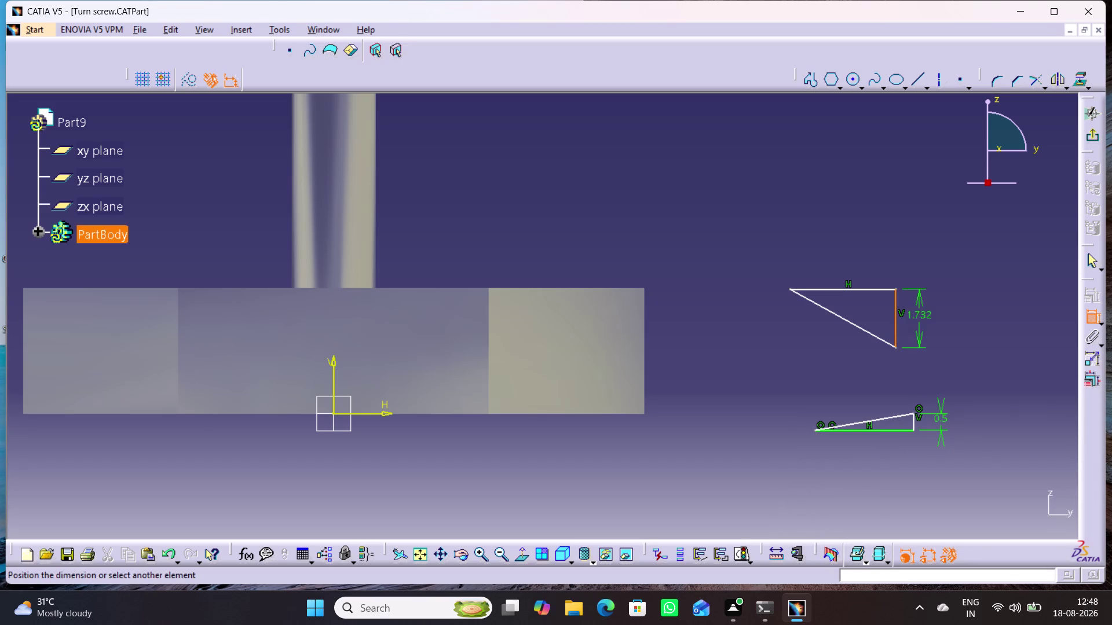
click(920, 318)
double_click(921, 315)
text(.)
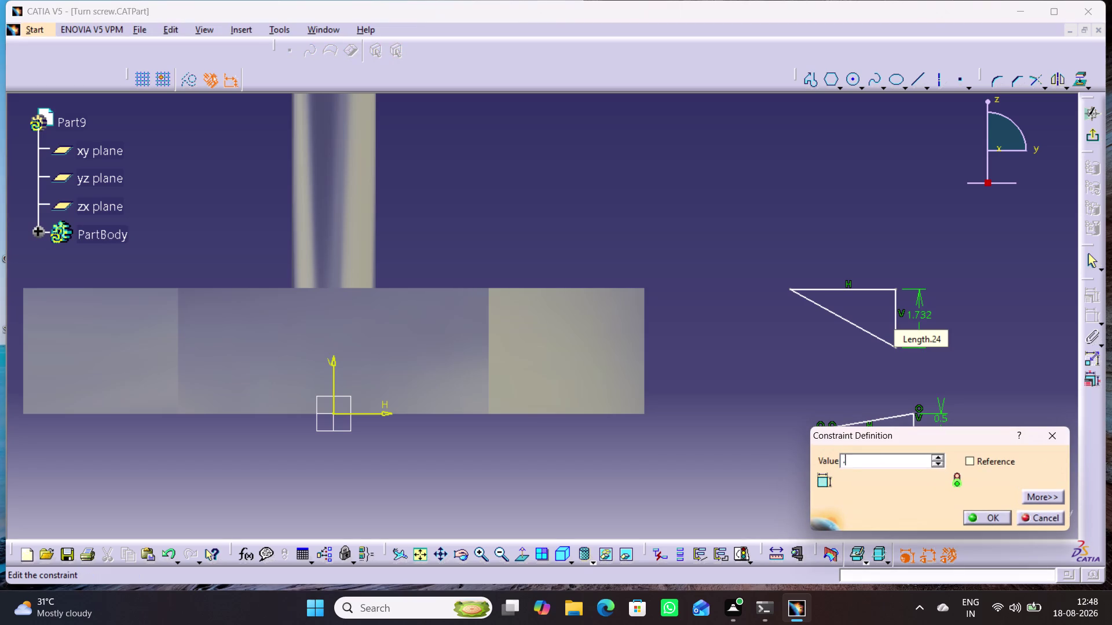
text(5)
key(Return)
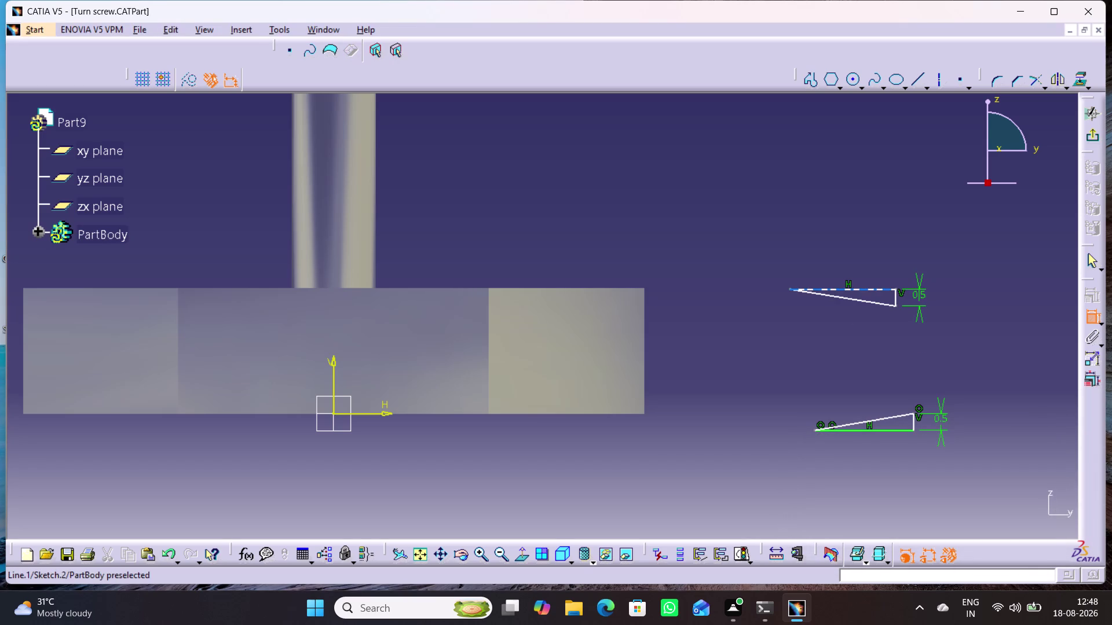
click(881, 289)
click(843, 259)
double_click(842, 255)
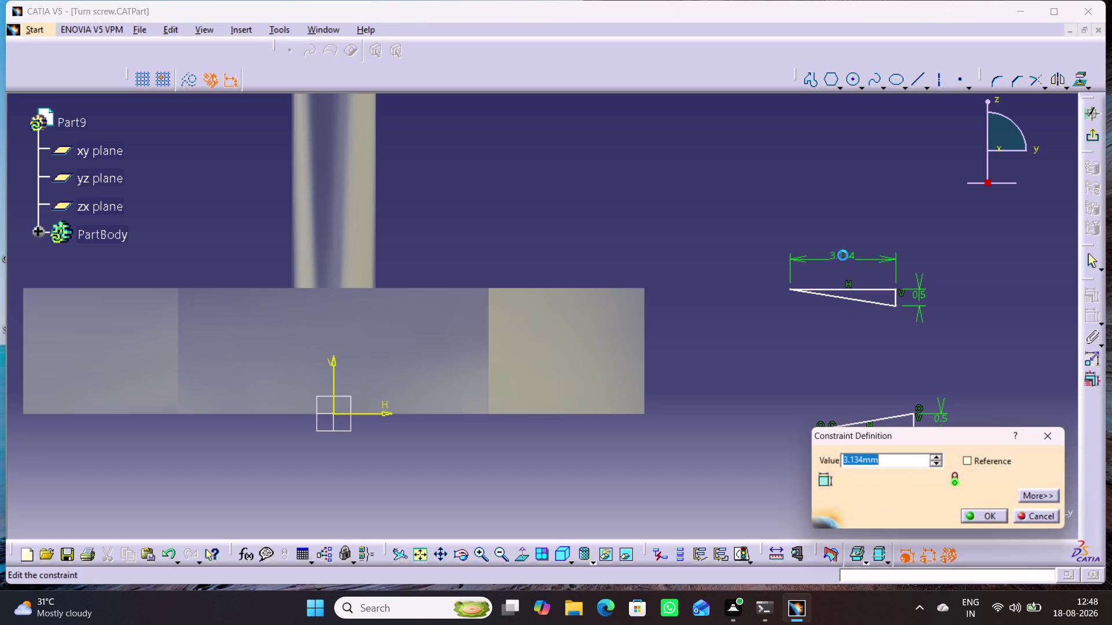
text(.8)
key(Return)
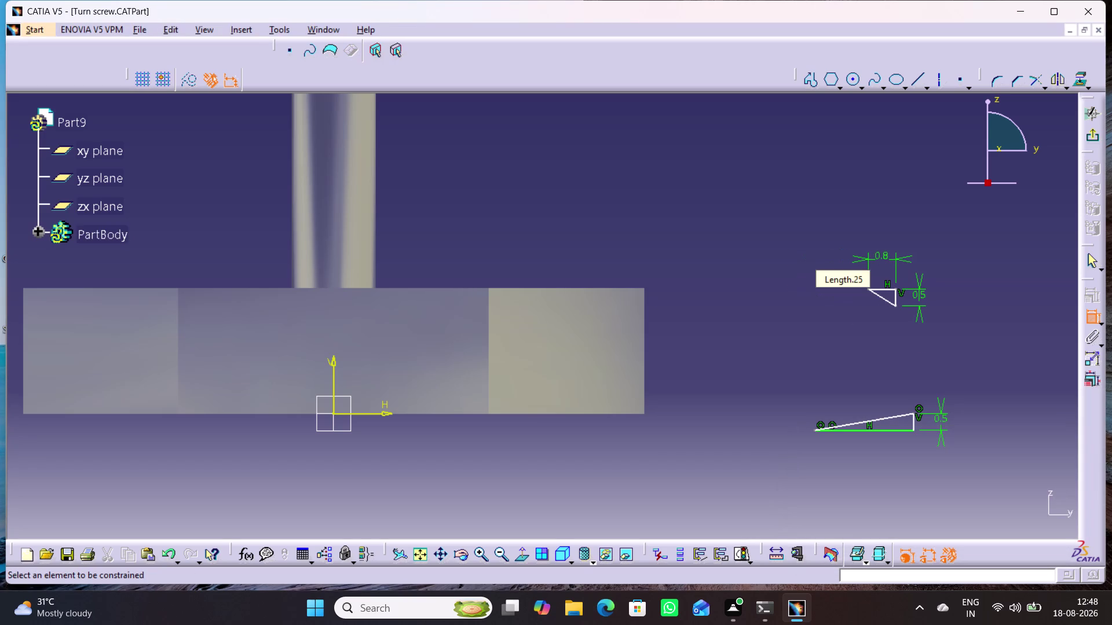
Dimension the lower triangle's base to 0.8.
click(894, 428)
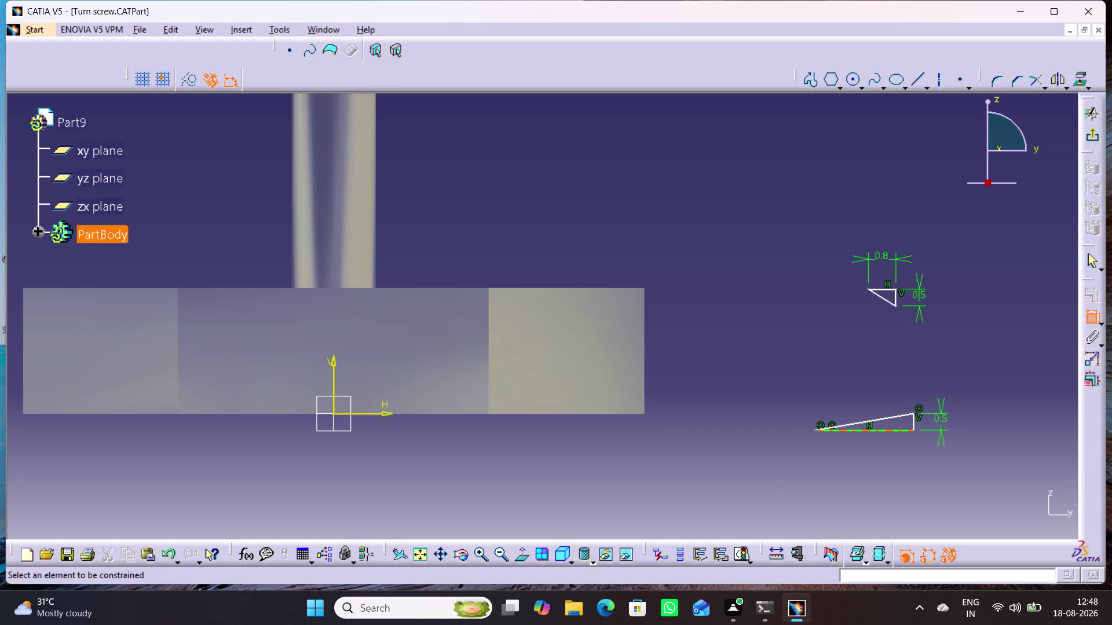
drag(893, 430, 888, 440)
click(877, 448)
double_click(876, 445)
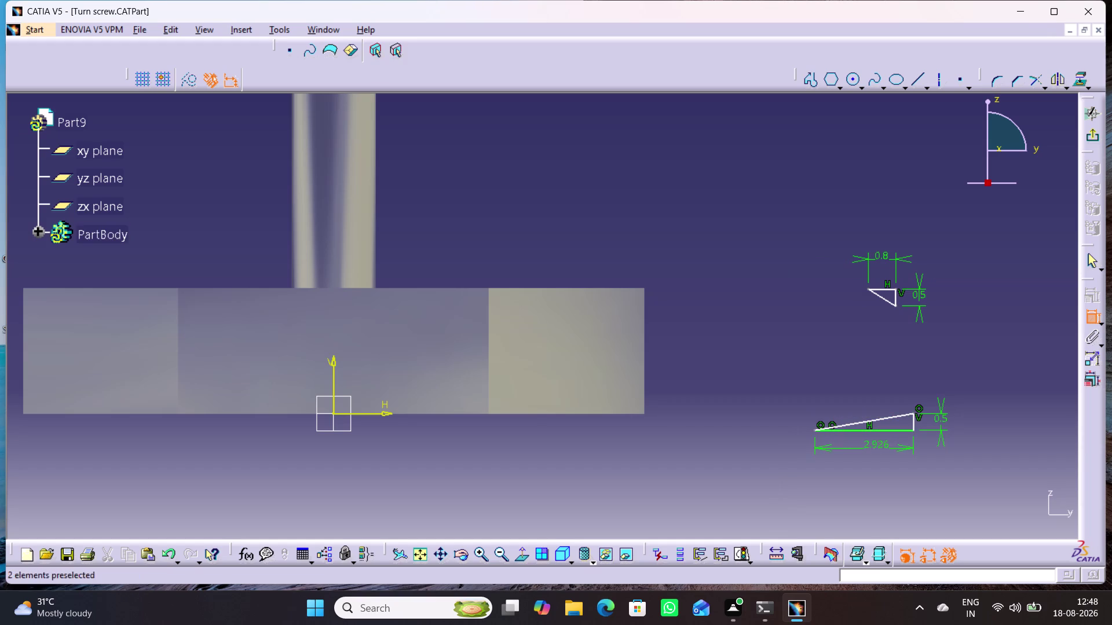
text(.8)
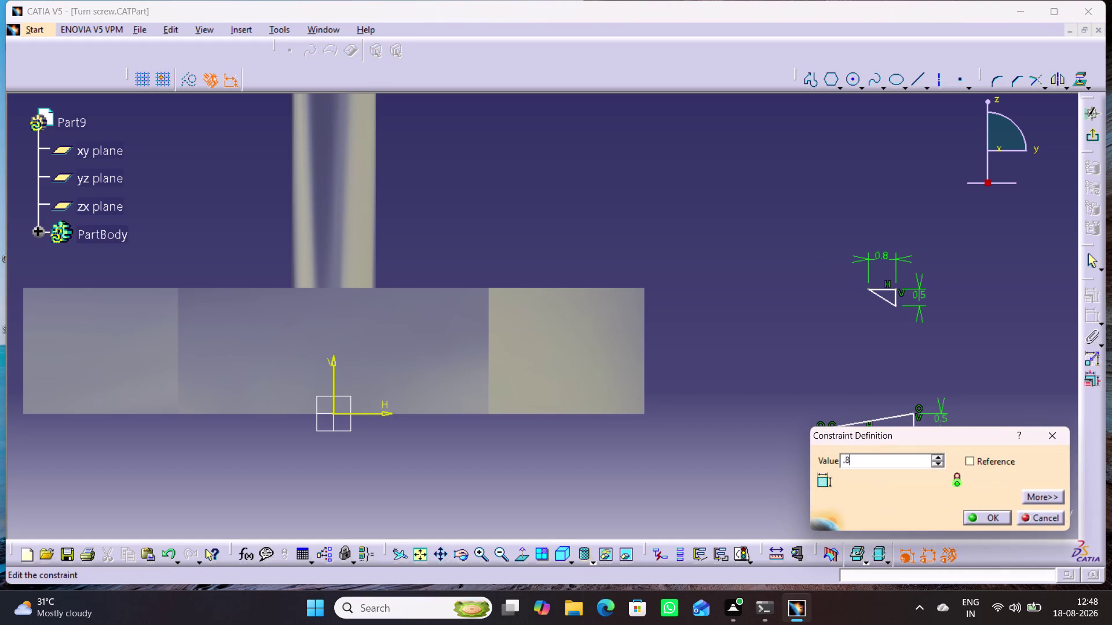
key(Return)
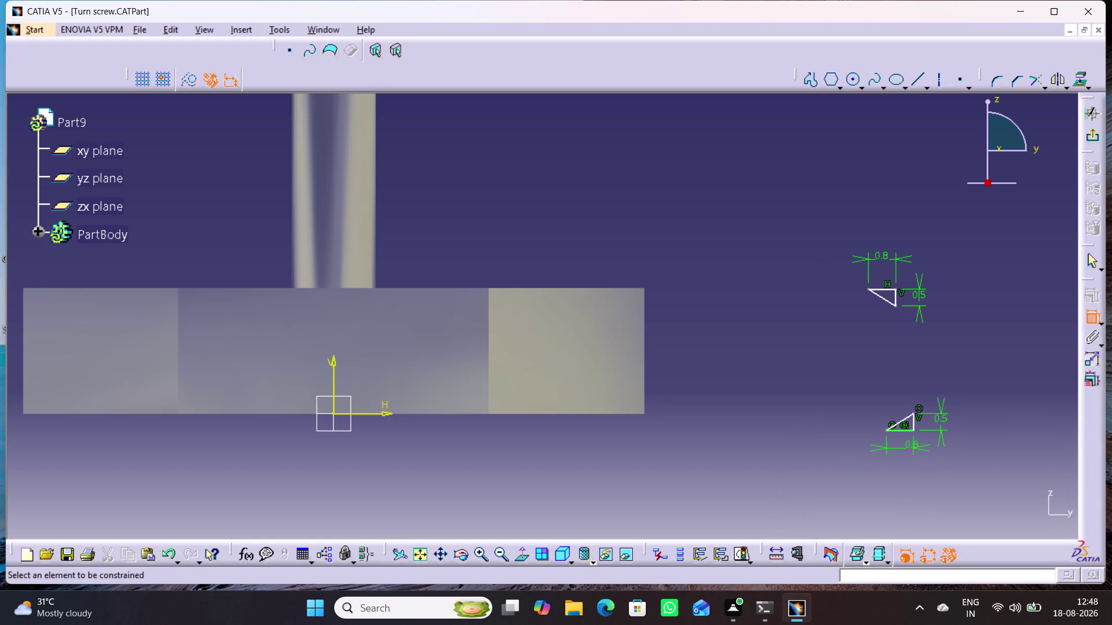
click(915, 430)
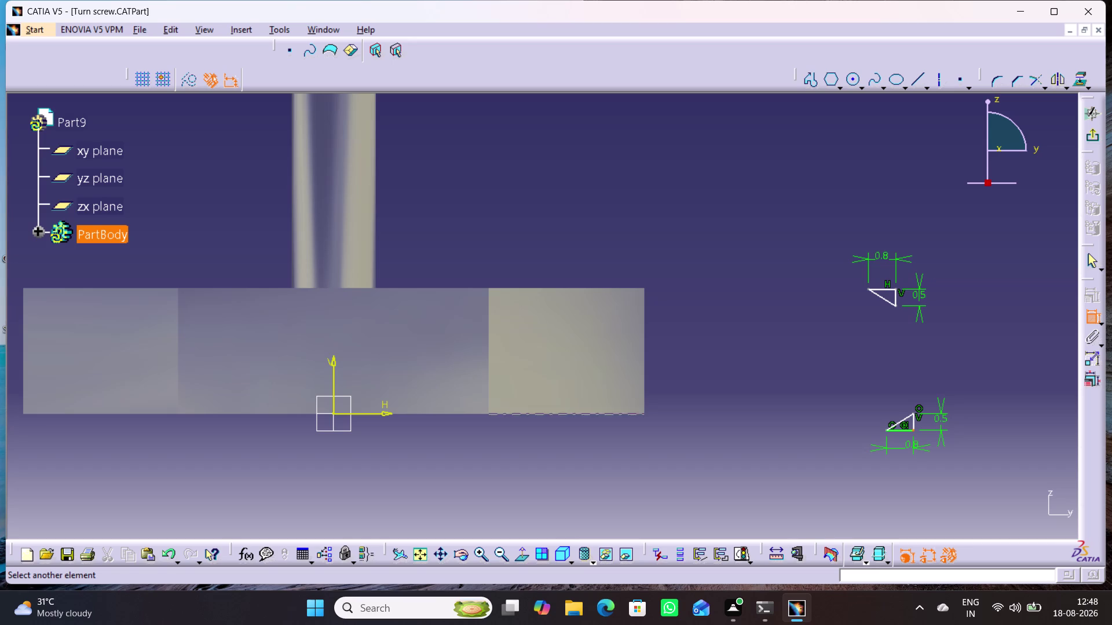
Make the upper triangle's vertex coincident with the block's top-right corner.
click(643, 414)
right_click(693, 384)
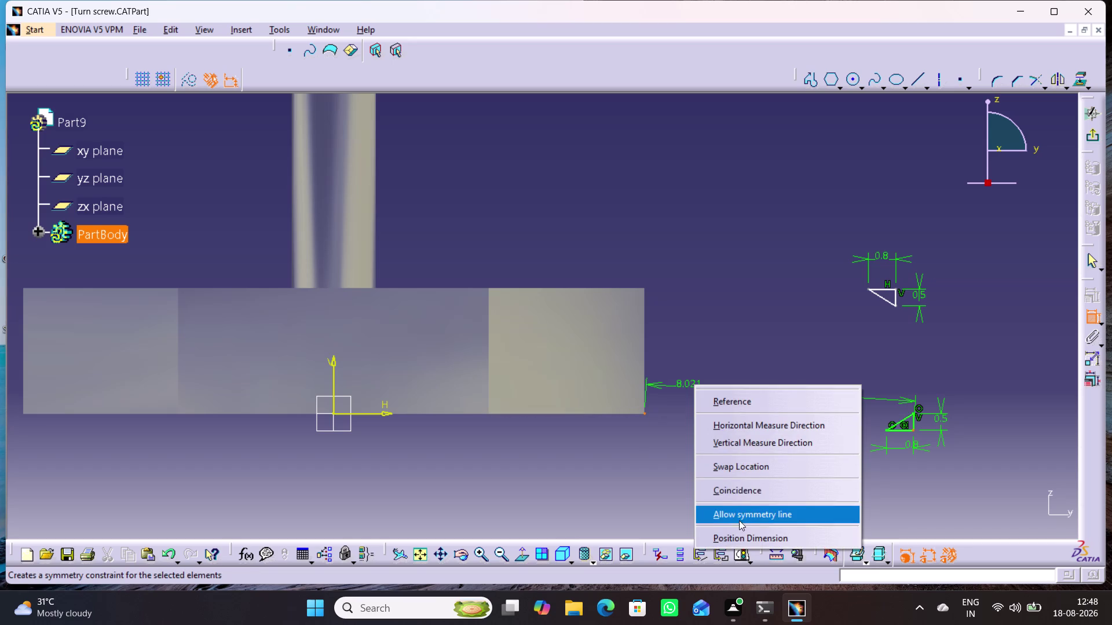
click(747, 497)
click(641, 287)
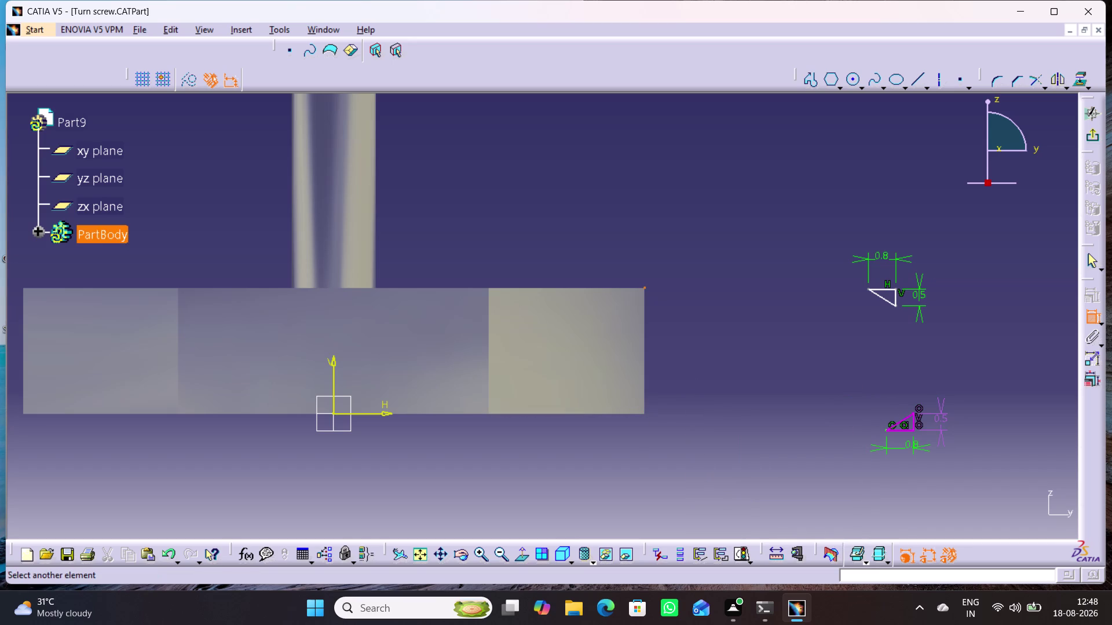
click(895, 288)
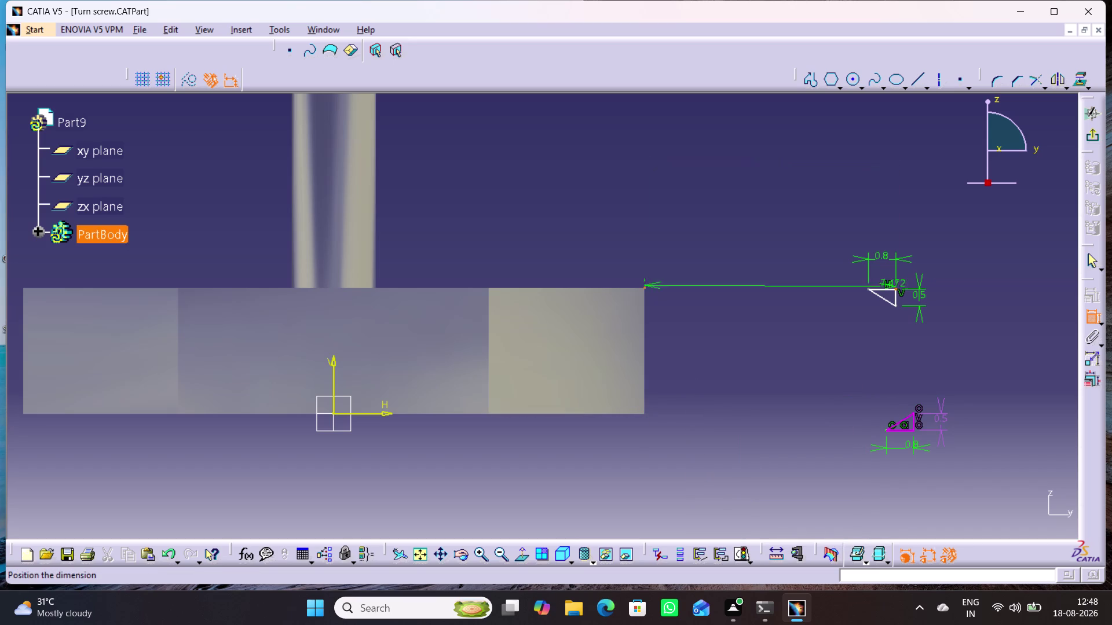
right_drag(754, 234, 747, 233)
click(807, 341)
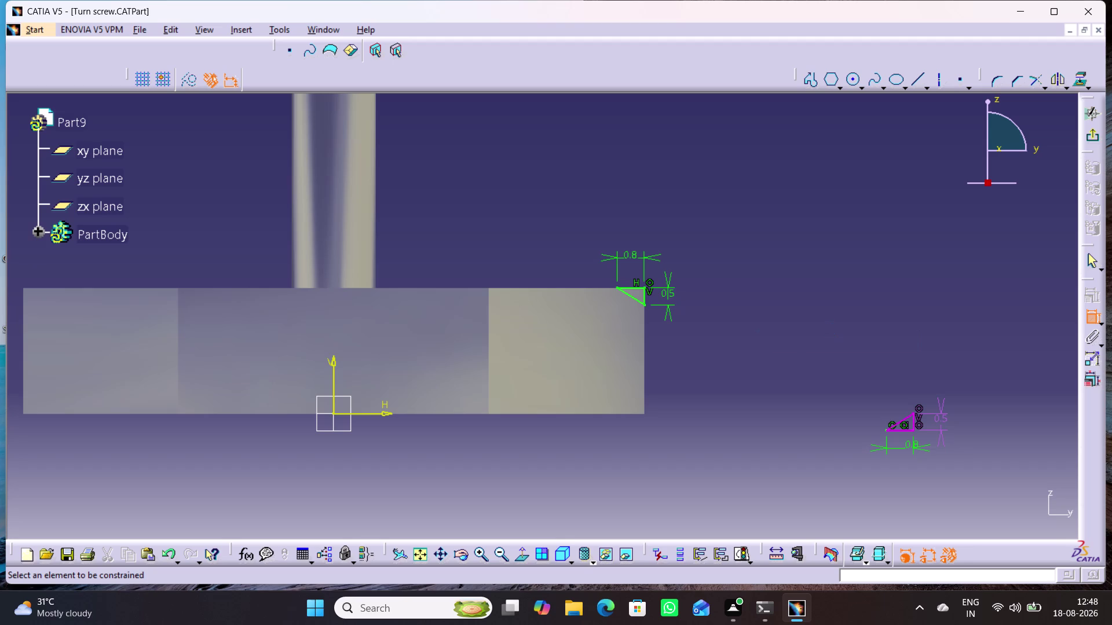
Exit the sketch, dismiss the Update Diagnosis warning, and undo twice.
click(937, 248)
click(1091, 137)
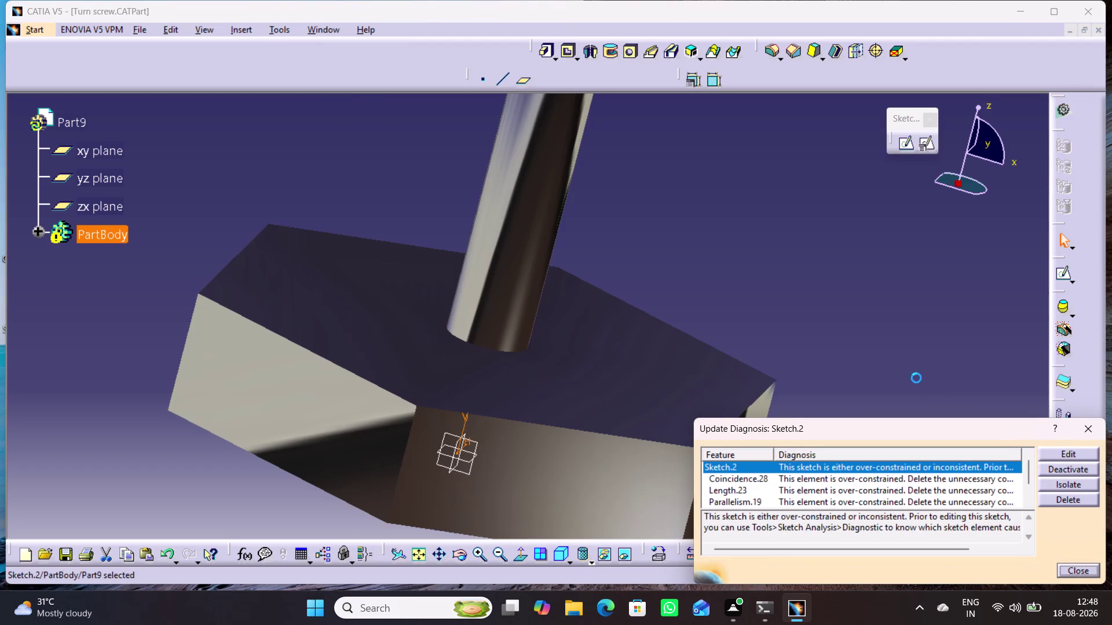
click(1068, 452)
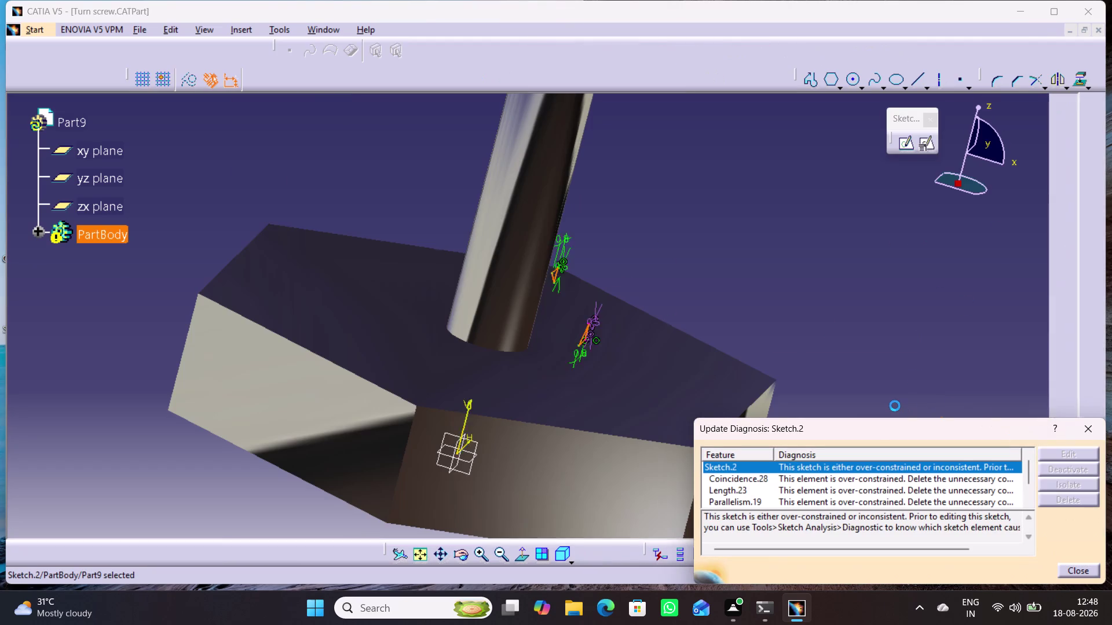
click(802, 348)
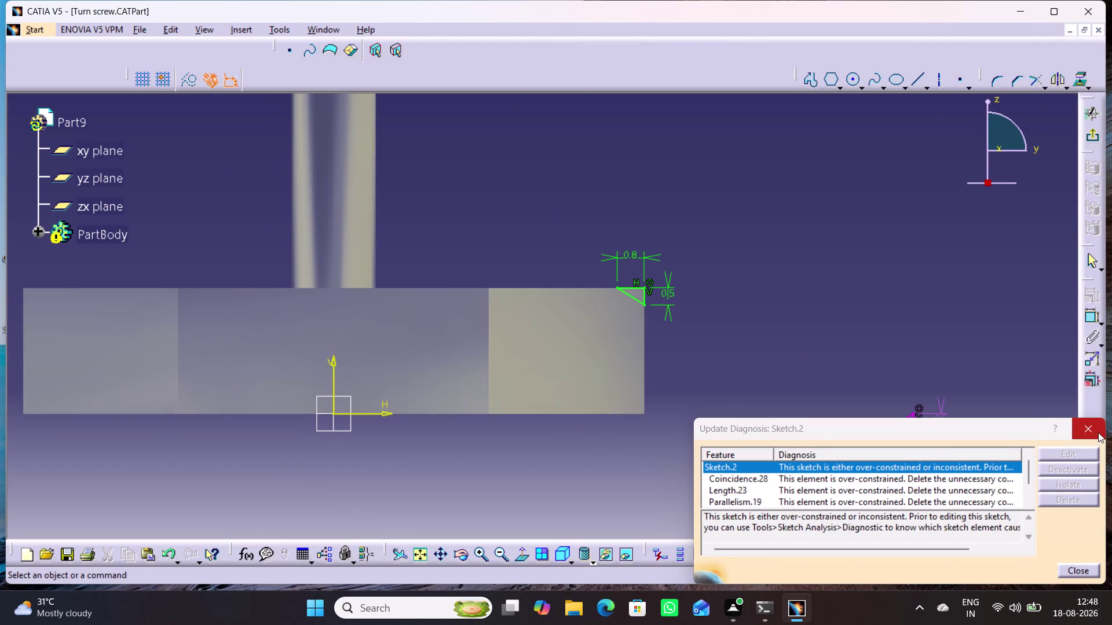
click(1083, 432)
click(959, 364)
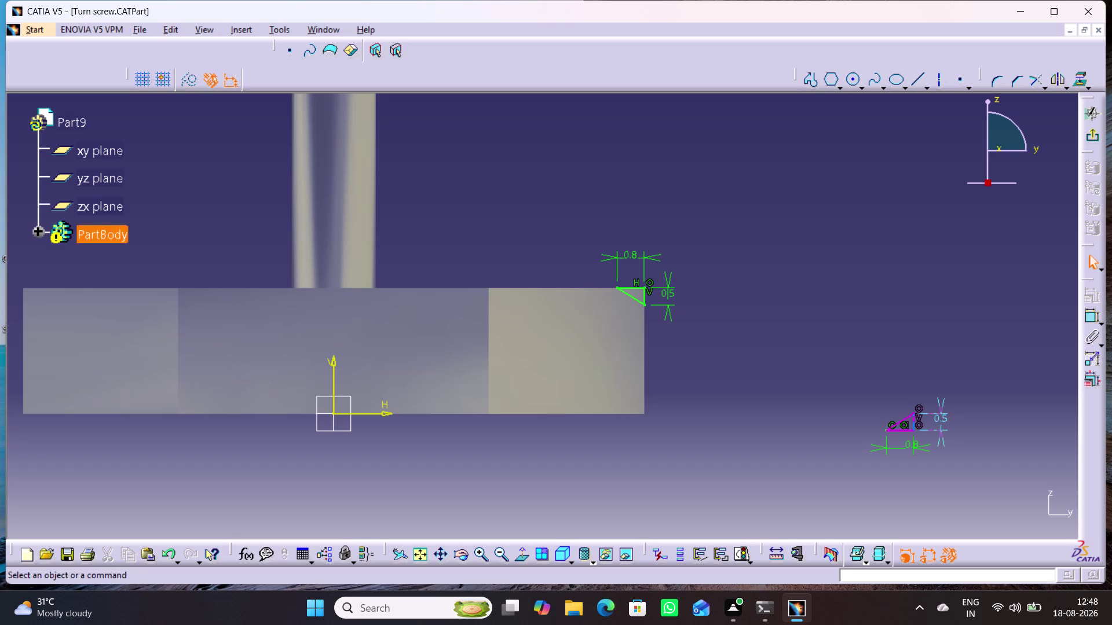
key(ctrl+z)
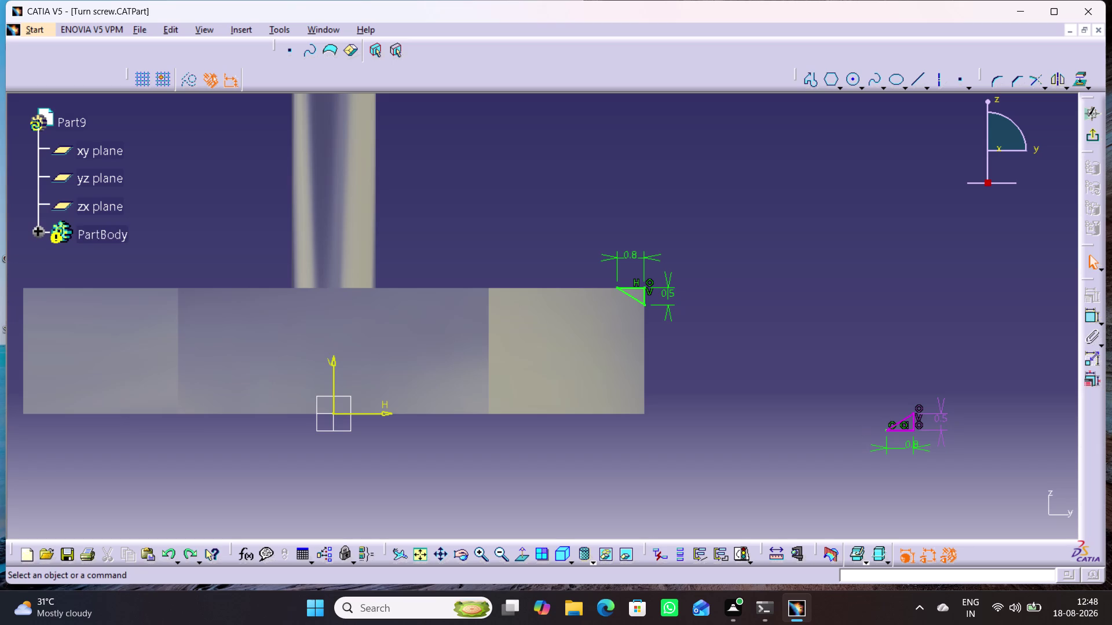
key(ctrl+z)
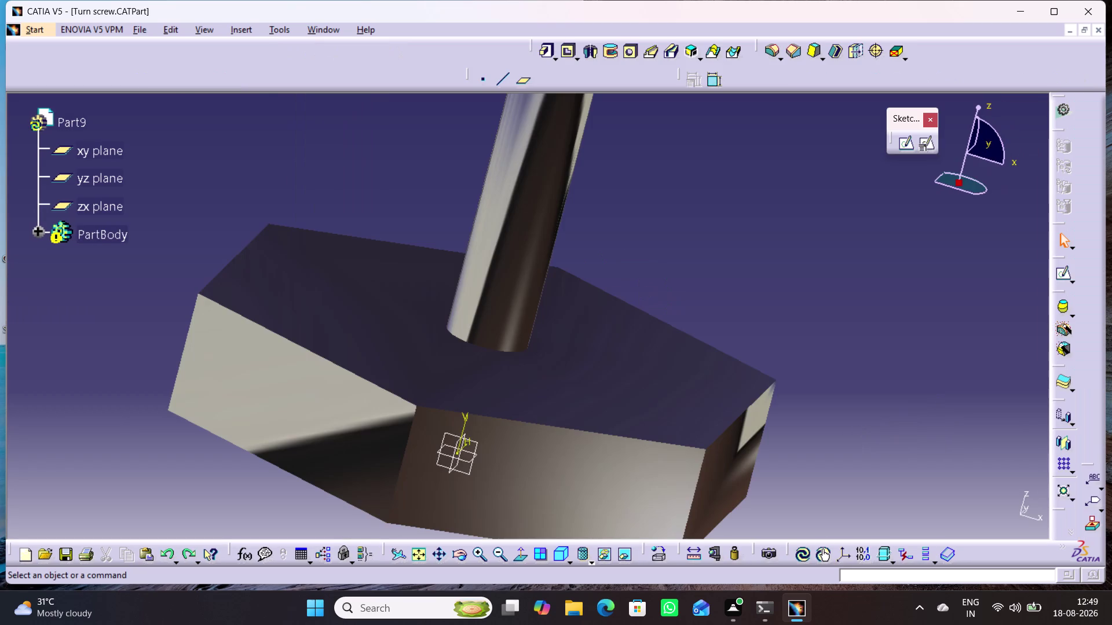
Reopen the sketch and delete the stray lower-right triangle with its dimensions.
click(186, 555)
click(730, 388)
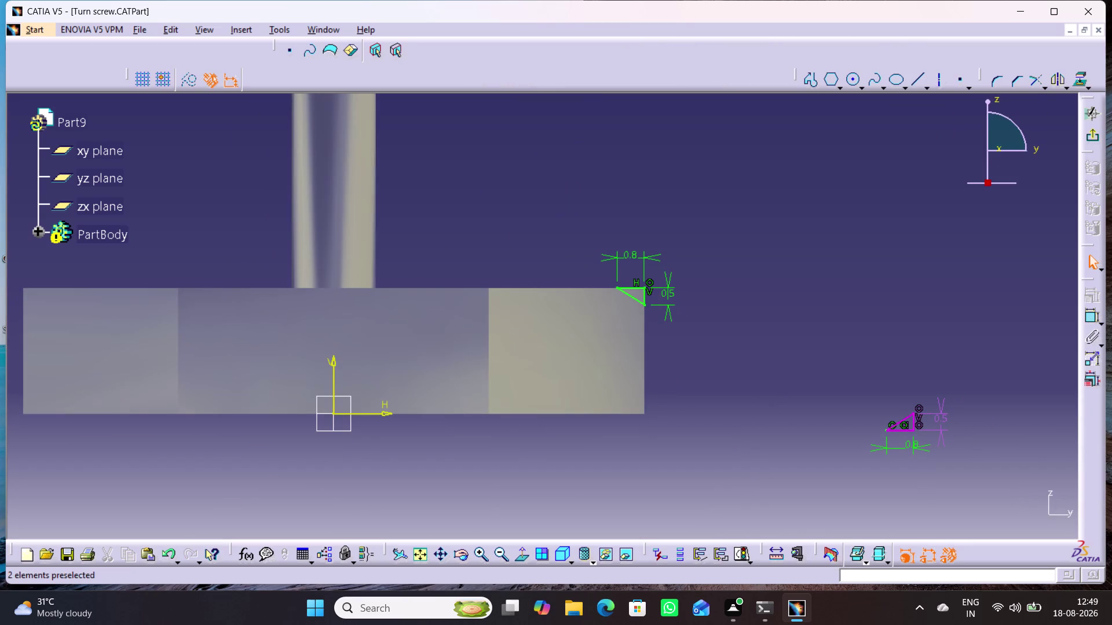
drag(913, 430, 821, 441)
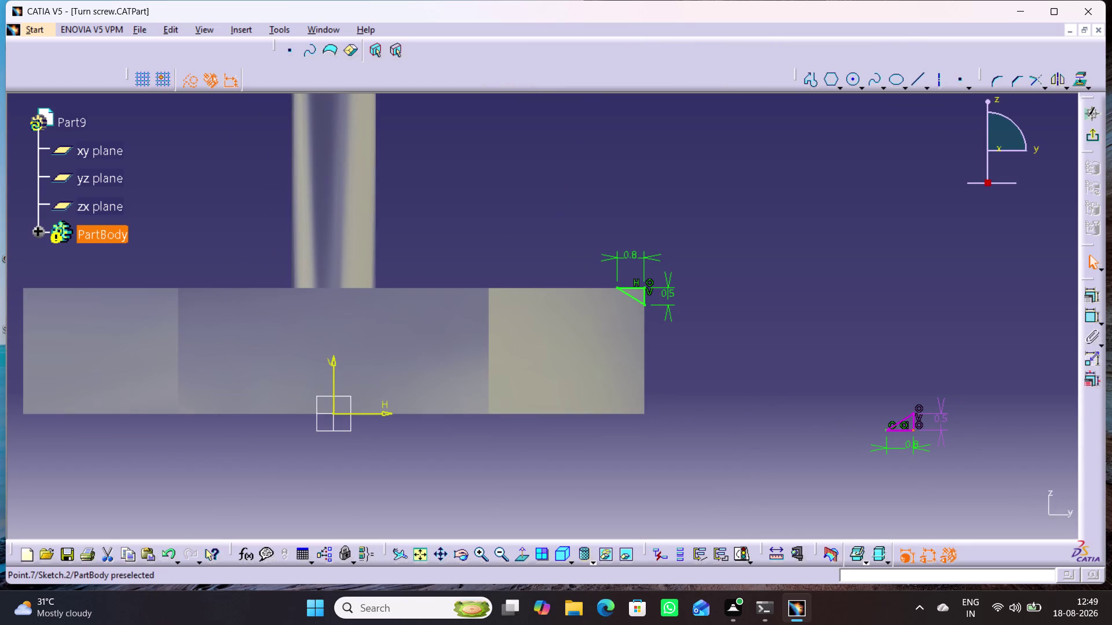
drag(822, 441, 821, 441)
drag(967, 482, 827, 360)
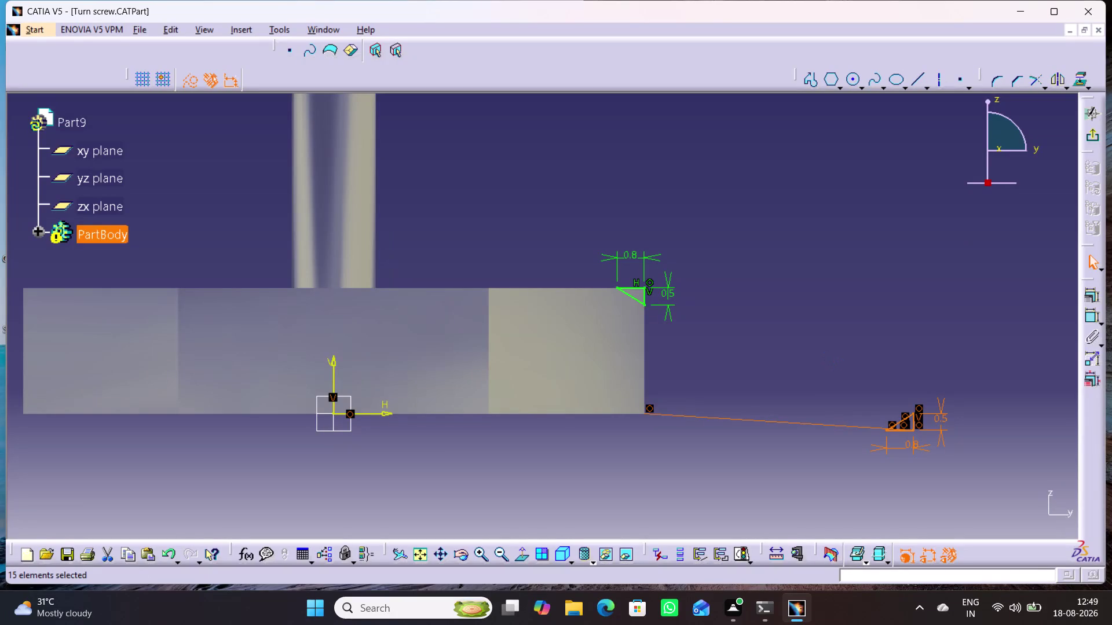
click(775, 453)
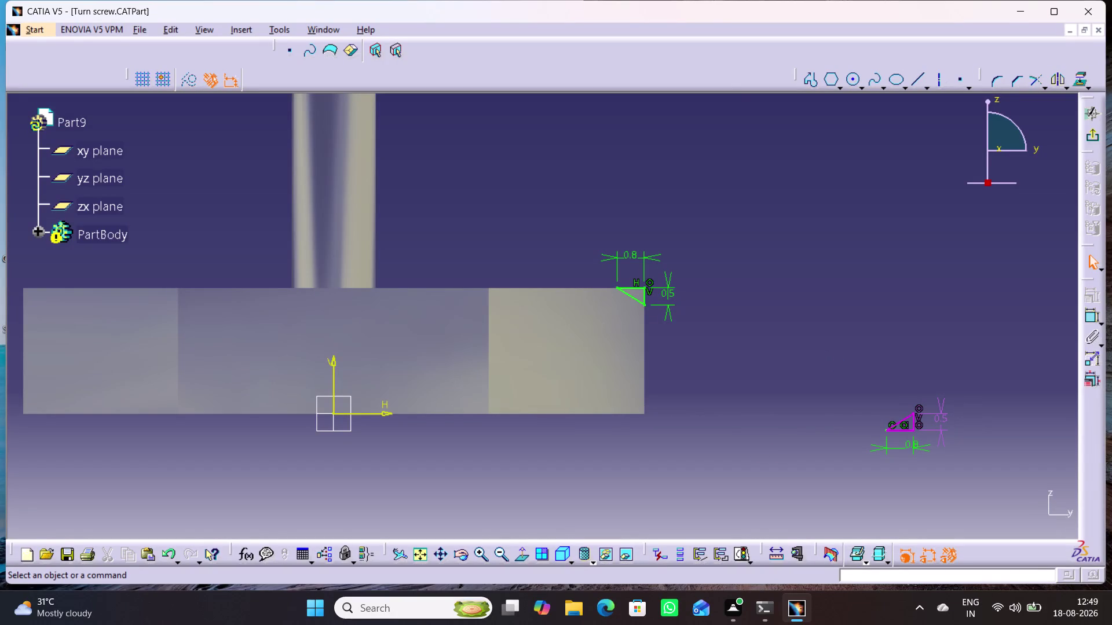
drag(885, 431, 884, 350)
click(997, 463)
drag(968, 463, 812, 363)
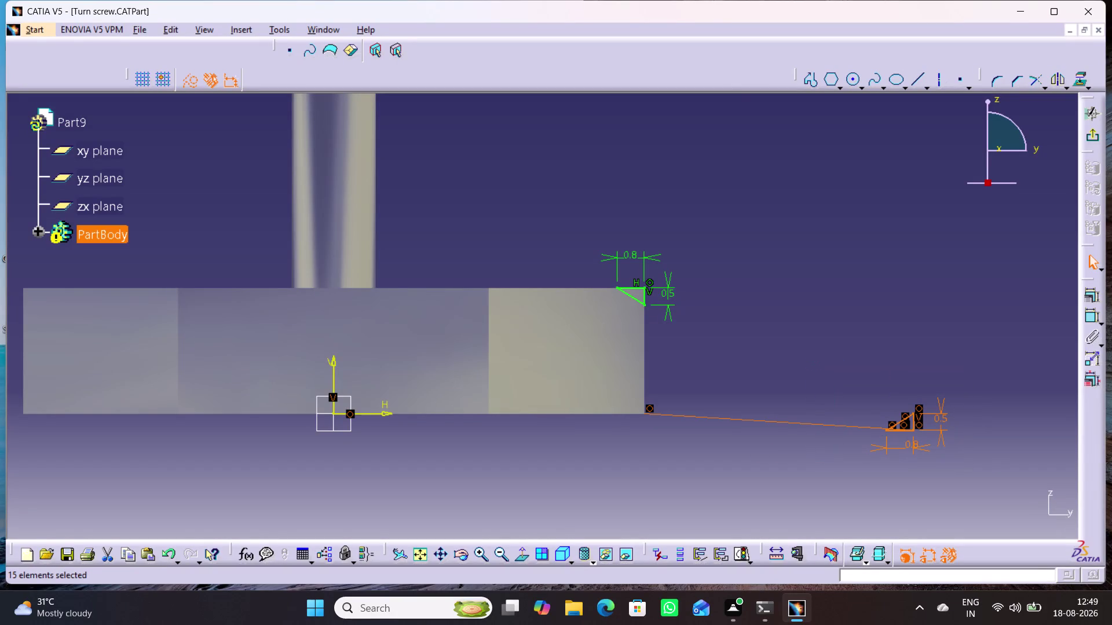
key(Delete)
click(892, 332)
click(812, 82)
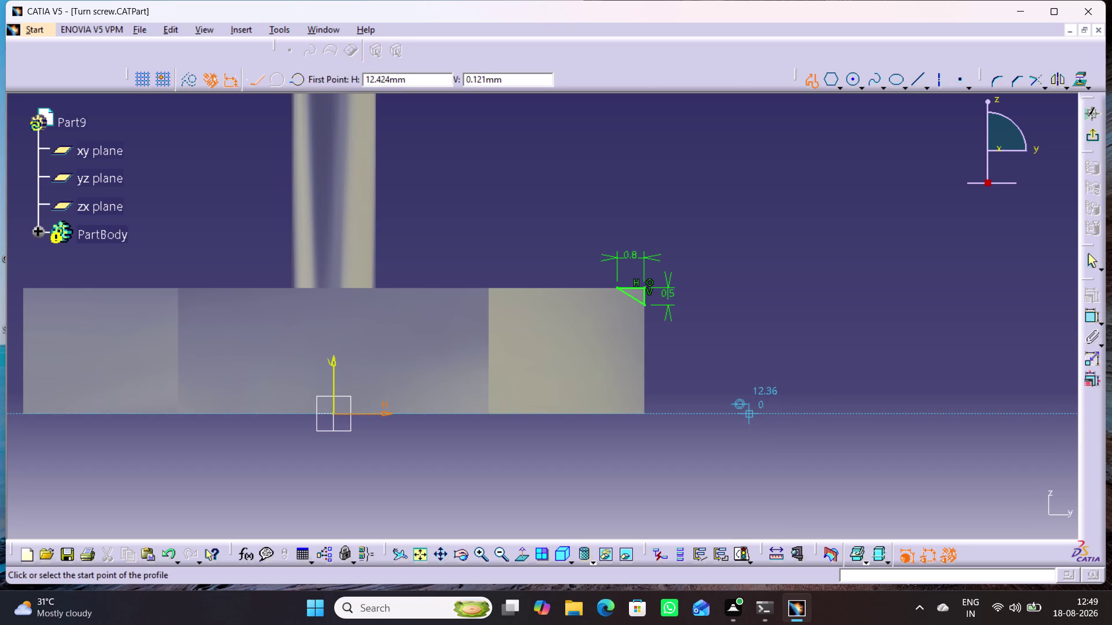
Draw a new right-triangle profile at the block's bottom corner.
click(749, 413)
click(811, 413)
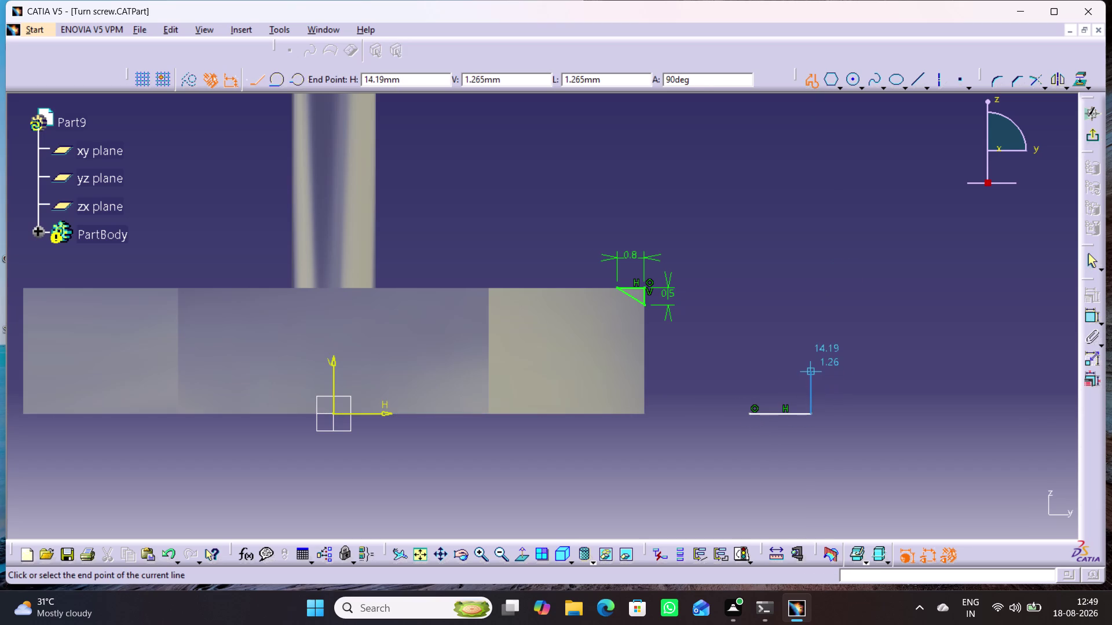
click(812, 368)
click(752, 411)
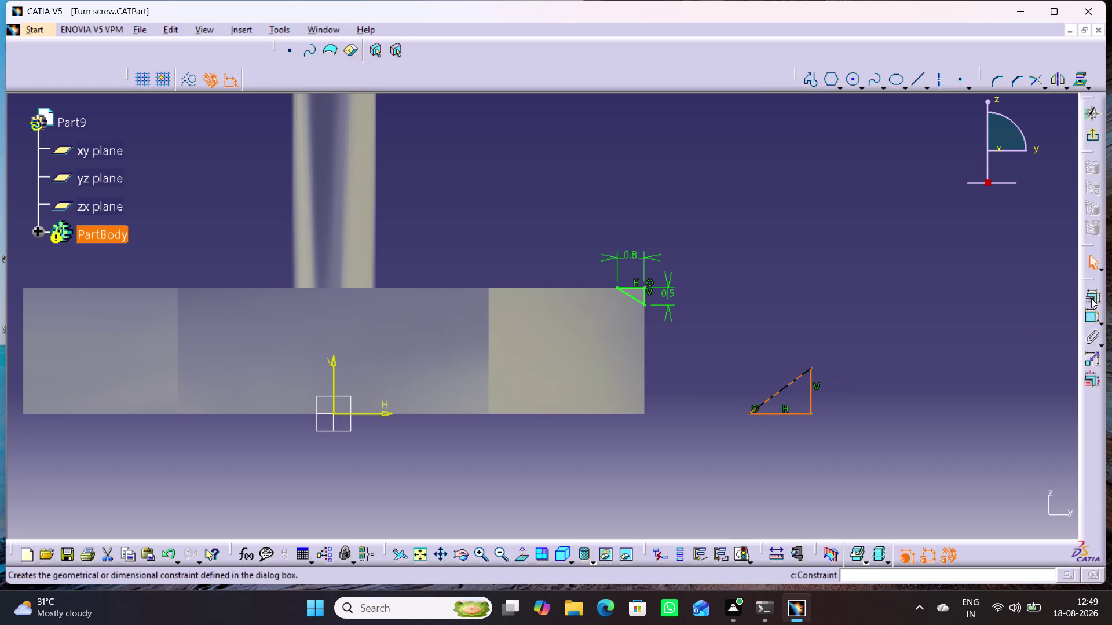
Dimension the new triangle 0.5 high and 0.8 wide.
click(1047, 323)
double_click(1087, 315)
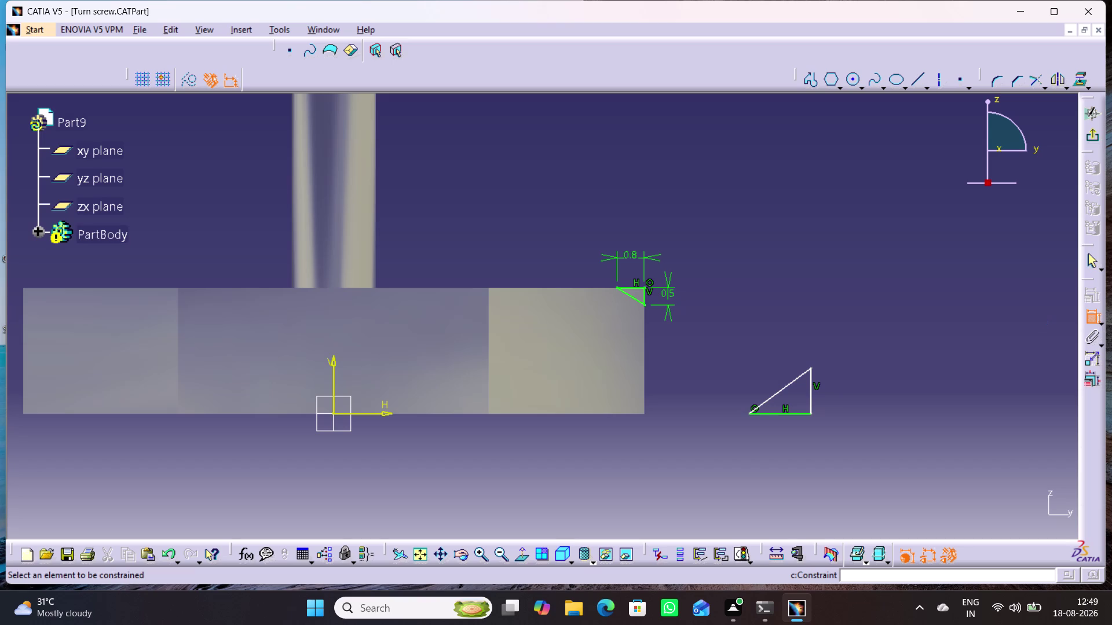
drag(813, 395, 825, 395)
click(843, 394)
double_click(843, 393)
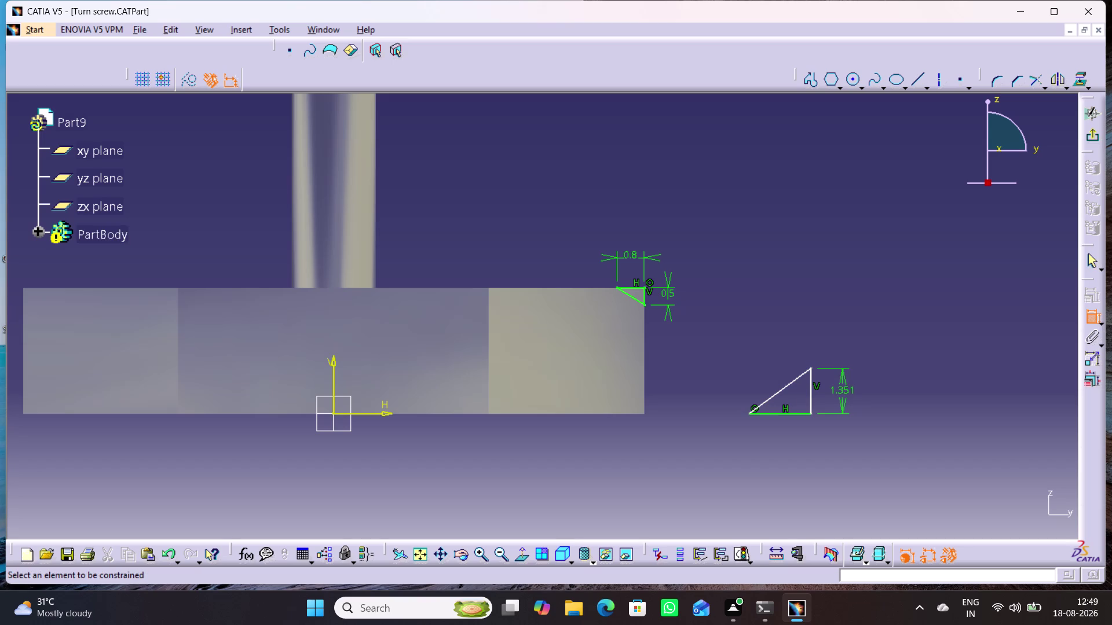
double_click(843, 390)
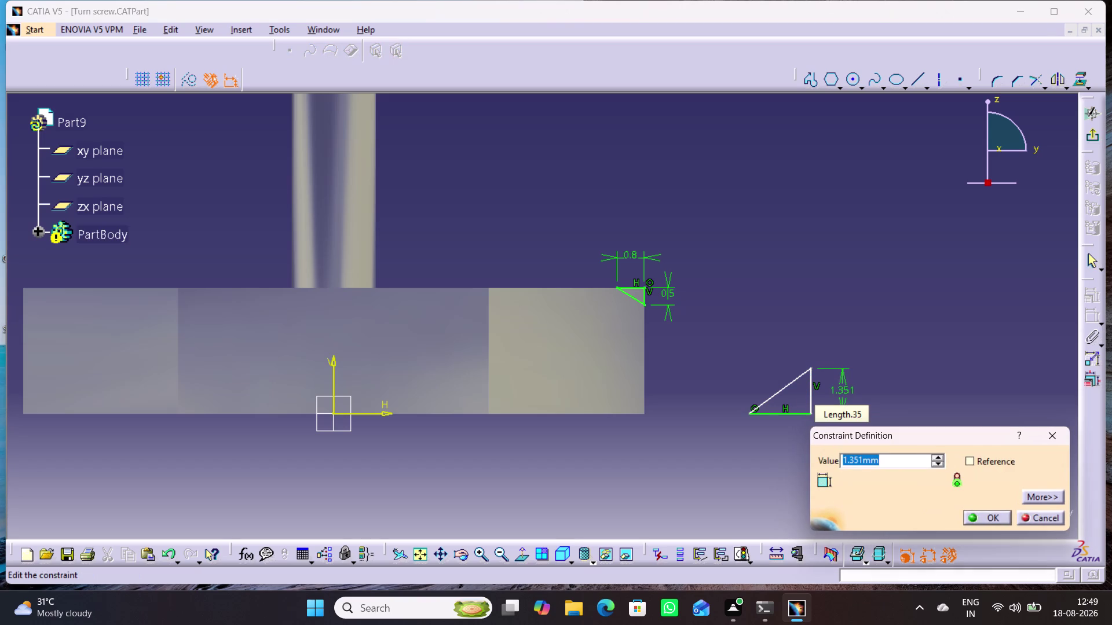
text(.5)
key(Return)
click(918, 368)
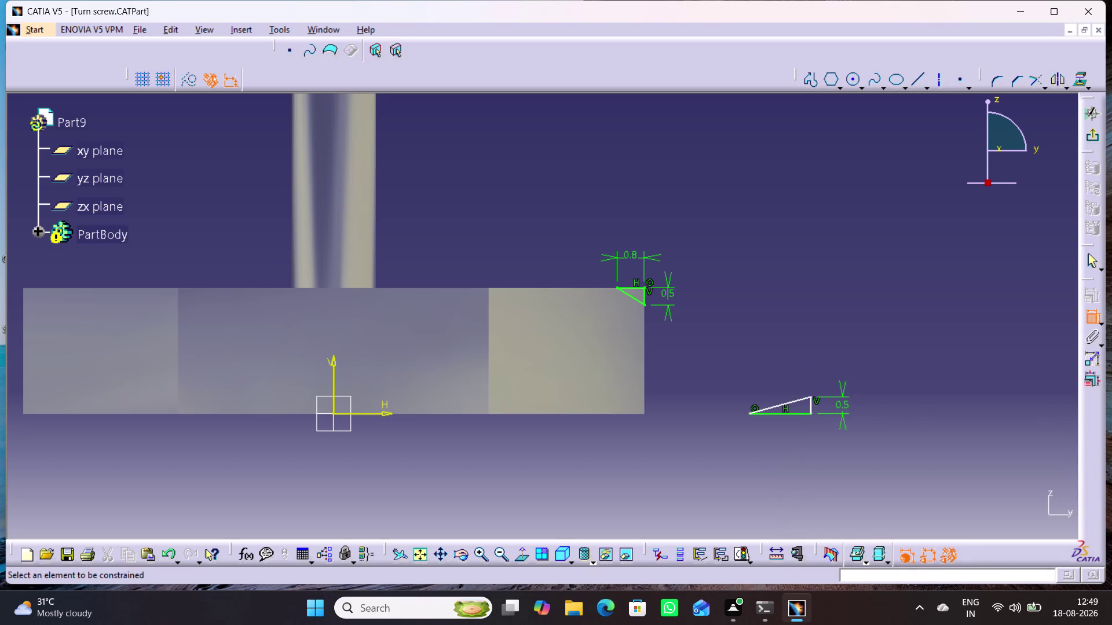
click(803, 413)
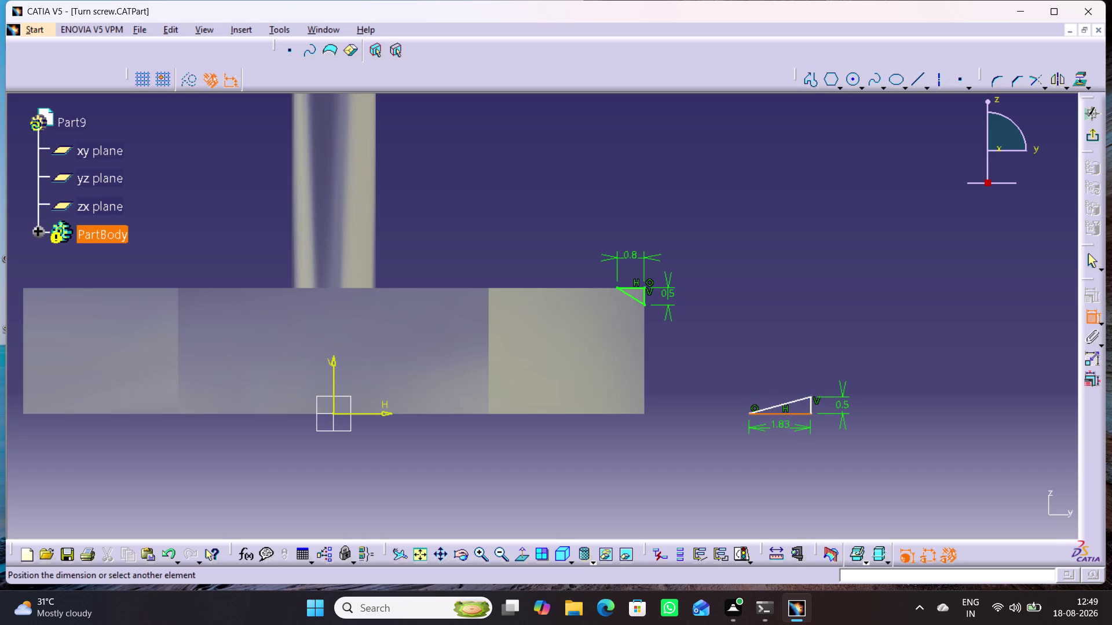
click(782, 430)
double_click(785, 425)
text(.8)
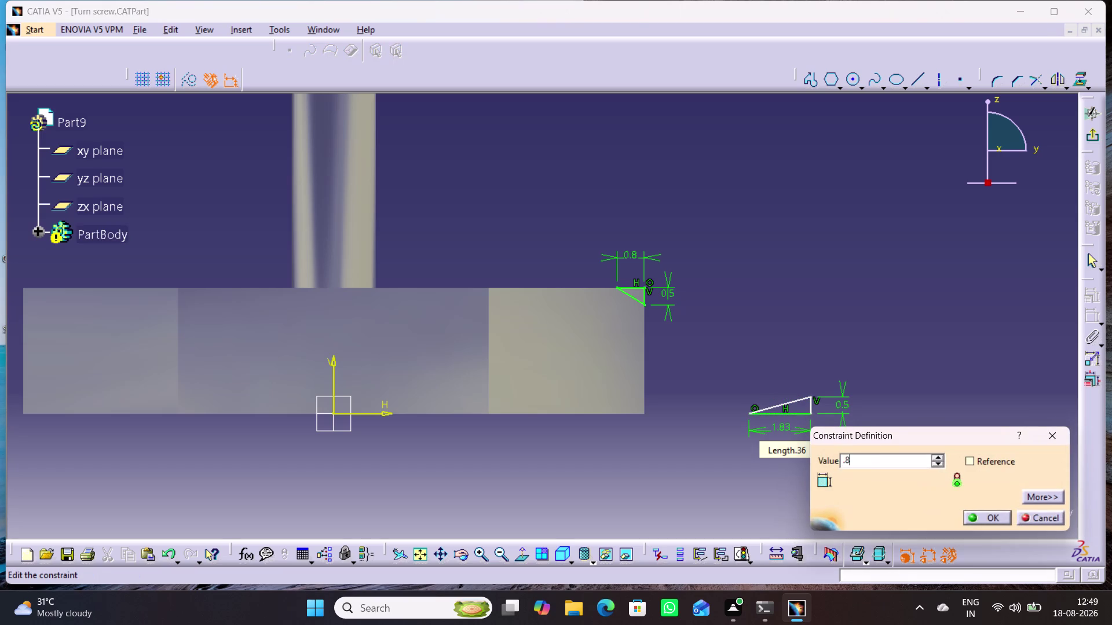
key(Return)
Make the triangle's corner coincident with the block's bottom-right corner and exit the sketch.
click(950, 367)
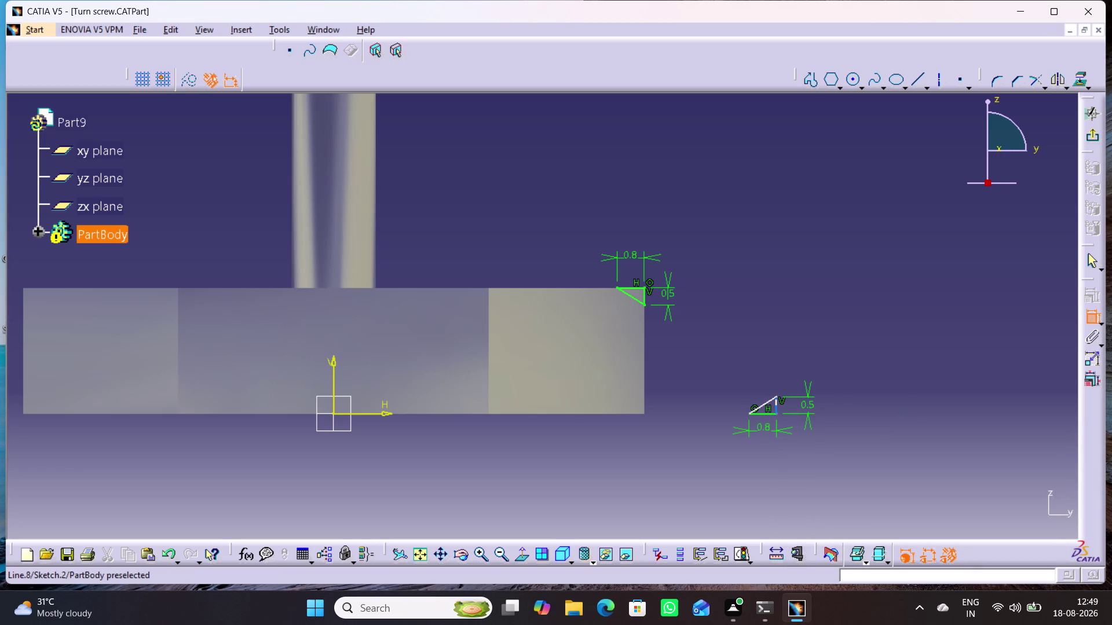
click(774, 416)
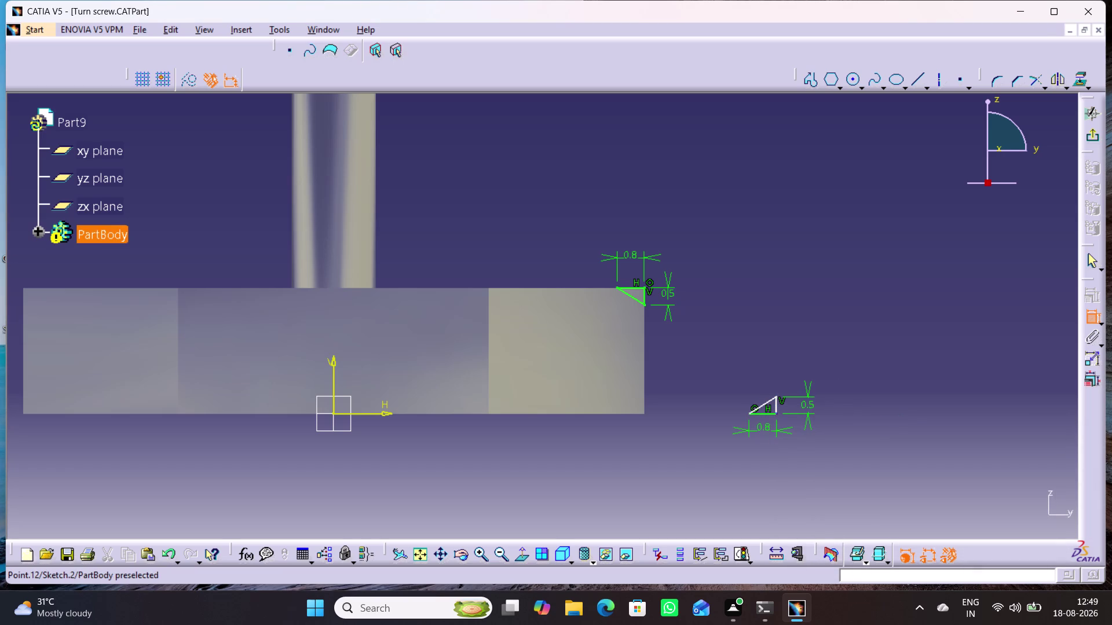
click(644, 411)
right_click(664, 481)
click(734, 420)
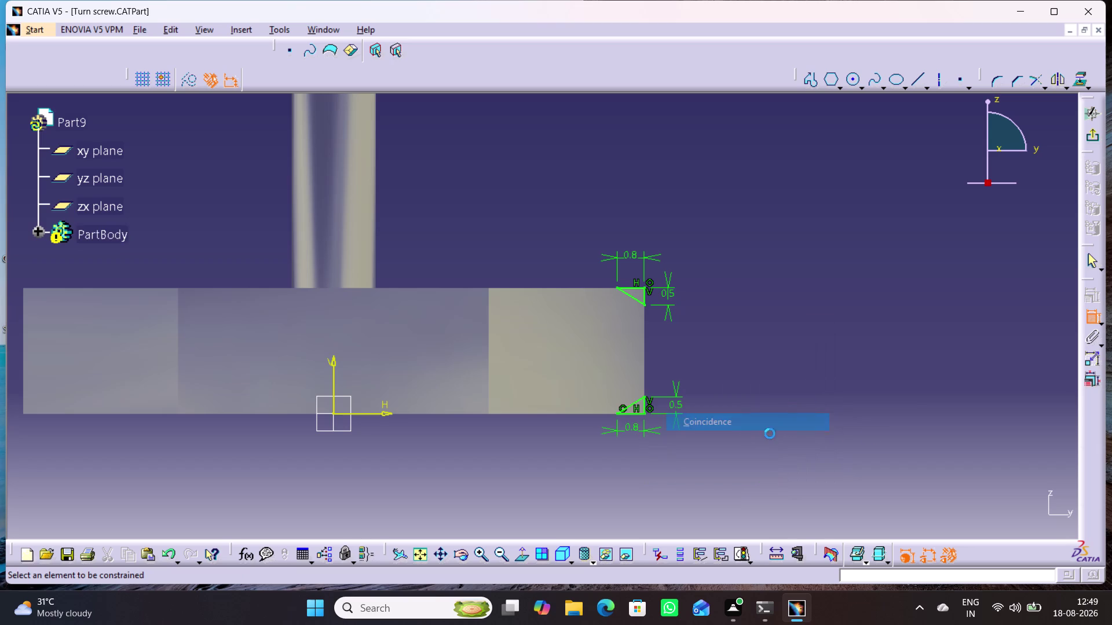
click(1092, 139)
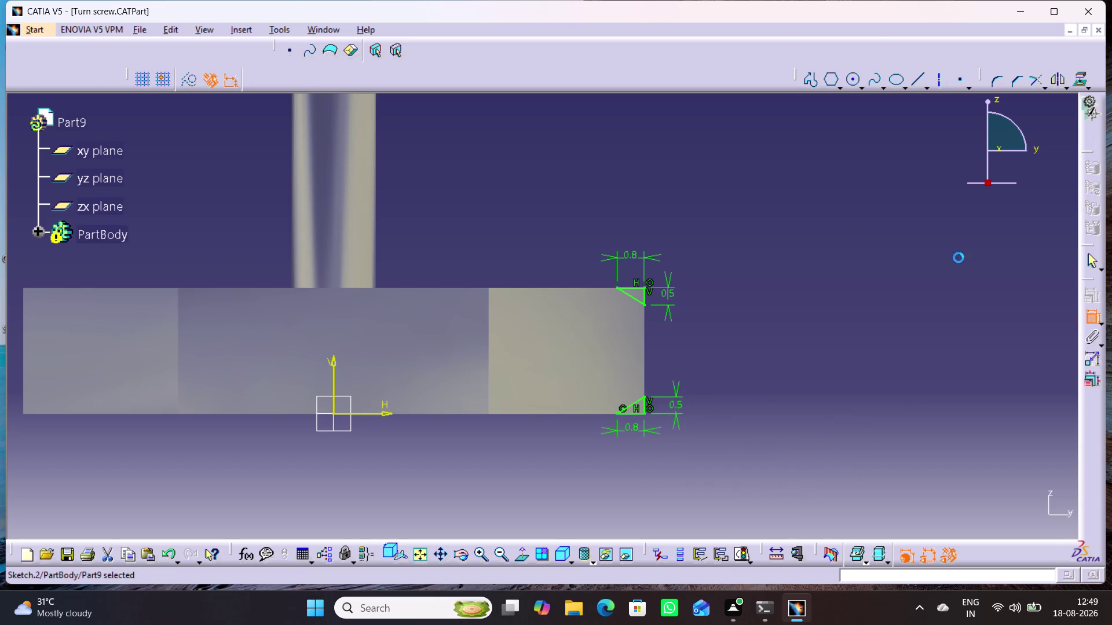
click(613, 49)
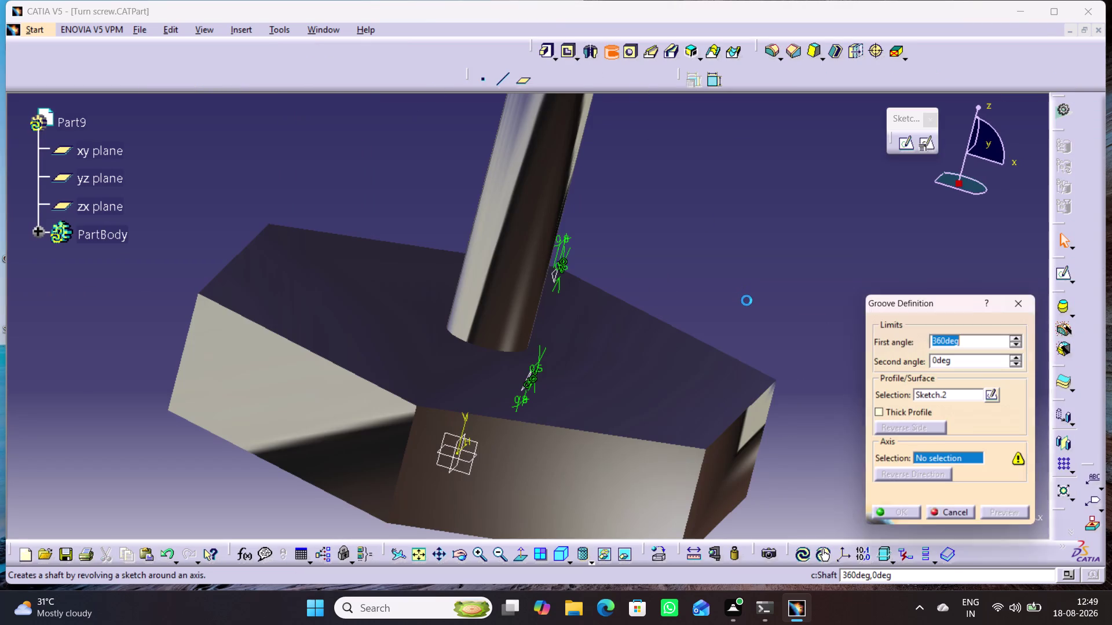
Revolve the groove around the Z axis, preview it and confirm.
right_click(928, 459)
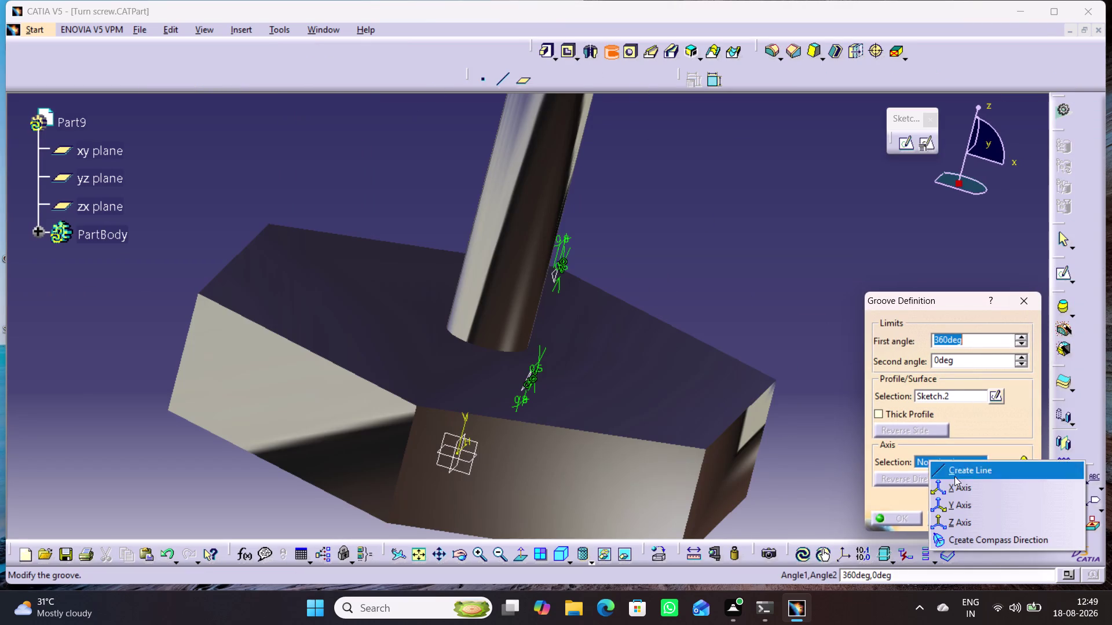
click(950, 525)
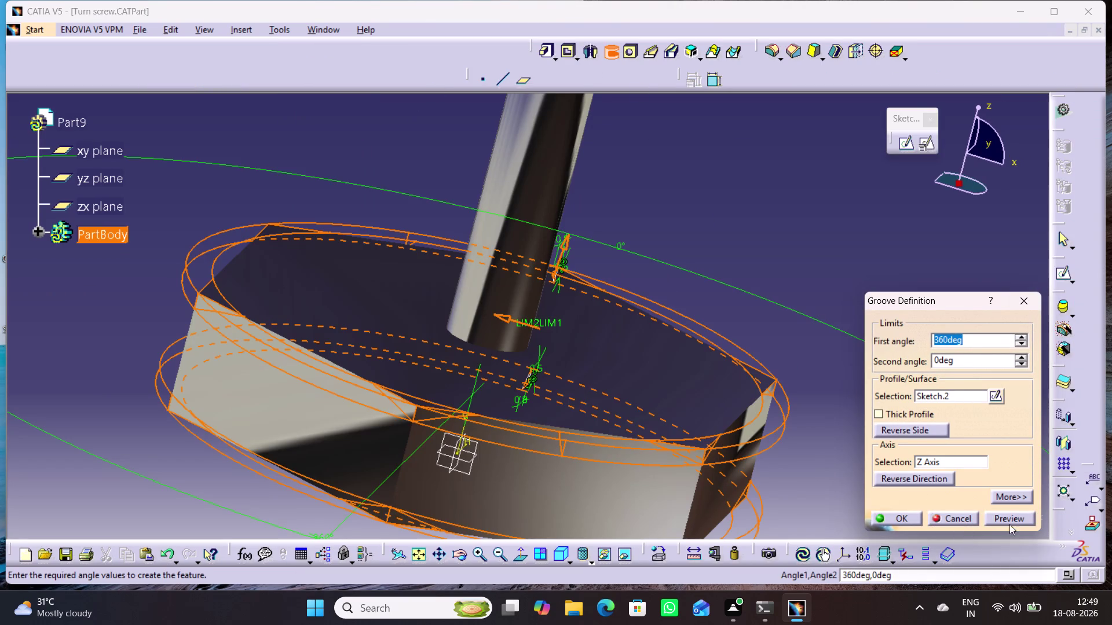
click(1008, 520)
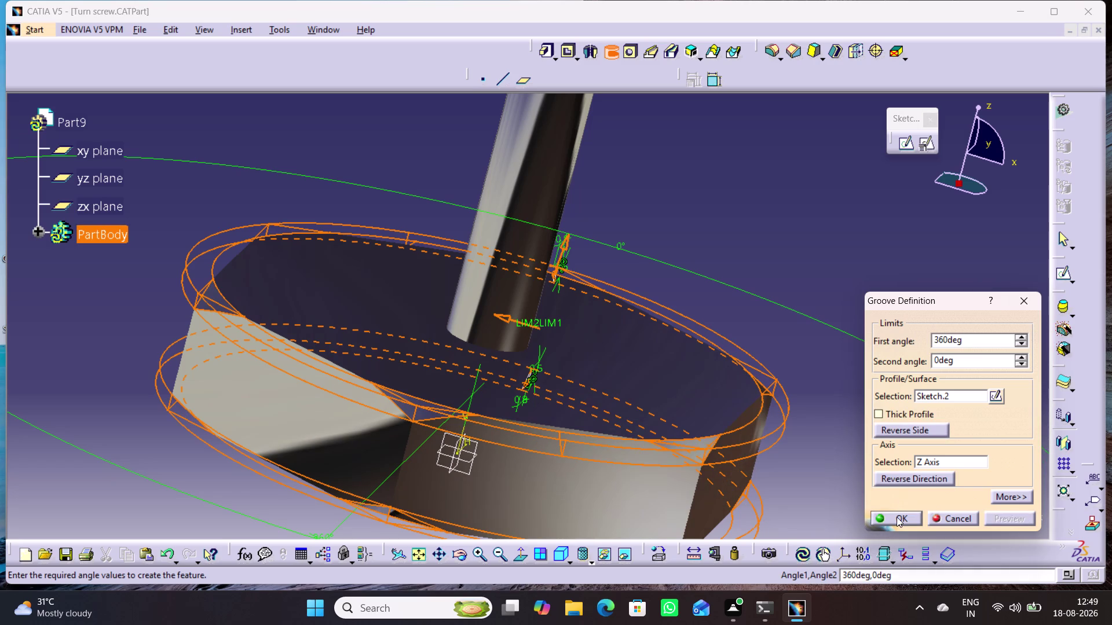
click(897, 517)
click(847, 463)
middle_drag(837, 469, 998, 366)
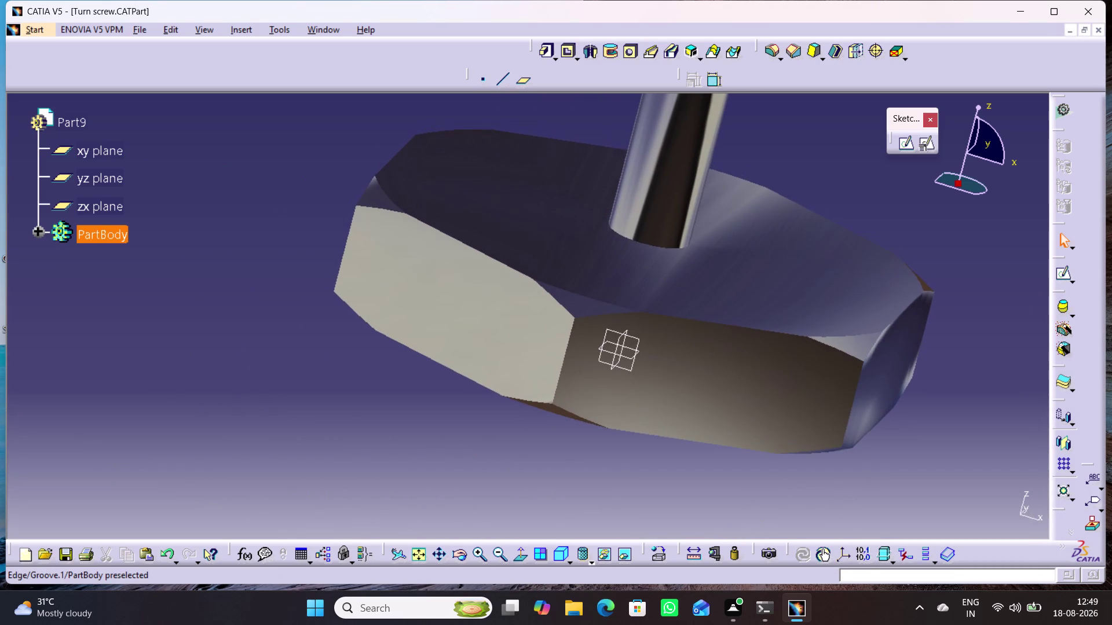
Save the turn screw and orbit around it to inspect the chamfers.
key(ctrl+s)
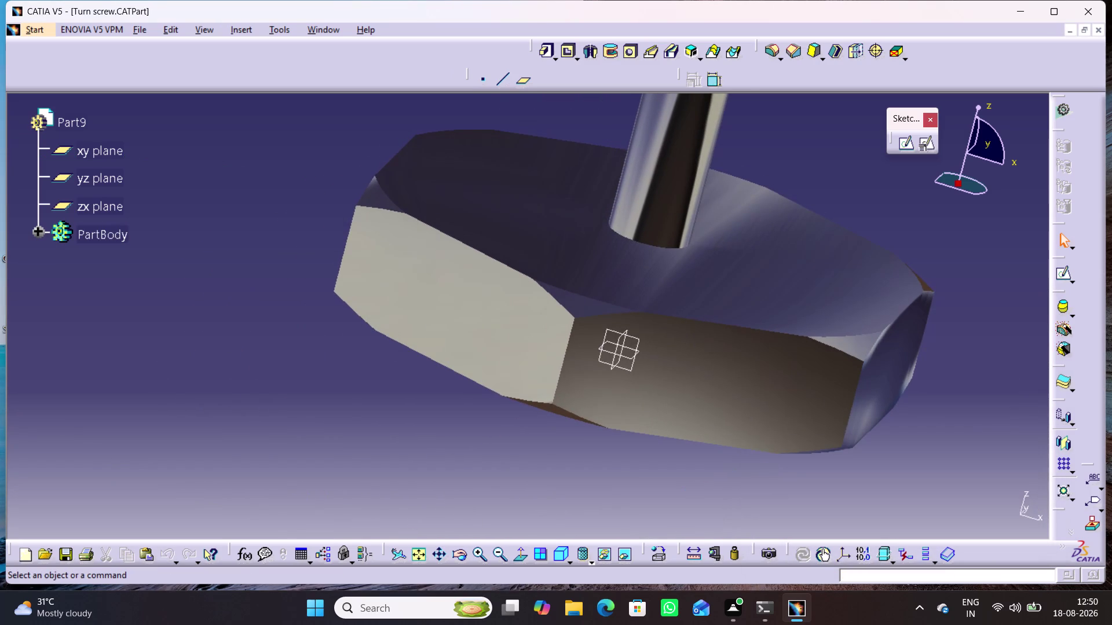
key(ctrl+s)
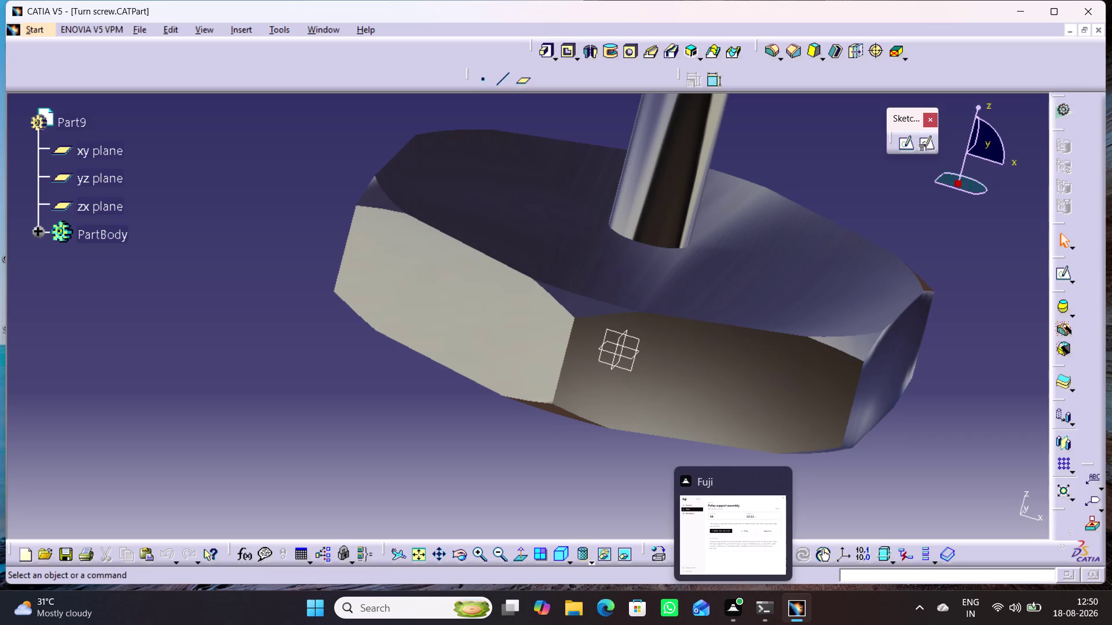
middle_drag(785, 520, 948, 314)
right_drag(784, 520, 947, 314)
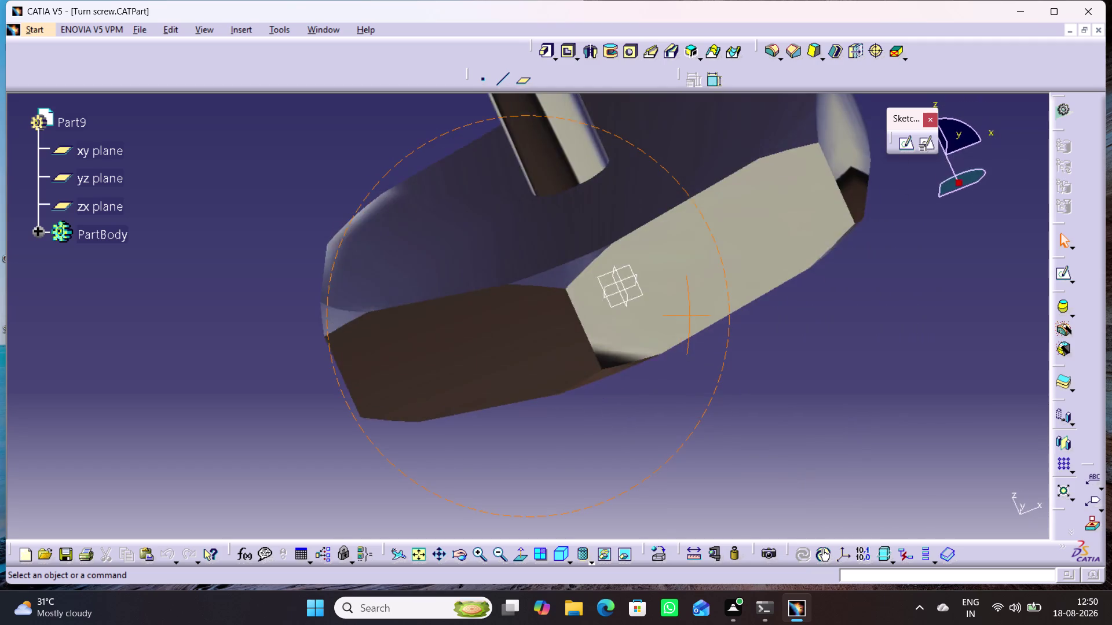
middle_drag(948, 314, 727, 424)
right_drag(947, 314, 727, 424)
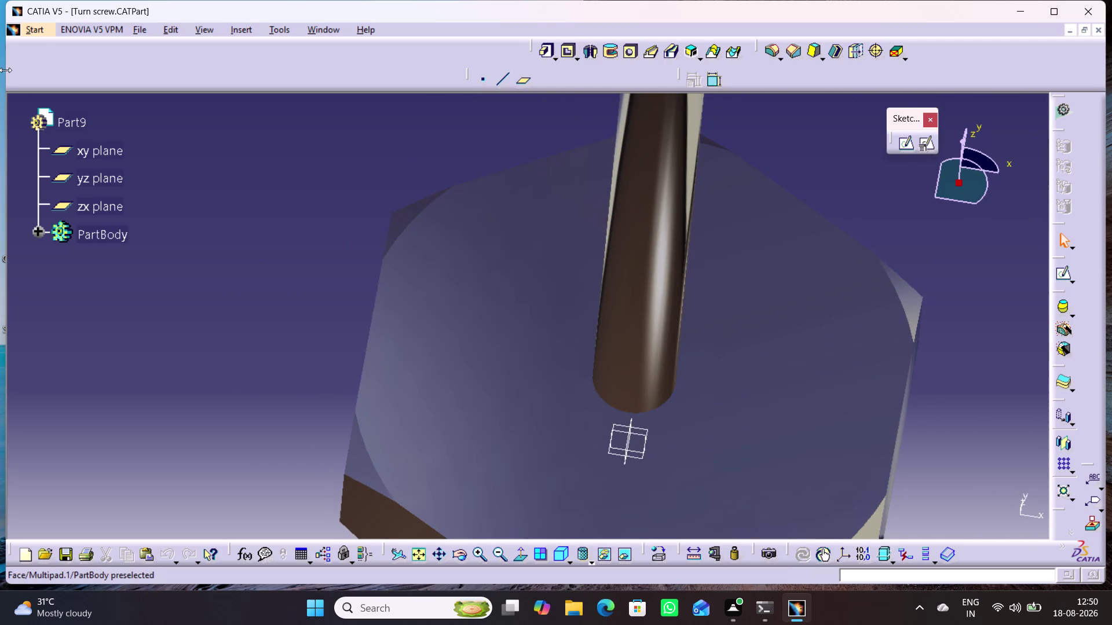
click(38, 27)
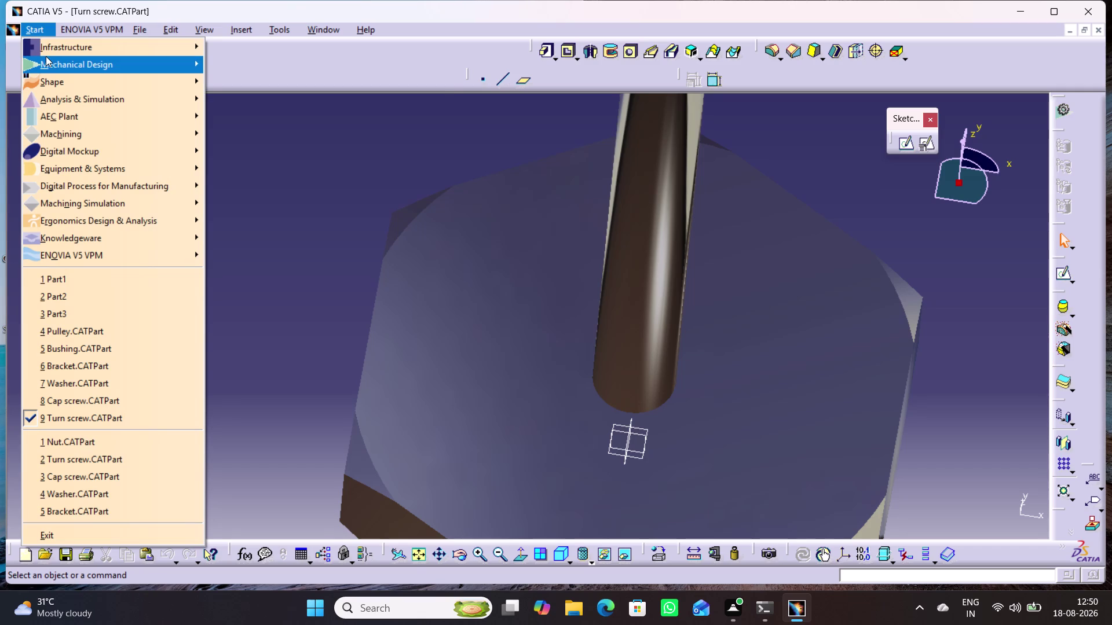
Create a new Assembly Design product and insert an existing component into Product1.
click(234, 87)
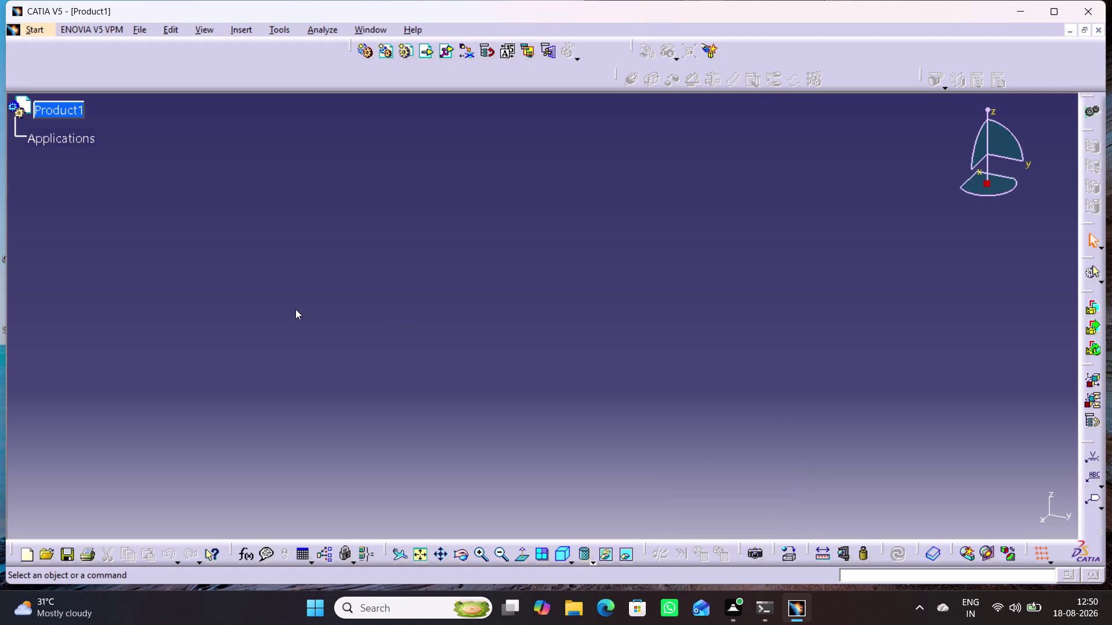
scroll(up, 3)
click(65, 155)
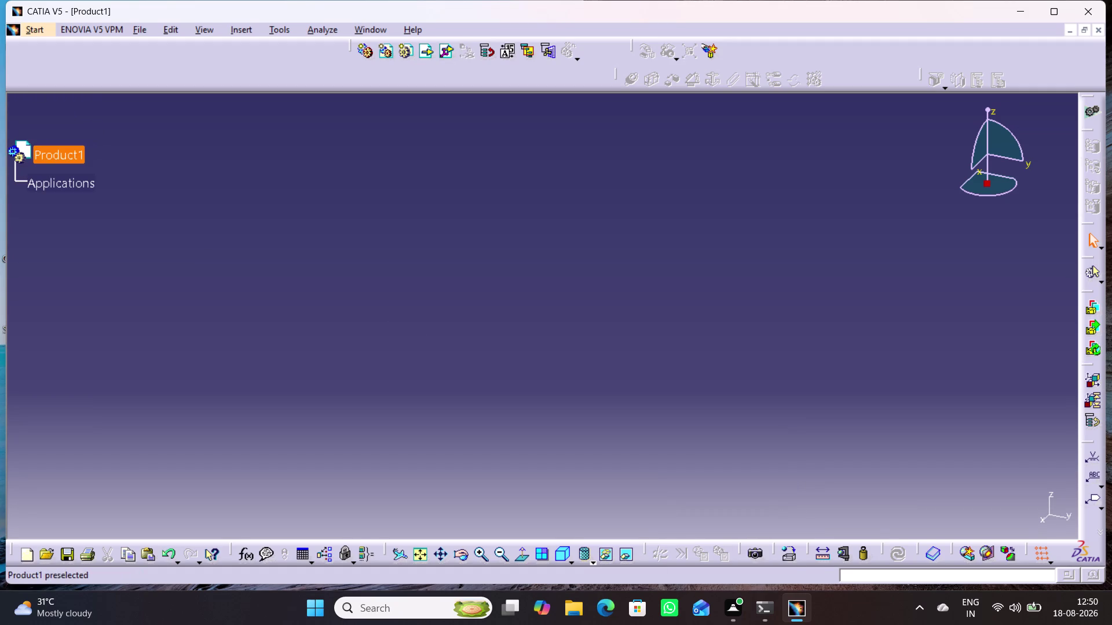
click(429, 53)
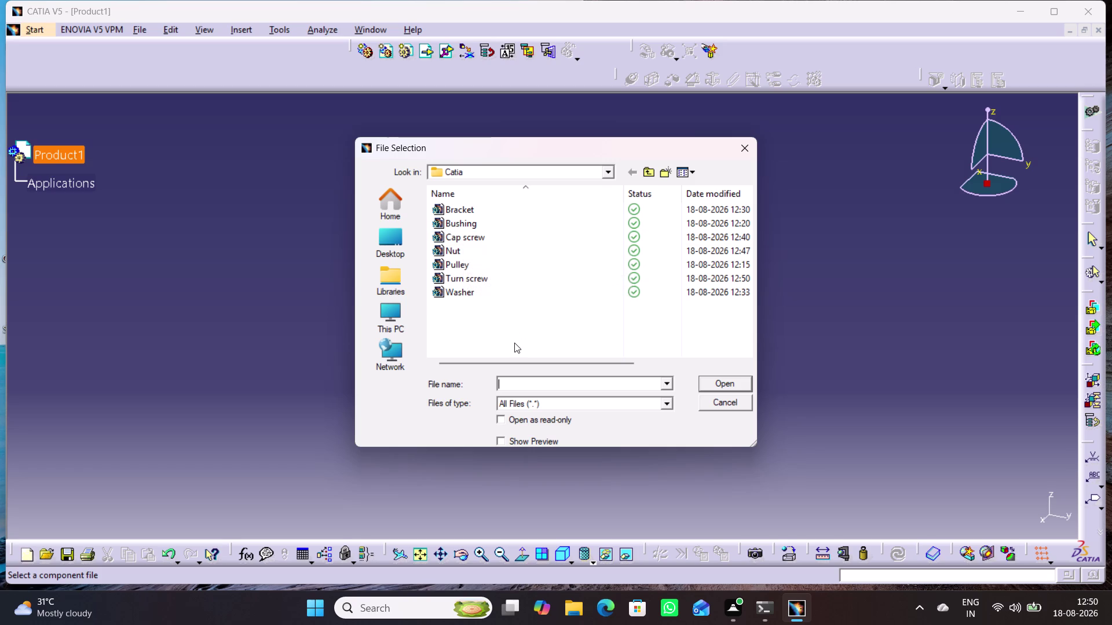
double_click(483, 205)
click(719, 384)
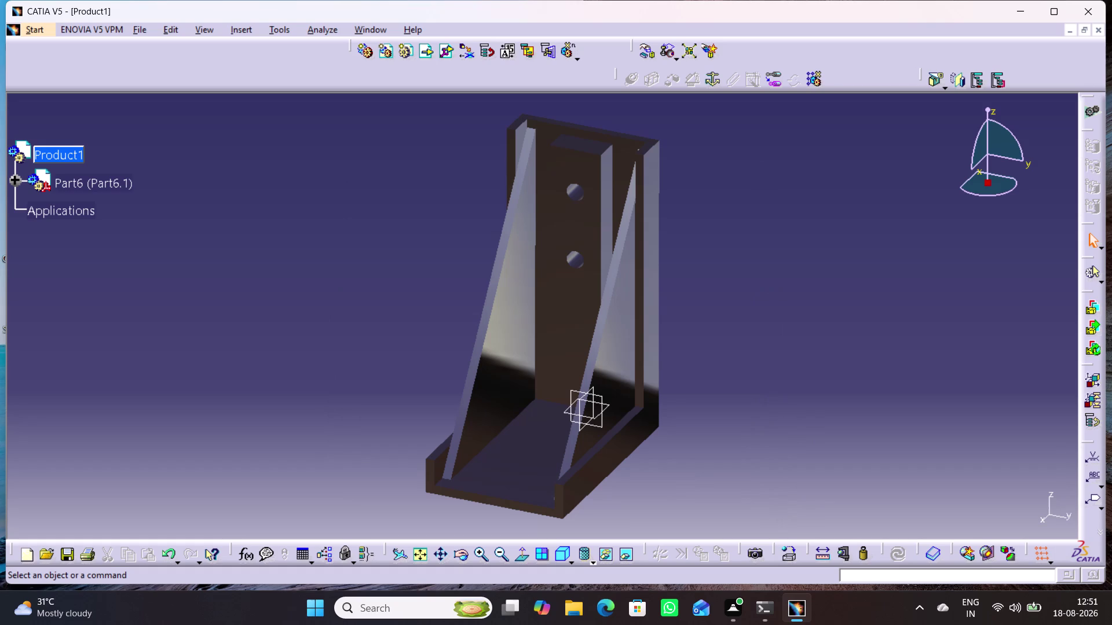
middle_drag(623, 448, 642, 422)
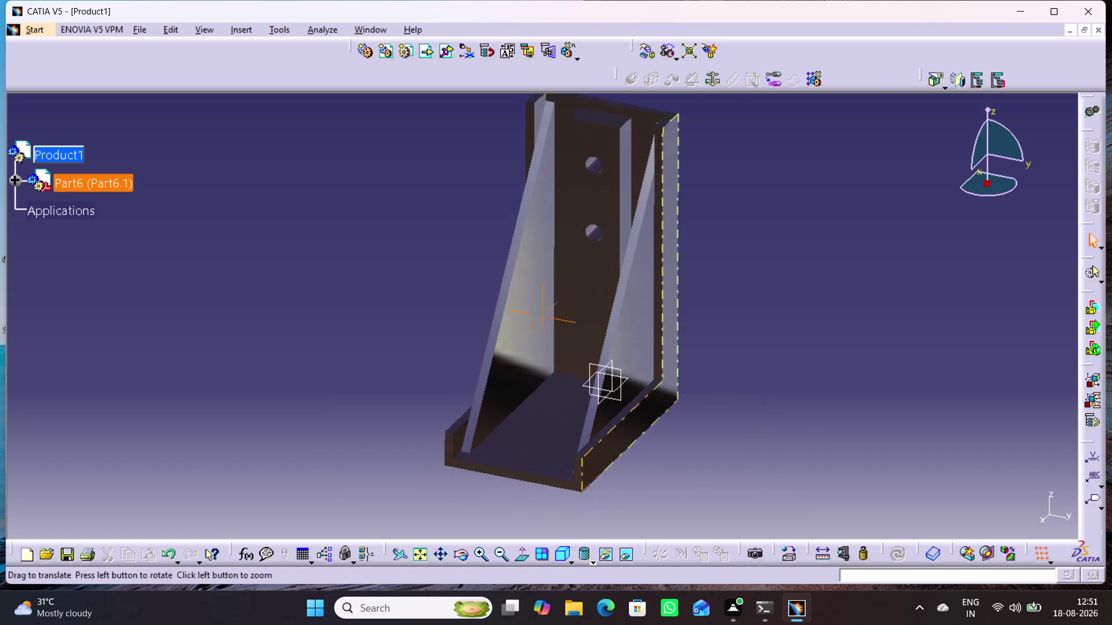
middle_drag(641, 423, 666, 430)
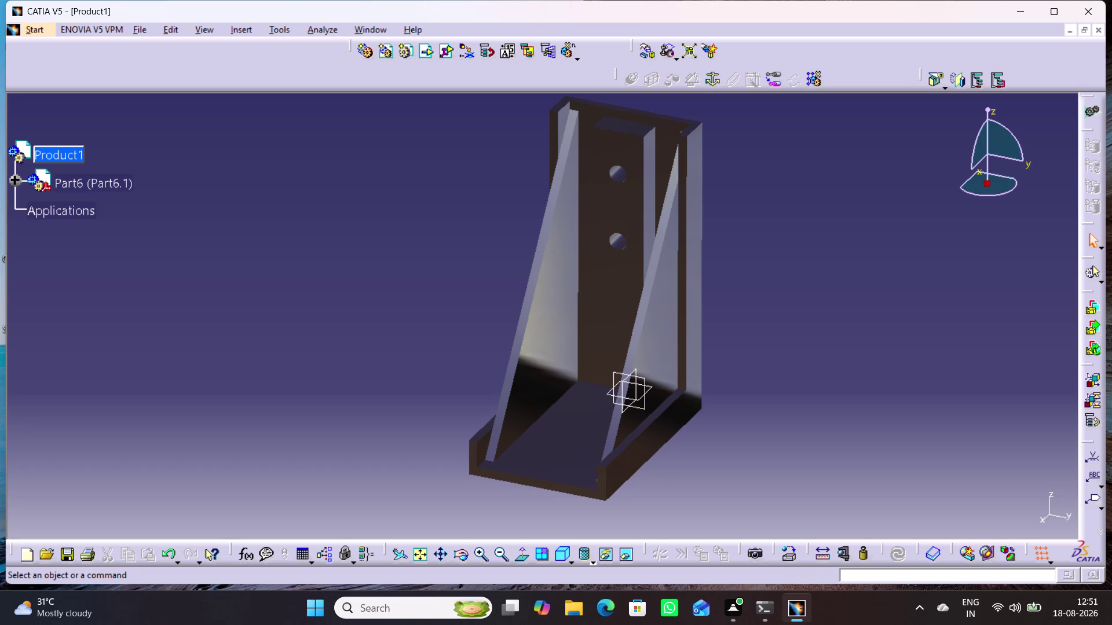
click(561, 556)
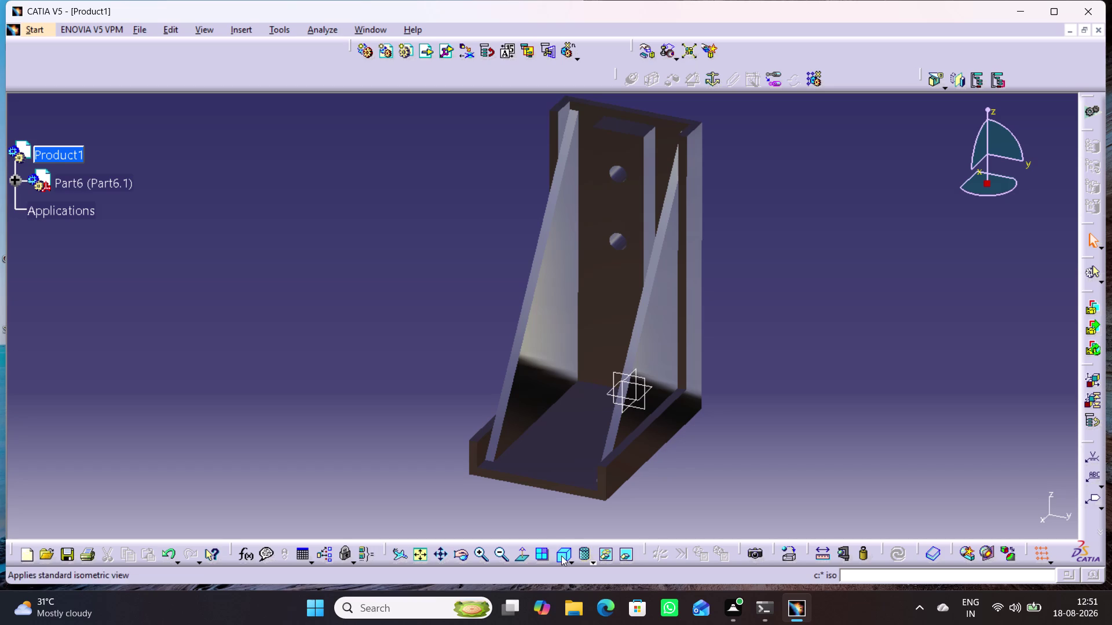
middle_drag(757, 422, 779, 423)
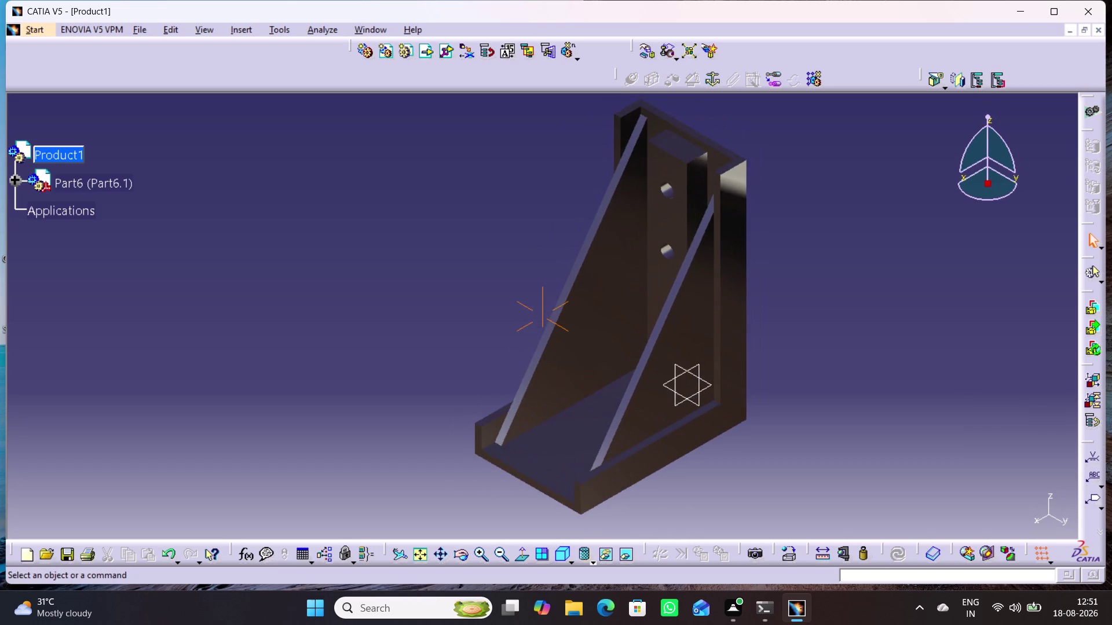
middle_drag(780, 423, 779, 424)
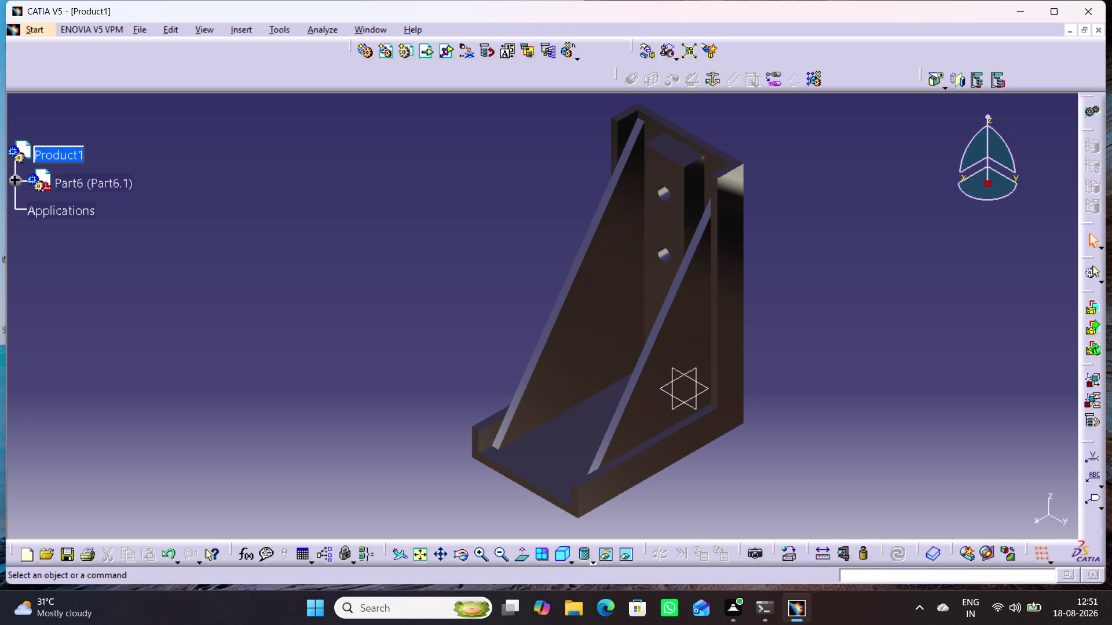
Fix the bracket Part6 in place, adding a Fix constraint to the tree.
click(716, 80)
click(585, 436)
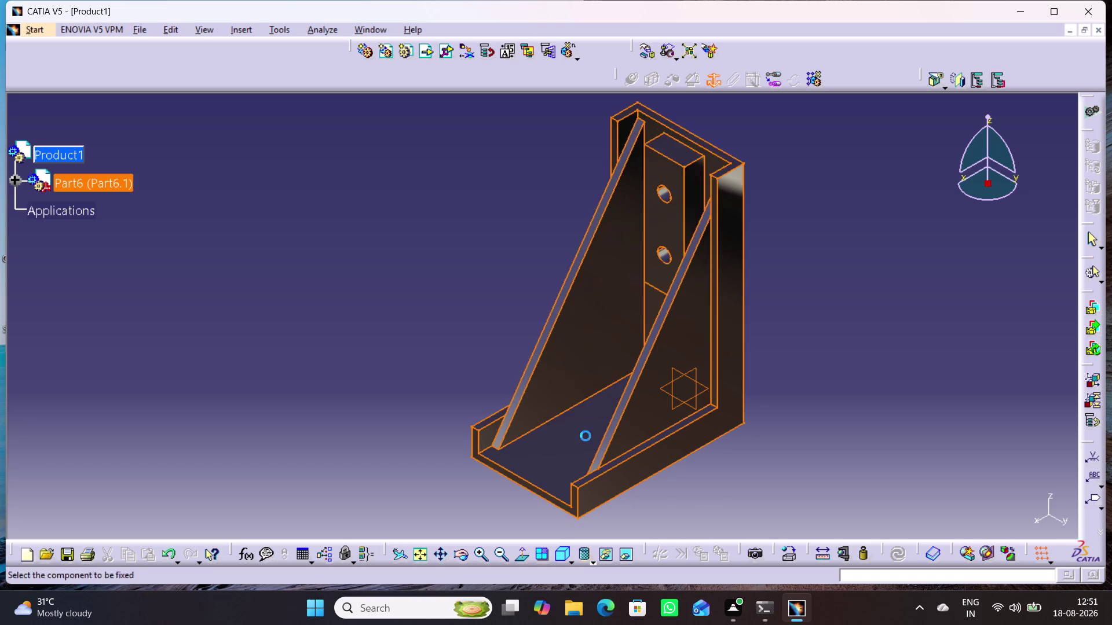
click(847, 315)
middle_drag(700, 352, 635, 359)
middle_drag(585, 419, 647, 424)
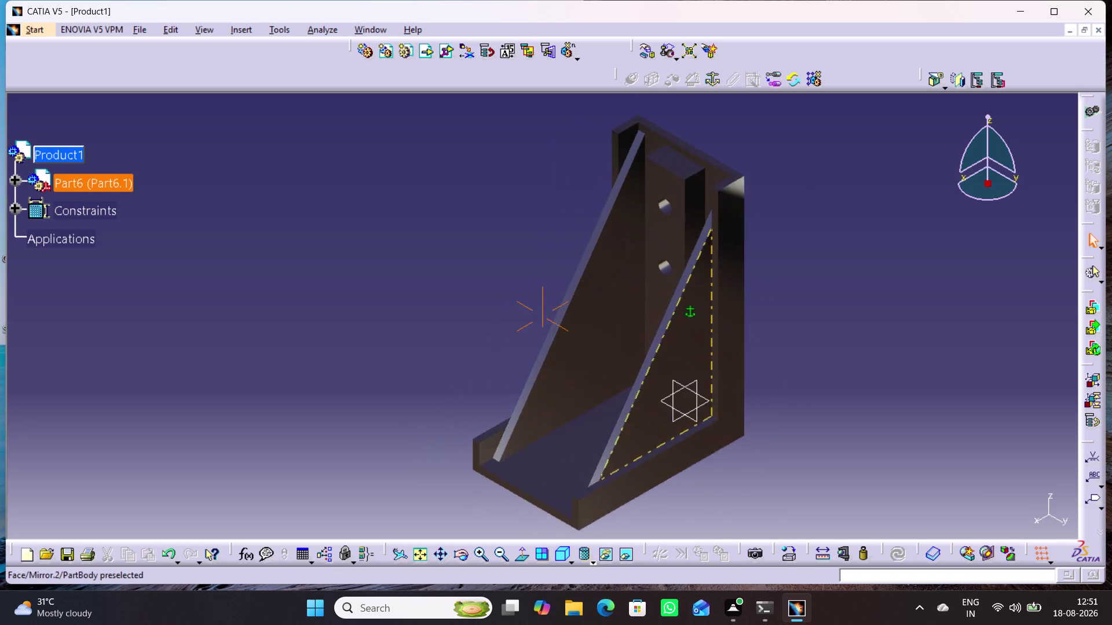
middle_drag(647, 425, 675, 429)
Clear the selection and start the Manipulation tool.
click(557, 547)
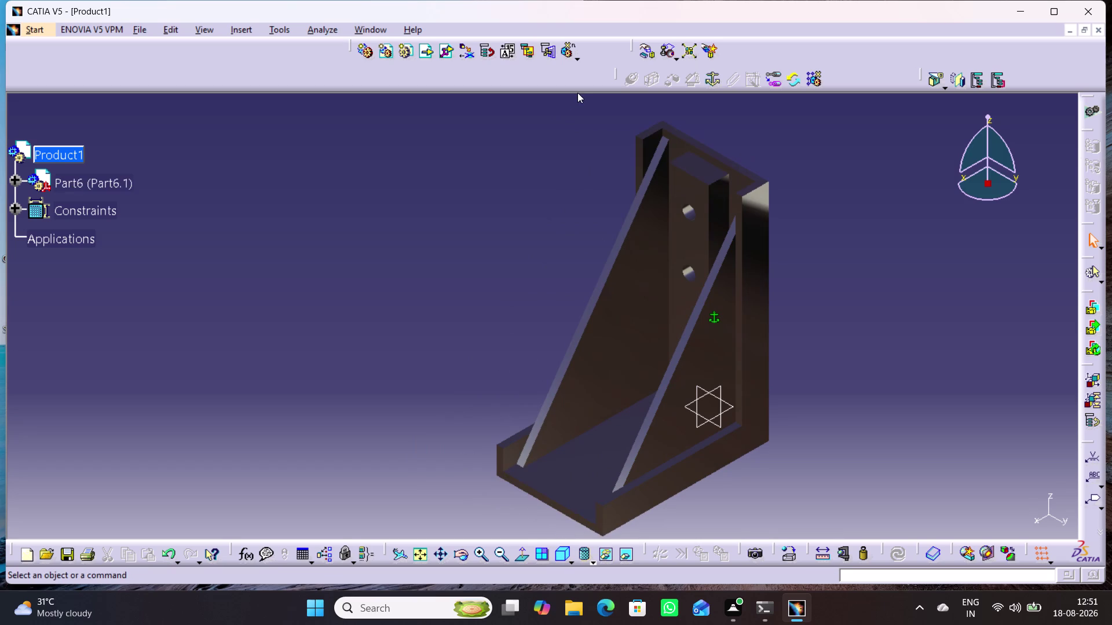
click(652, 50)
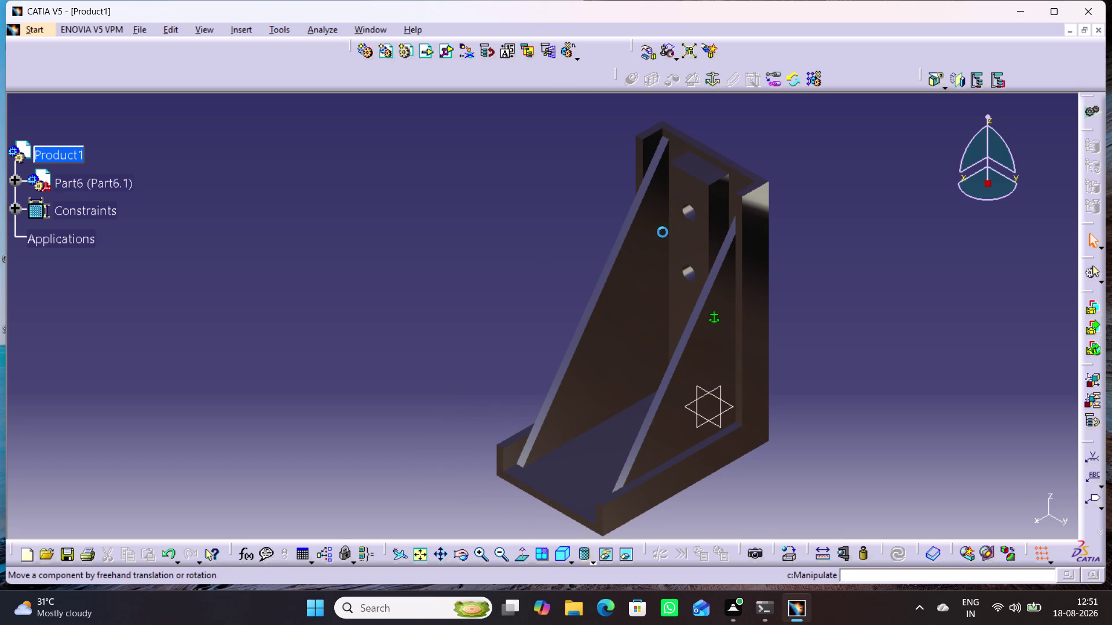
click(979, 439)
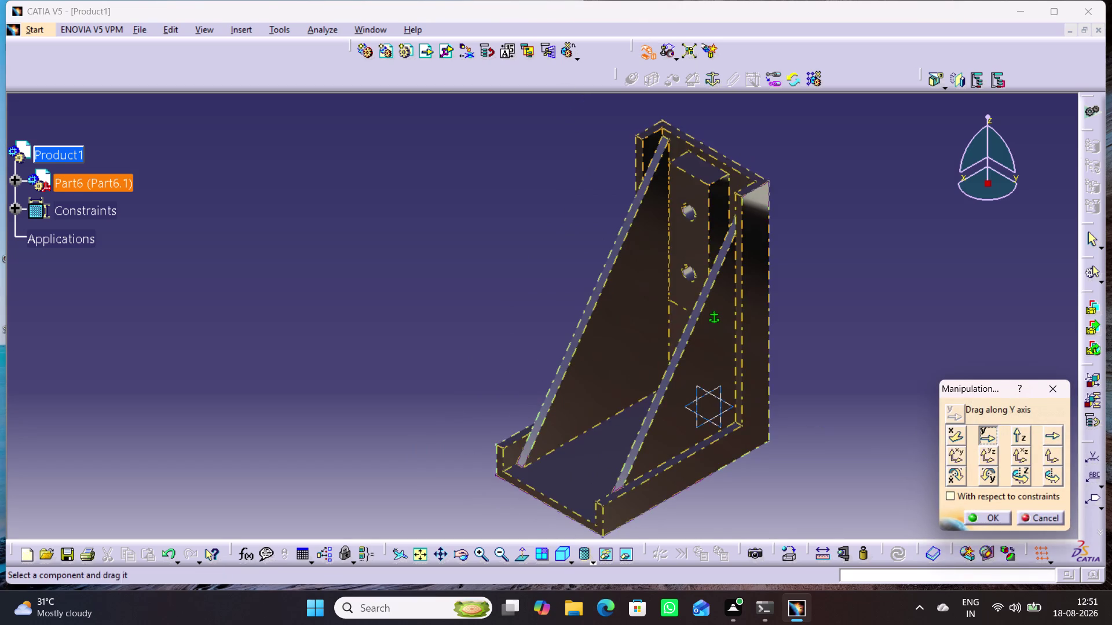
Slide the bracket sideways, spin it about the vertical axis, and move it within a plane.
drag(711, 356, 920, 415)
click(1022, 481)
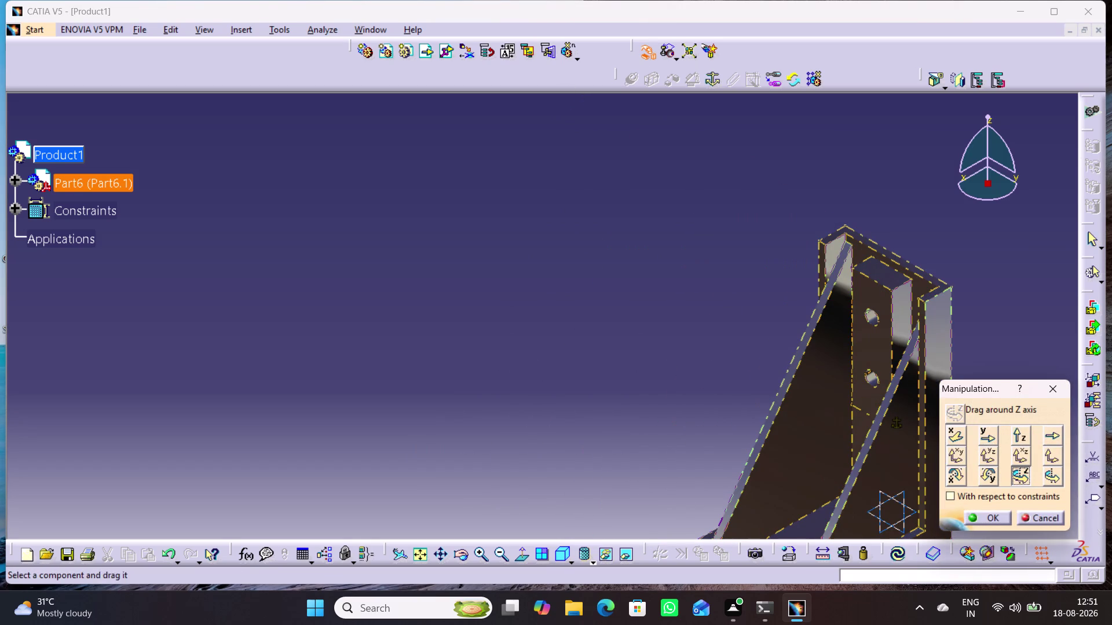
drag(877, 475, 554, 290)
click(1050, 455)
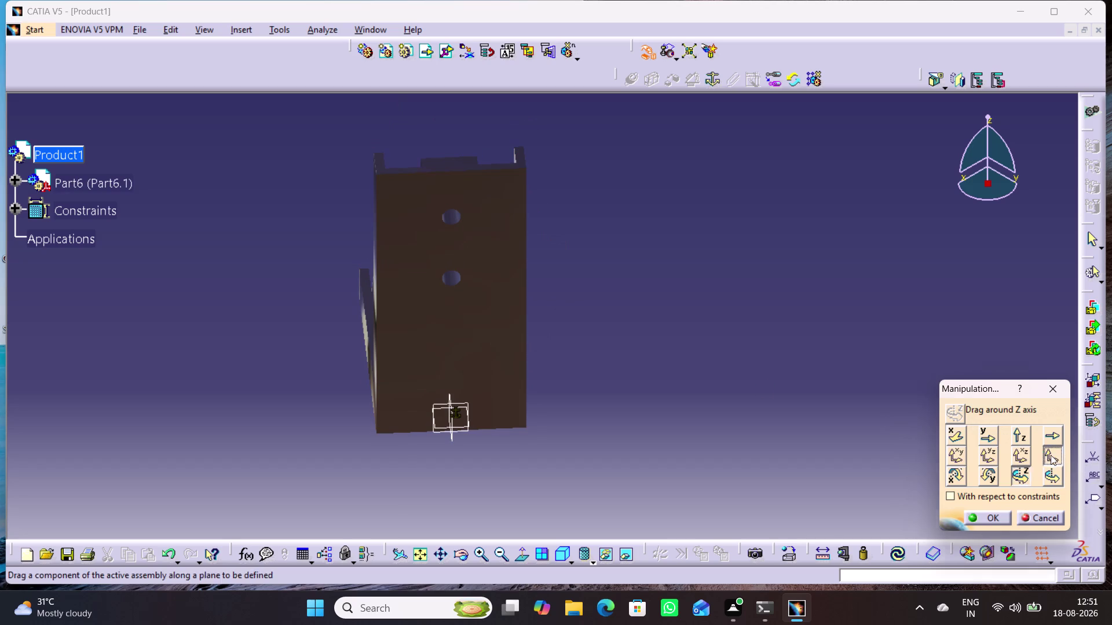
drag(500, 260, 499, 324)
drag(467, 276, 468, 368)
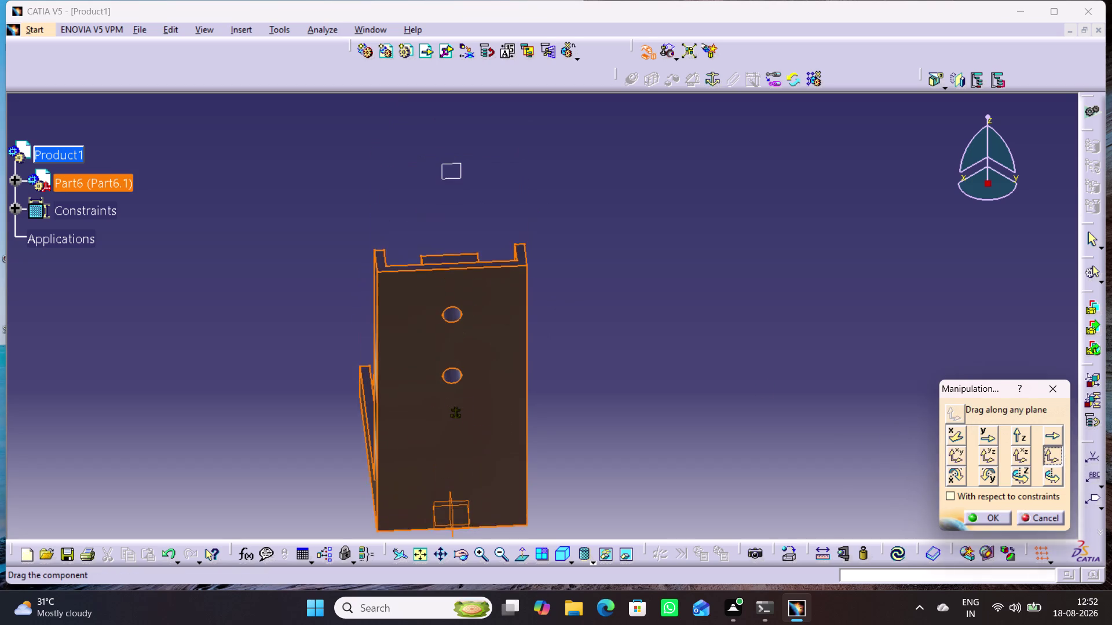
drag(468, 369, 469, 390)
Move the bracket along a chosen edge, rotate it again, and accept the manipulation.
click(1056, 438)
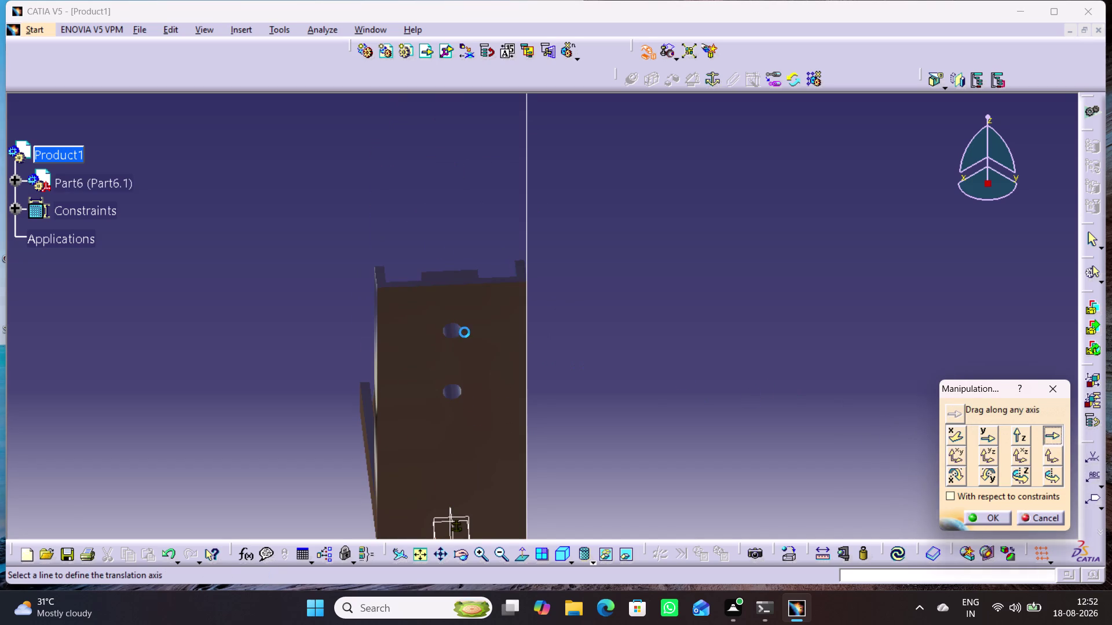
drag(465, 333, 608, 323)
drag(500, 281, 612, 282)
drag(525, 326, 721, 324)
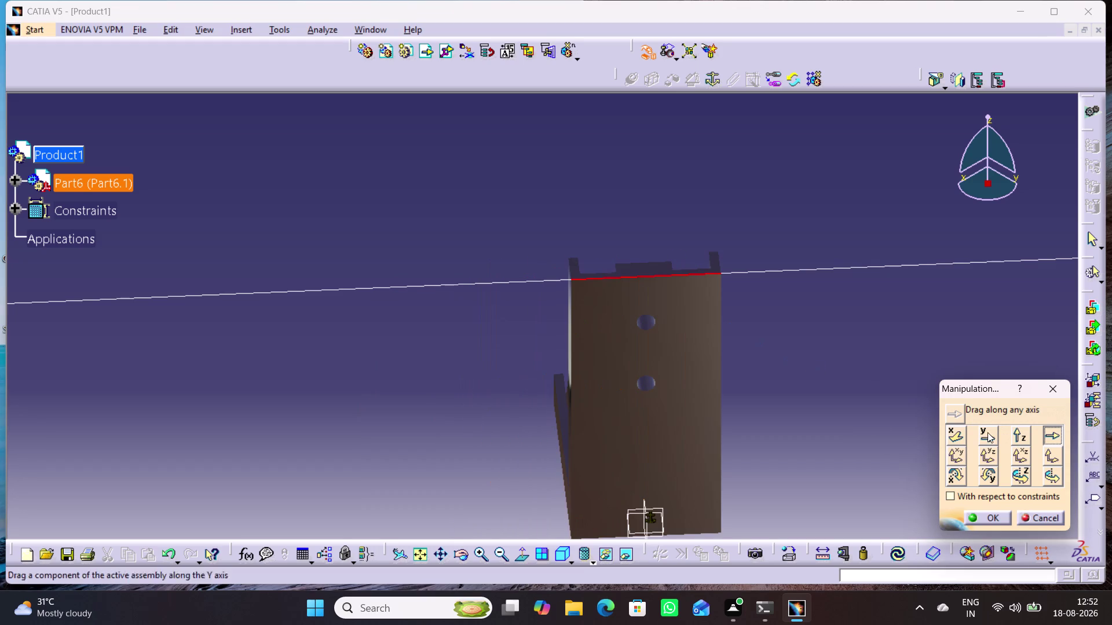
click(1018, 482)
drag(672, 400, 401, 369)
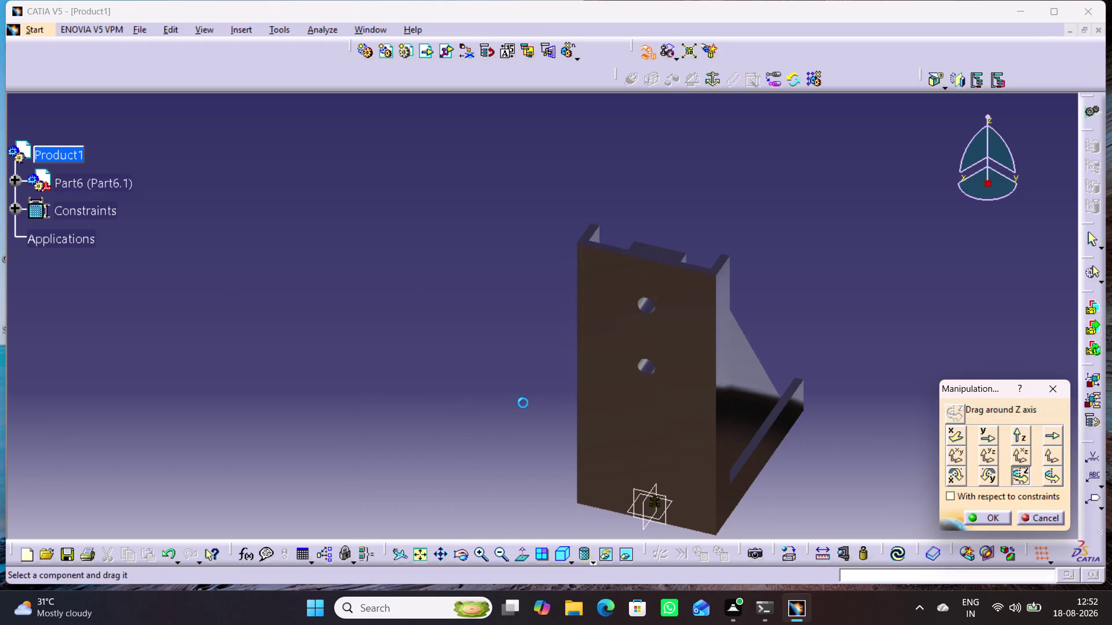
click(985, 516)
click(903, 556)
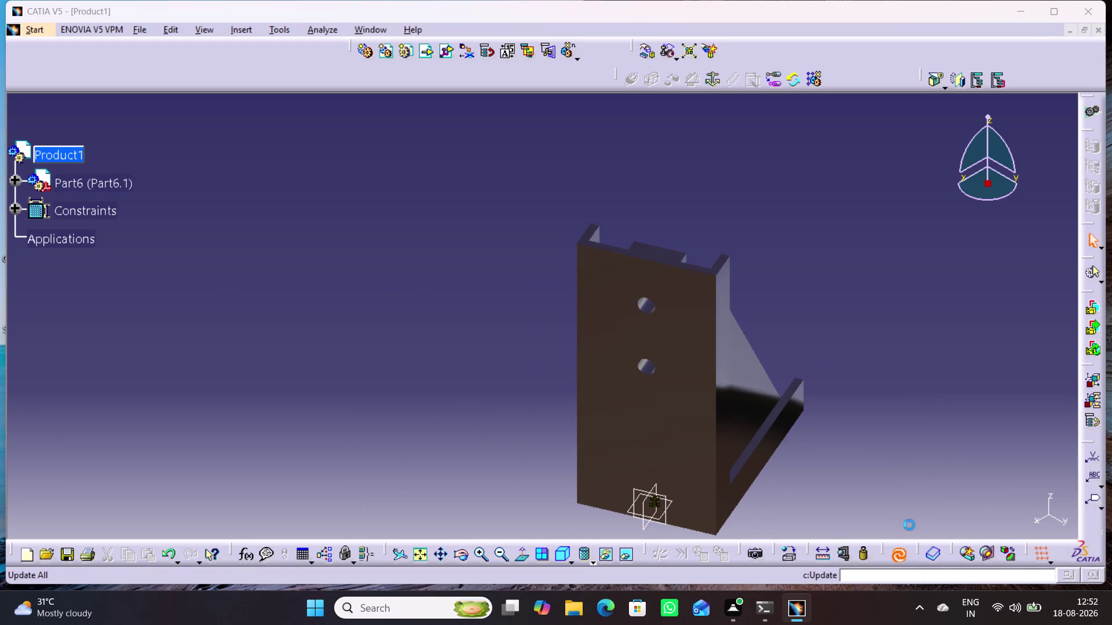
Update All to restore the bracket's fixed position, then insert an existing component into Product1.
middle_drag(821, 384, 838, 366)
click(842, 370)
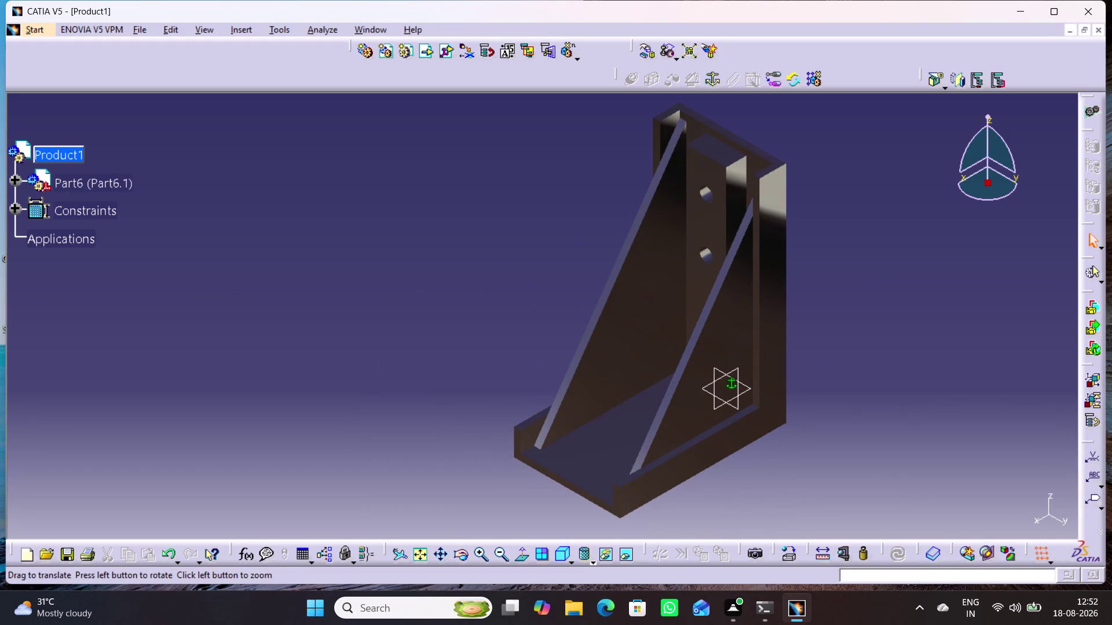
click(84, 154)
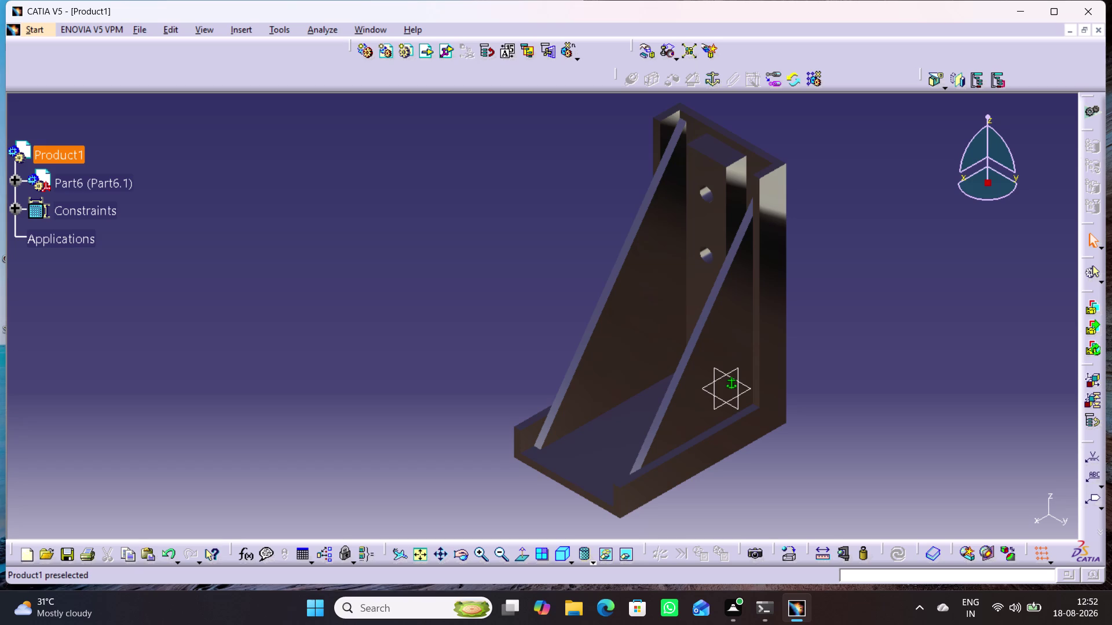
click(425, 55)
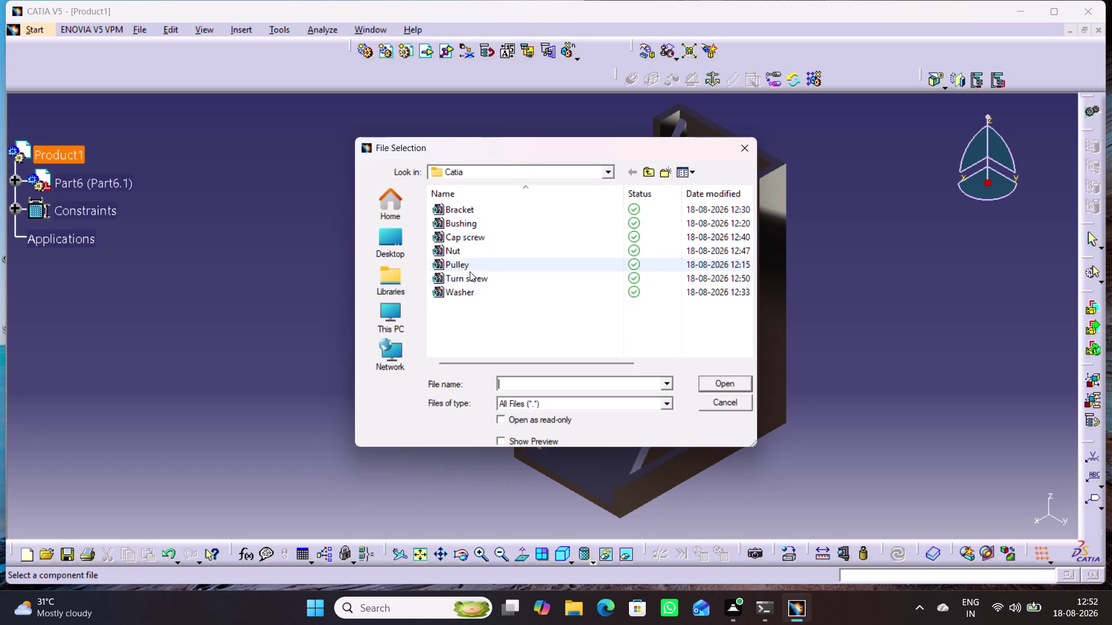
Insert the Nut part file into Product1 as Part10.
click(468, 253)
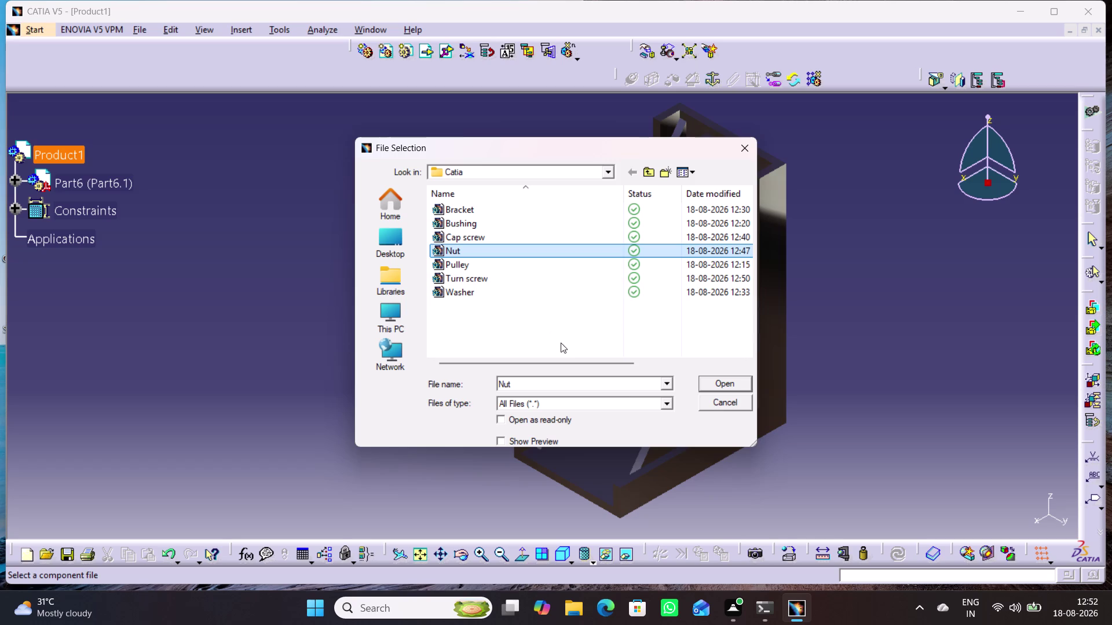
click(720, 385)
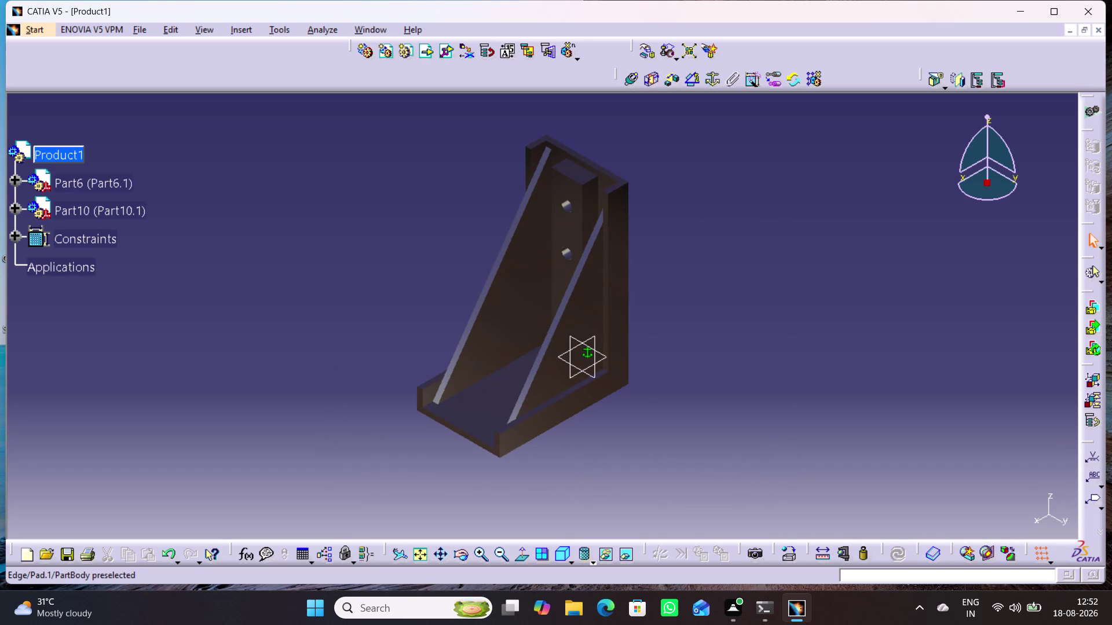
middle_drag(600, 418, 420, 440)
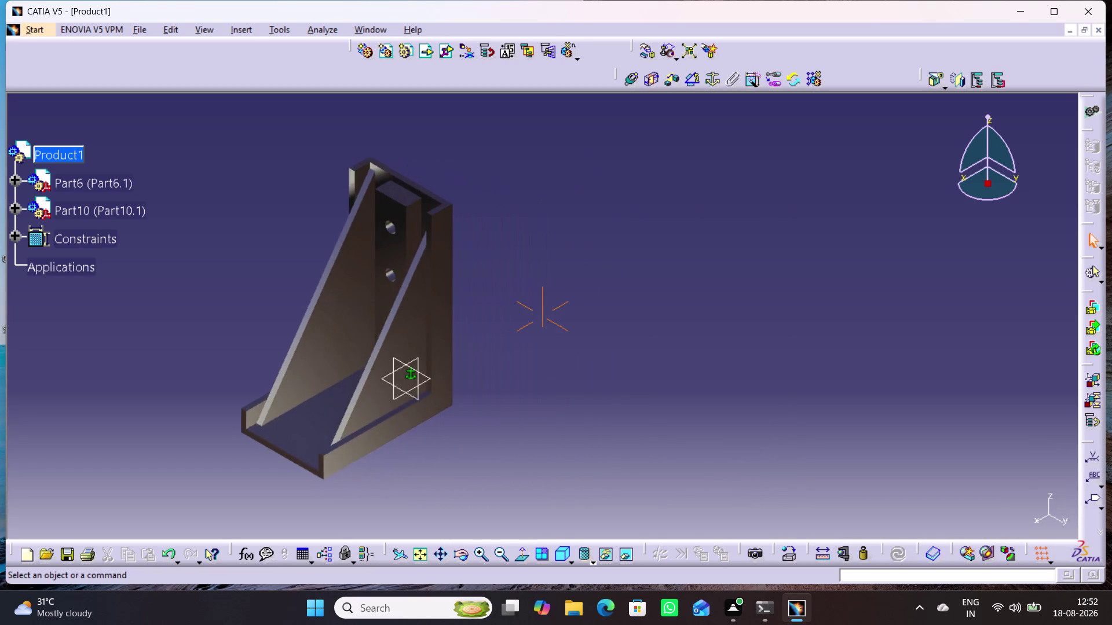
middle_drag(420, 440, 608, 438)
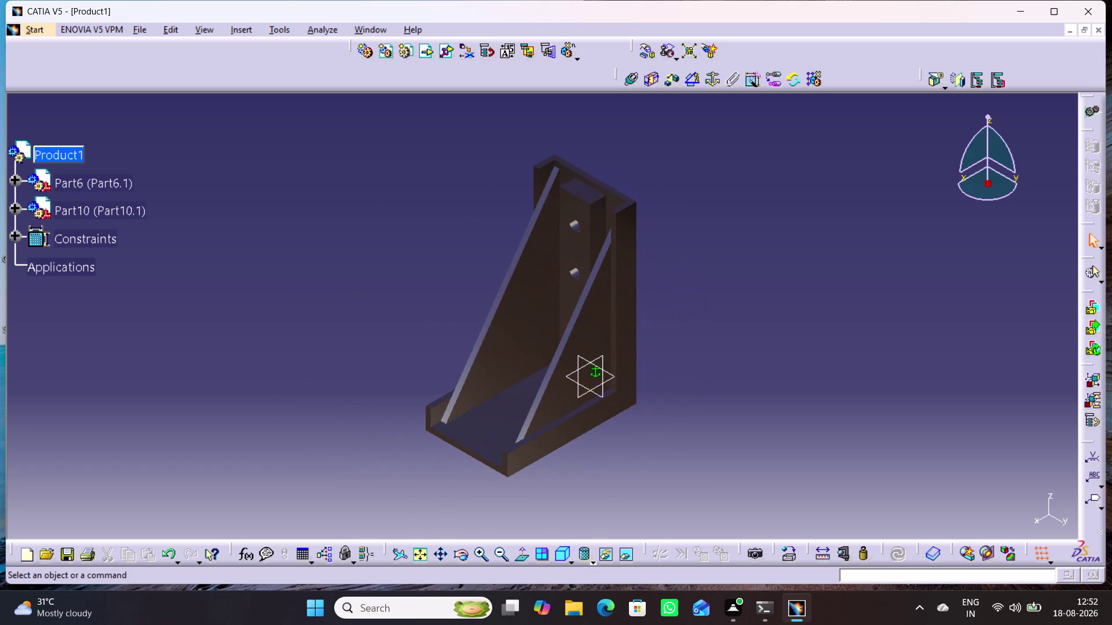
Orbit the assembly around to view the bracket face-on.
middle_click(594, 458)
right_click(594, 459)
middle_drag(621, 471, 479, 391)
right_drag(622, 472, 479, 391)
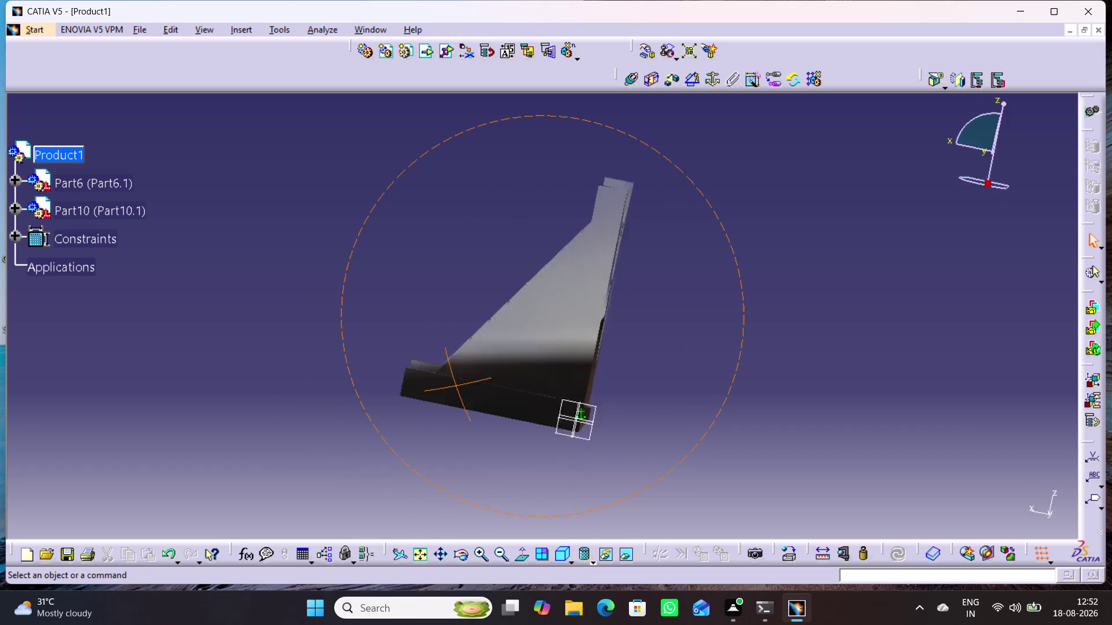
middle_drag(479, 391, 649, 419)
right_drag(479, 391, 648, 419)
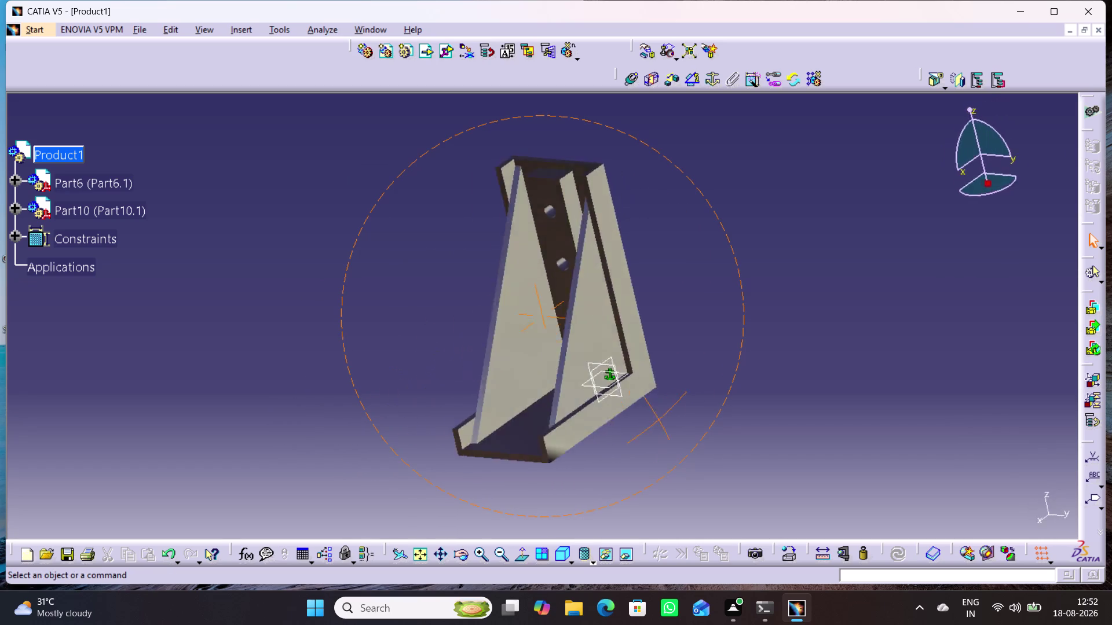
middle_drag(648, 418, 691, 436)
right_drag(648, 419, 691, 436)
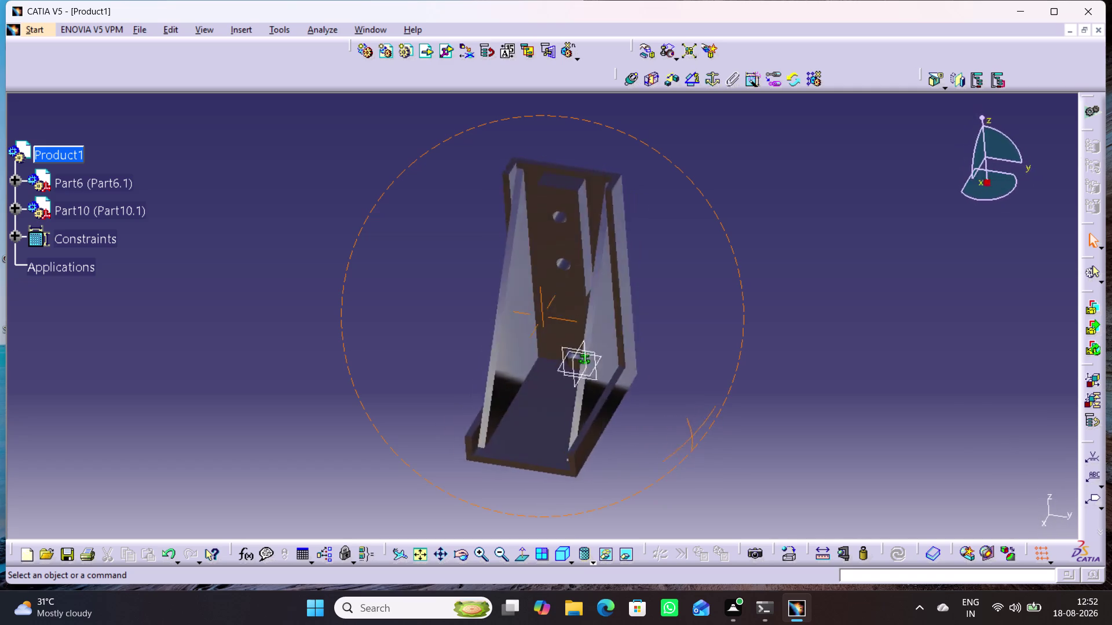
middle_drag(690, 437, 703, 451)
right_drag(690, 436, 704, 451)
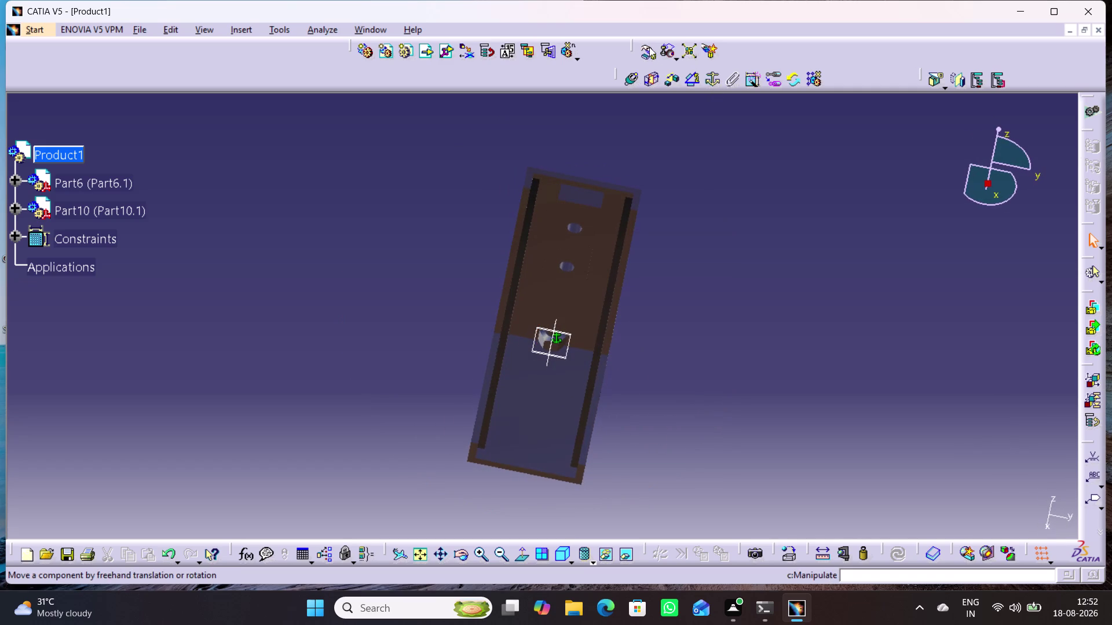
Drag the nut along the Z axis with the Manipulation tool.
click(649, 47)
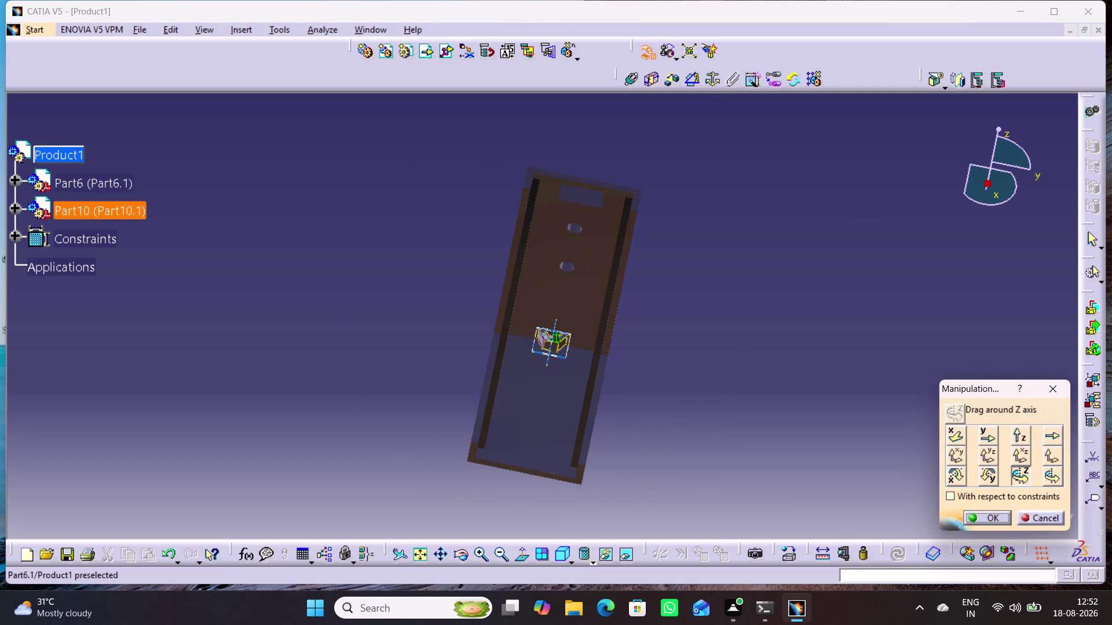
click(1013, 435)
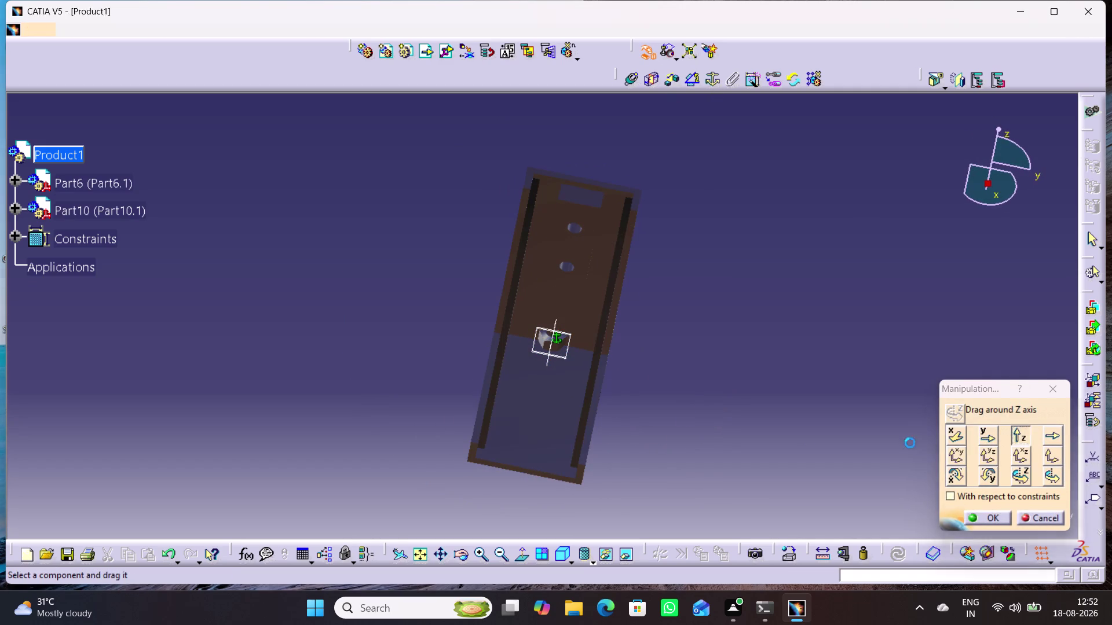
drag(546, 343, 655, 145)
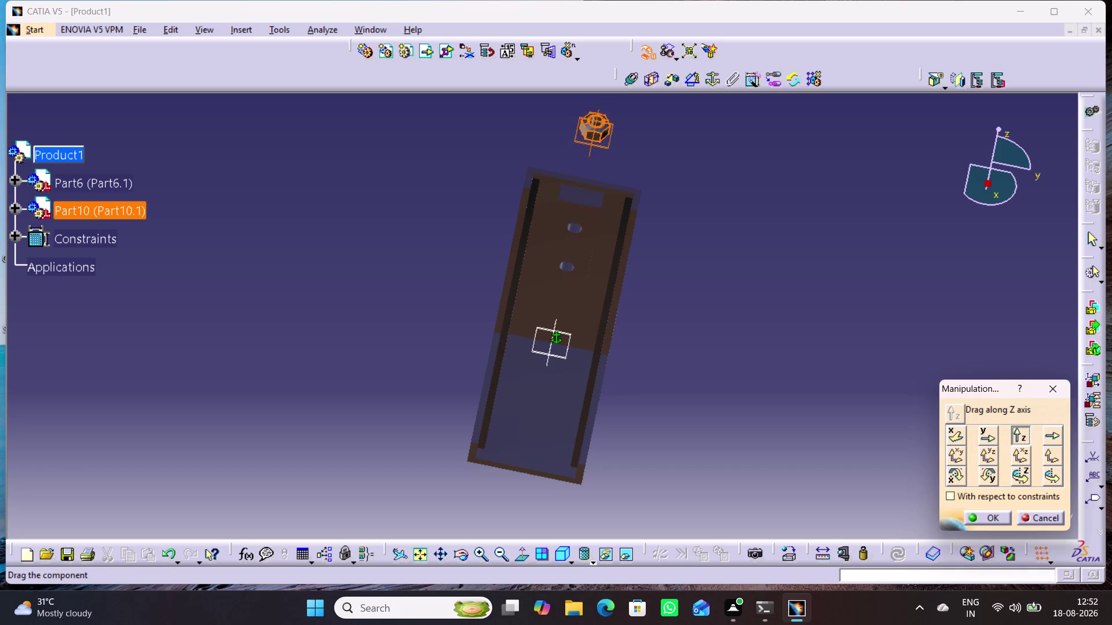
drag(655, 144, 672, 138)
middle_drag(685, 525, 439, 405)
right_drag(685, 525, 440, 405)
middle_drag(714, 442, 727, 359)
right_drag(722, 409, 727, 359)
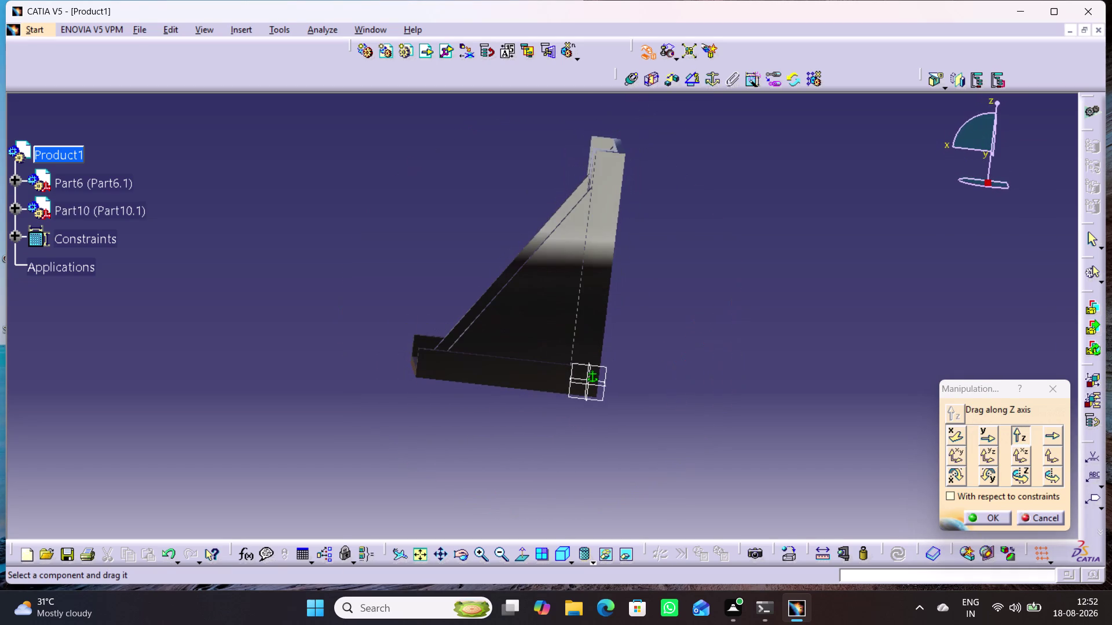
Switch the display to Shading with Edges and orbit around the bracket.
click(592, 559)
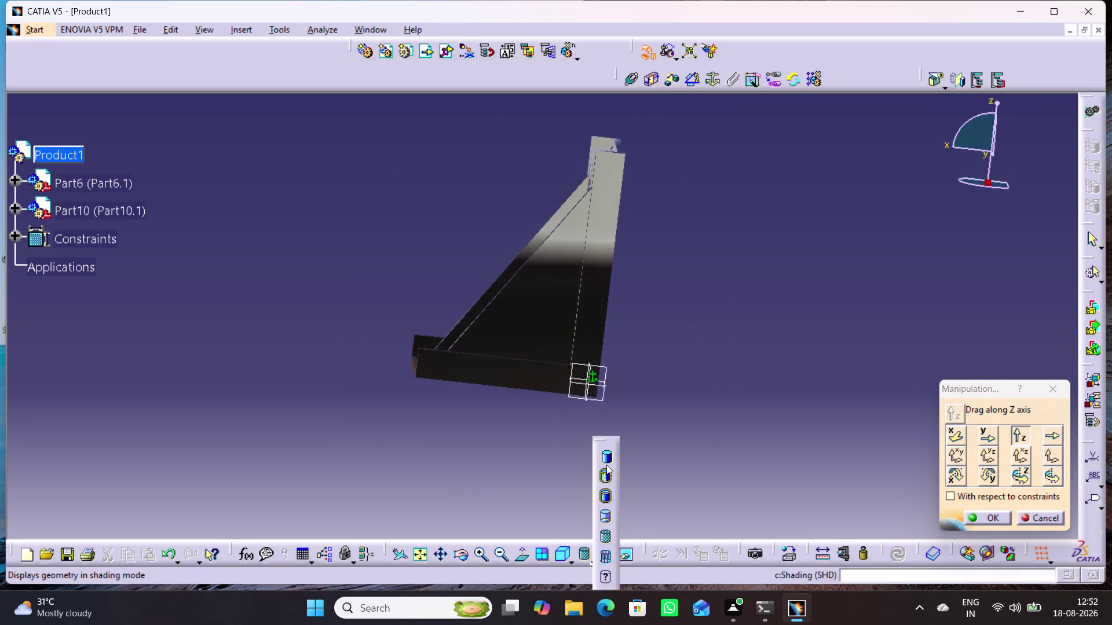
click(606, 475)
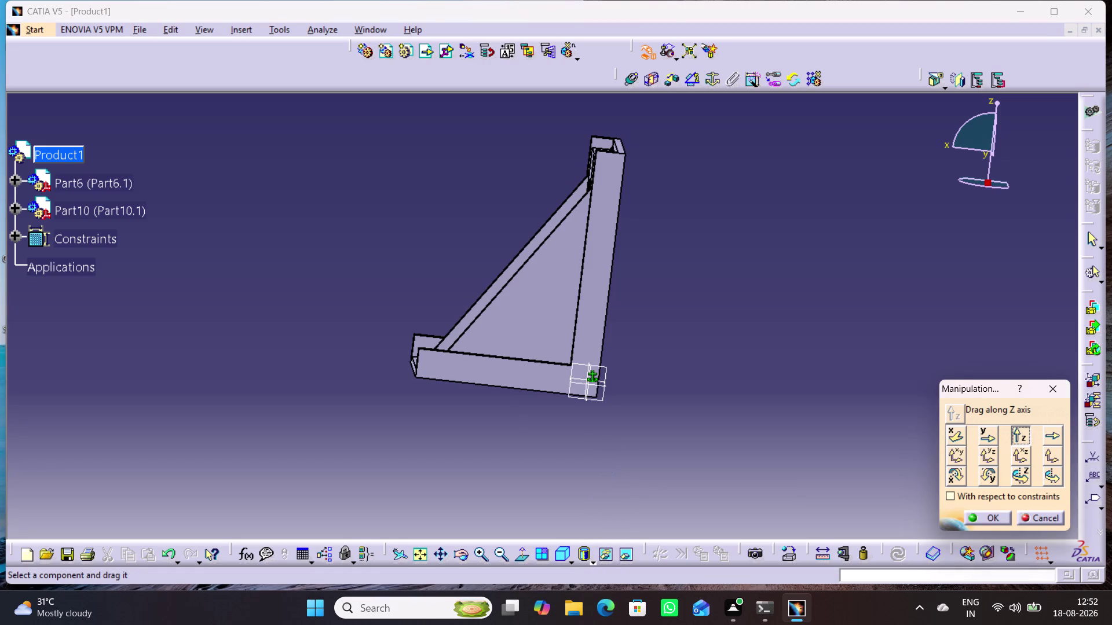
middle_drag(487, 462, 576, 502)
right_drag(487, 462, 575, 501)
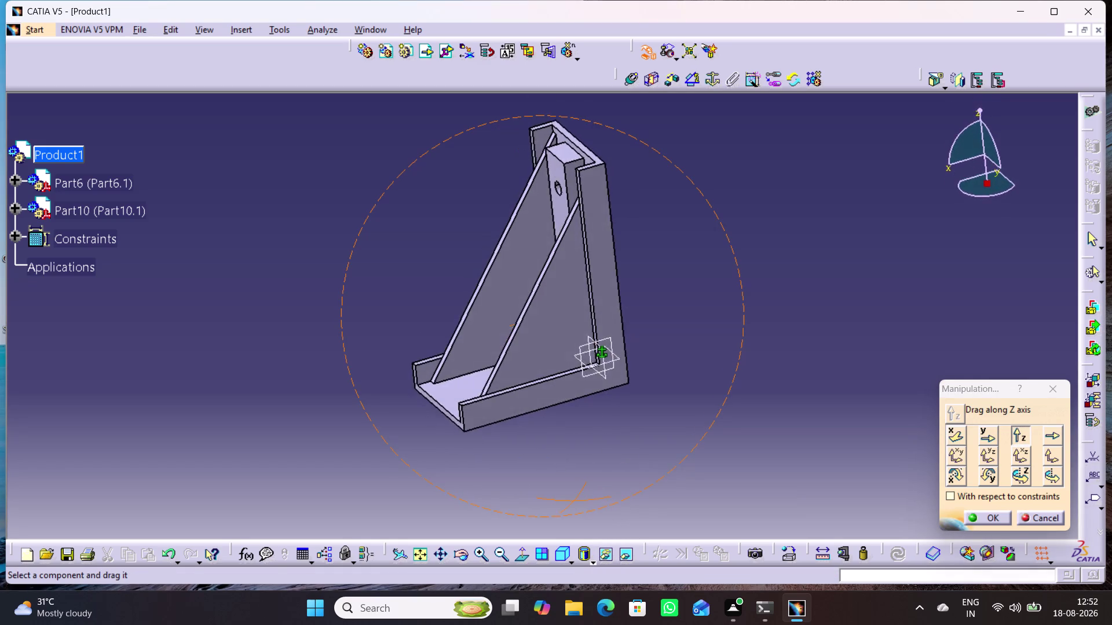
middle_drag(575, 502, 561, 537)
right_drag(575, 502, 561, 537)
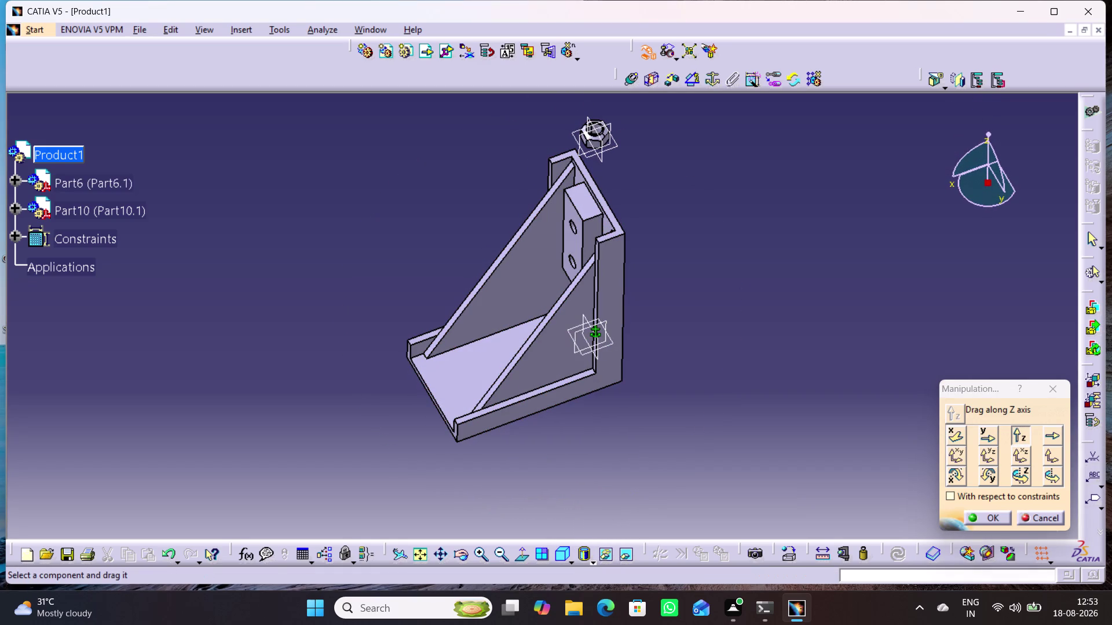
middle_drag(628, 440, 604, 385)
right_drag(628, 439, 604, 384)
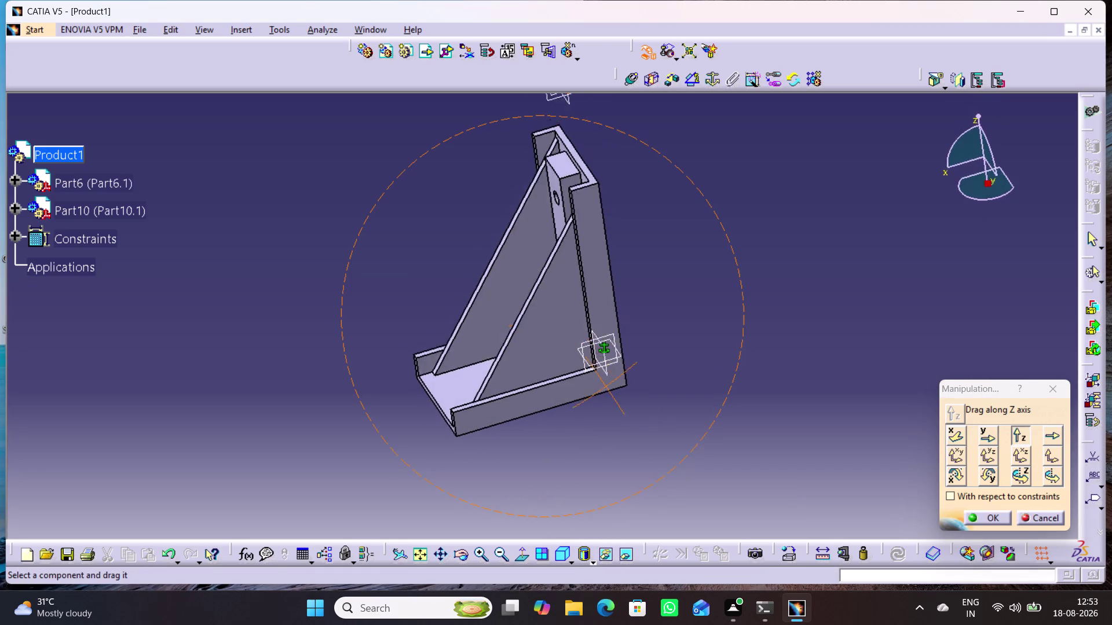
middle_drag(605, 384, 613, 421)
right_drag(605, 384, 612, 421)
scroll(up, 3)
scroll(up, 3)
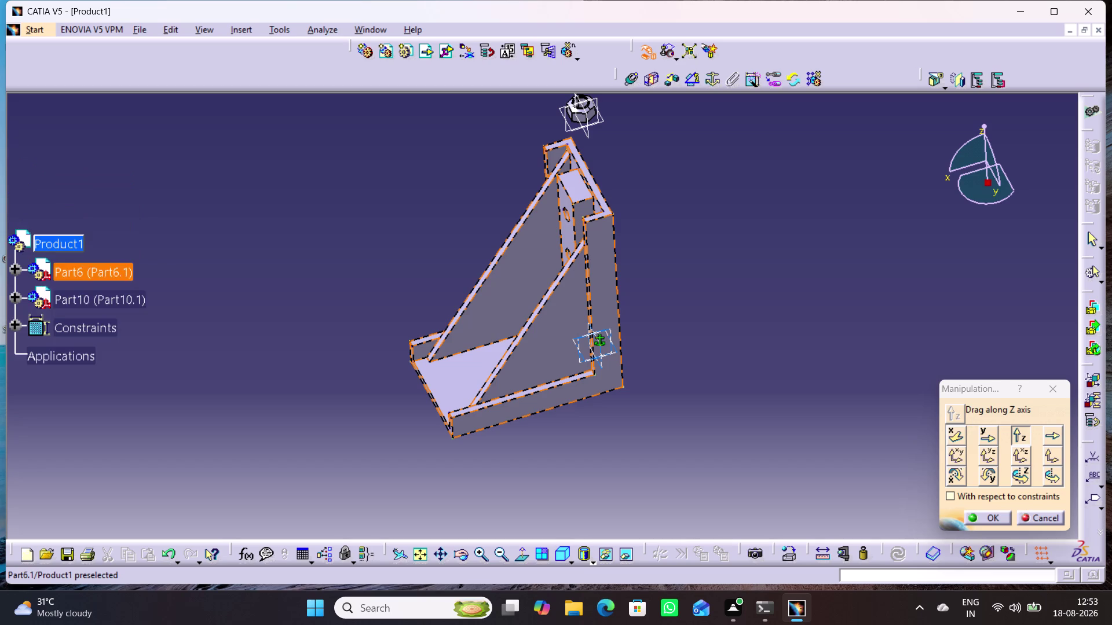
scroll(up, 3)
scroll(down, 3)
scroll(down, 3)
middle_drag(493, 188, 493, 191)
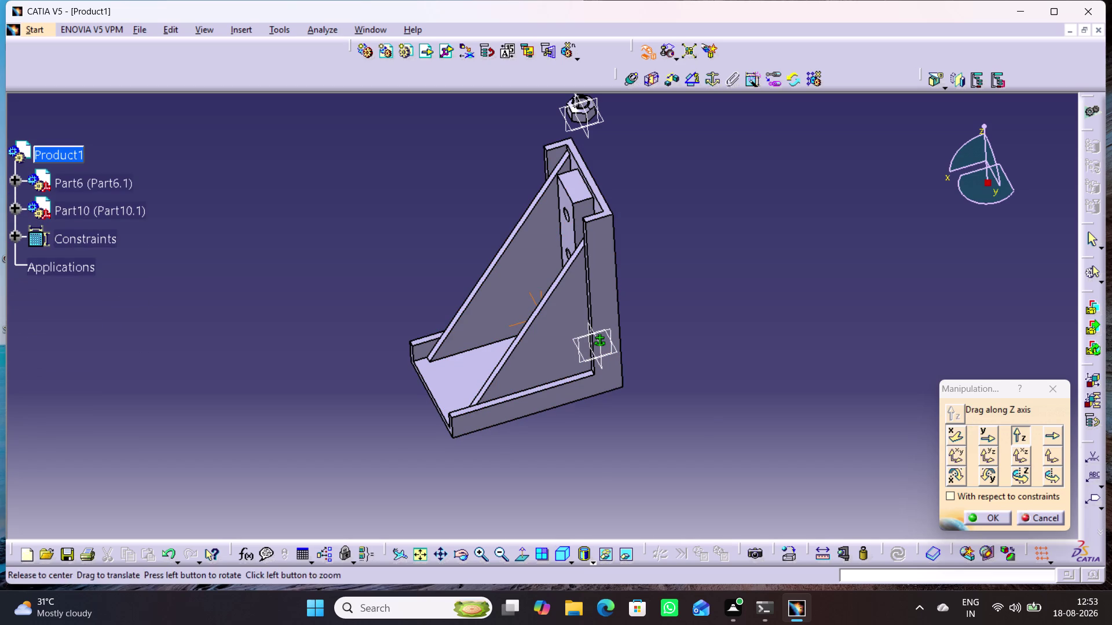
middle_drag(494, 191, 497, 220)
right_drag(493, 191, 498, 192)
middle_click(499, 193)
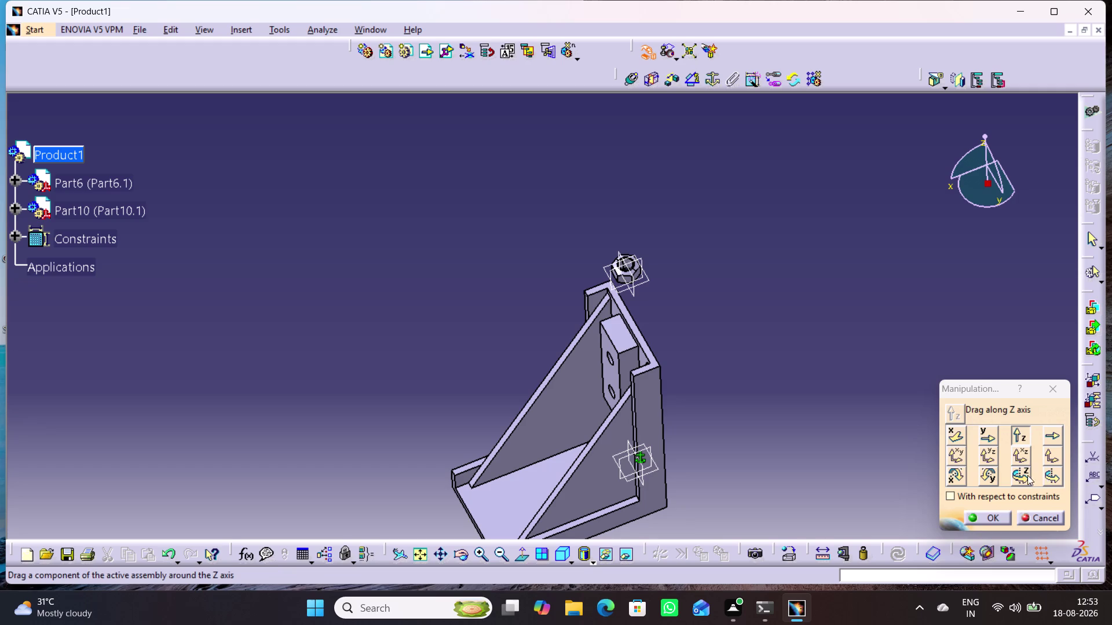
Rotate the nut about the Z, Y and X axes.
click(1016, 478)
drag(636, 262, 673, 263)
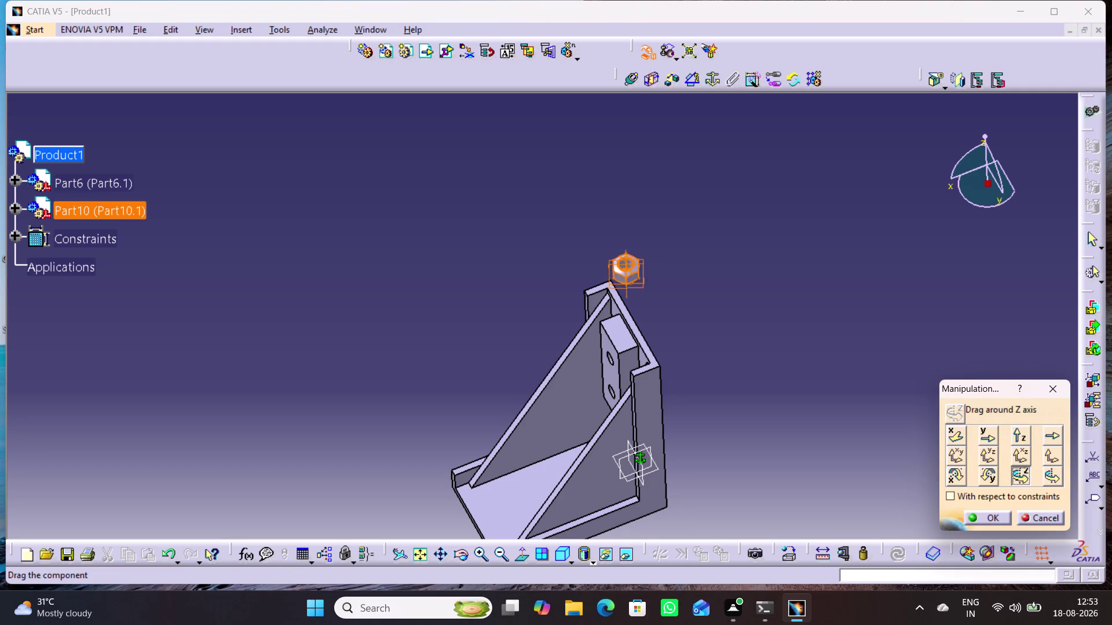
drag(673, 263, 666, 326)
click(987, 473)
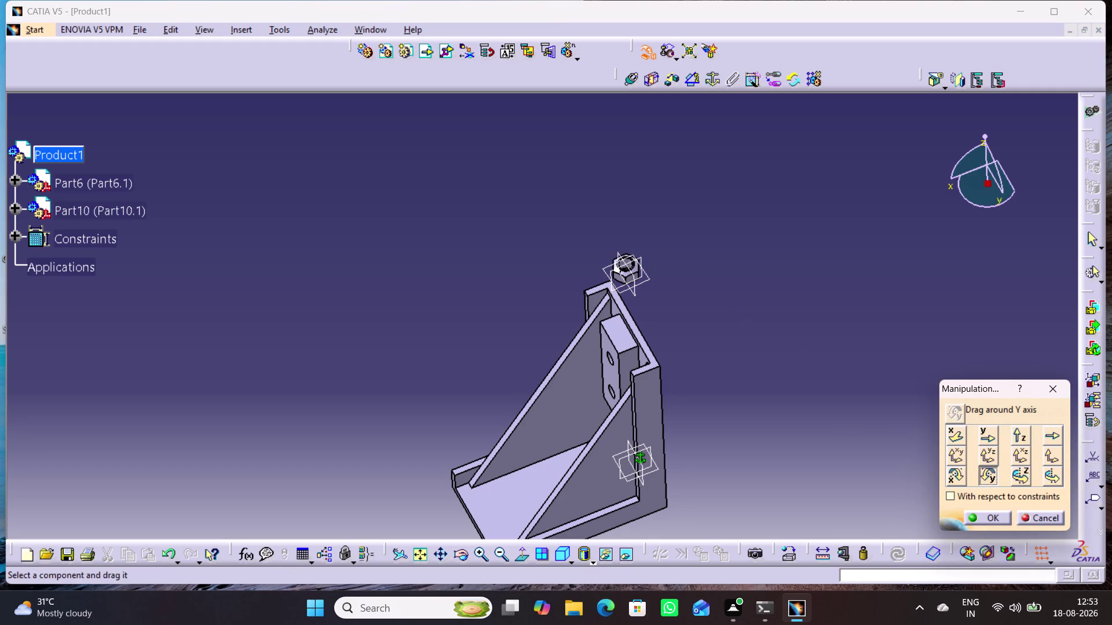
drag(640, 269, 739, 294)
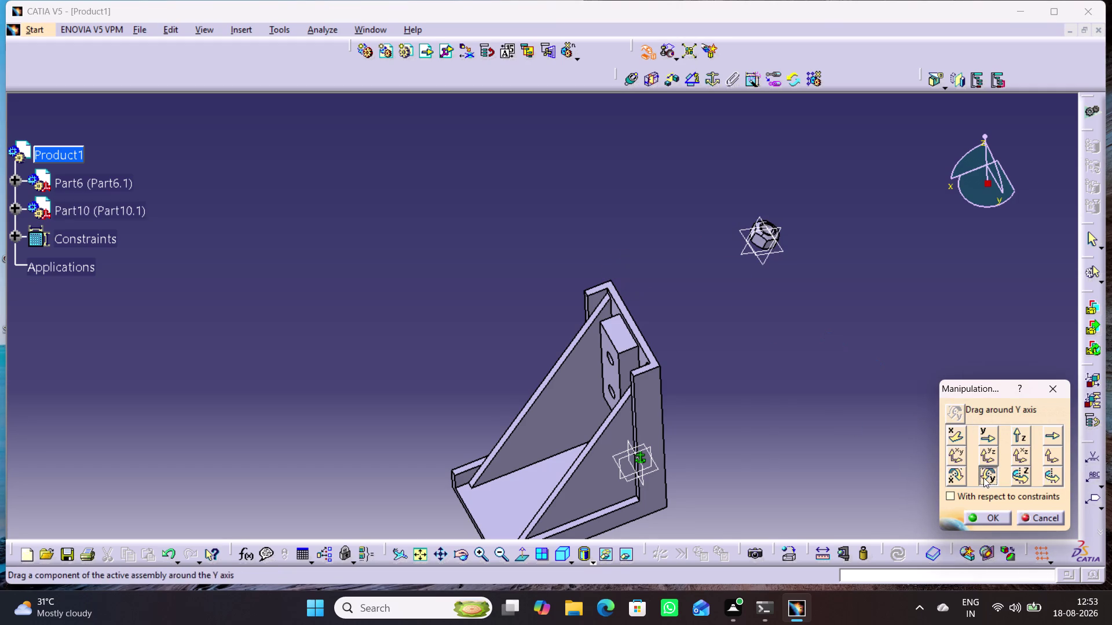
click(954, 479)
drag(774, 236, 789, 303)
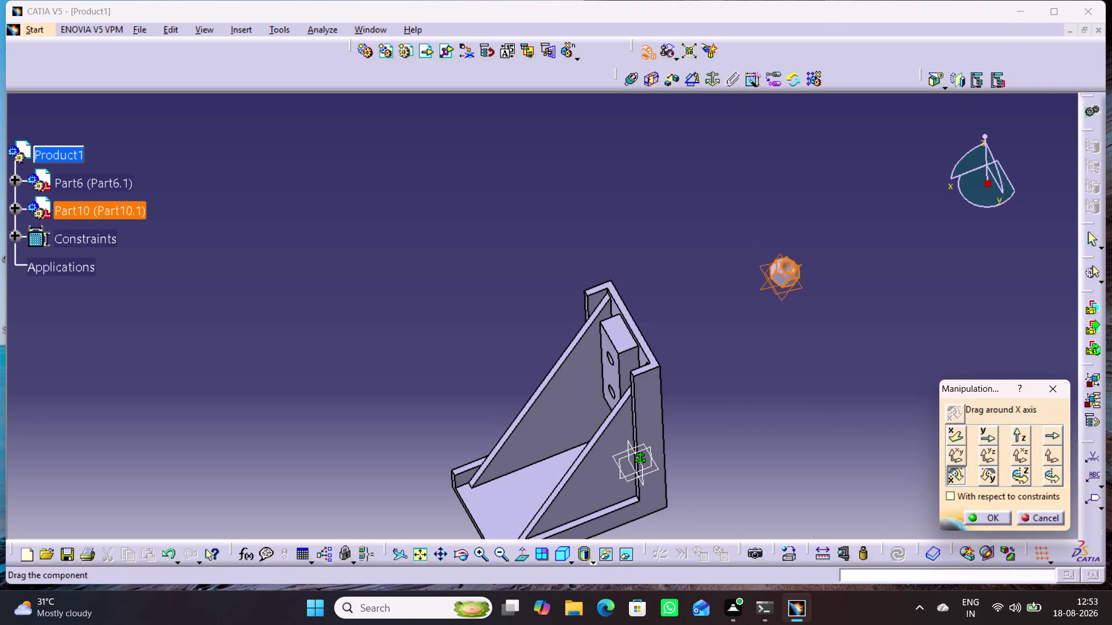
drag(790, 302, 544, 313)
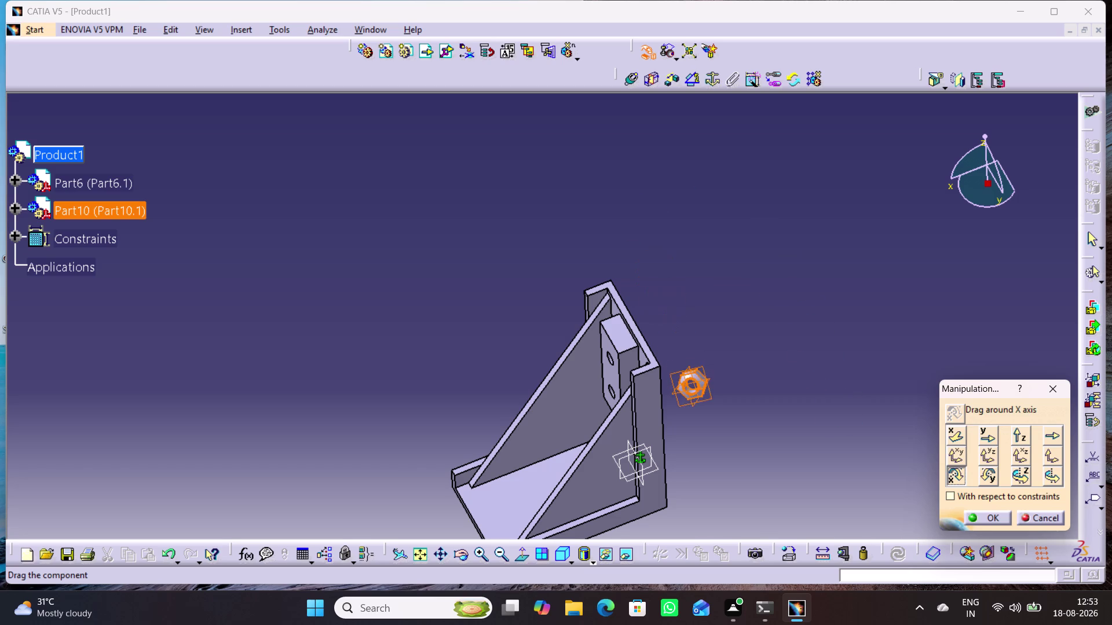
drag(544, 314, 766, 252)
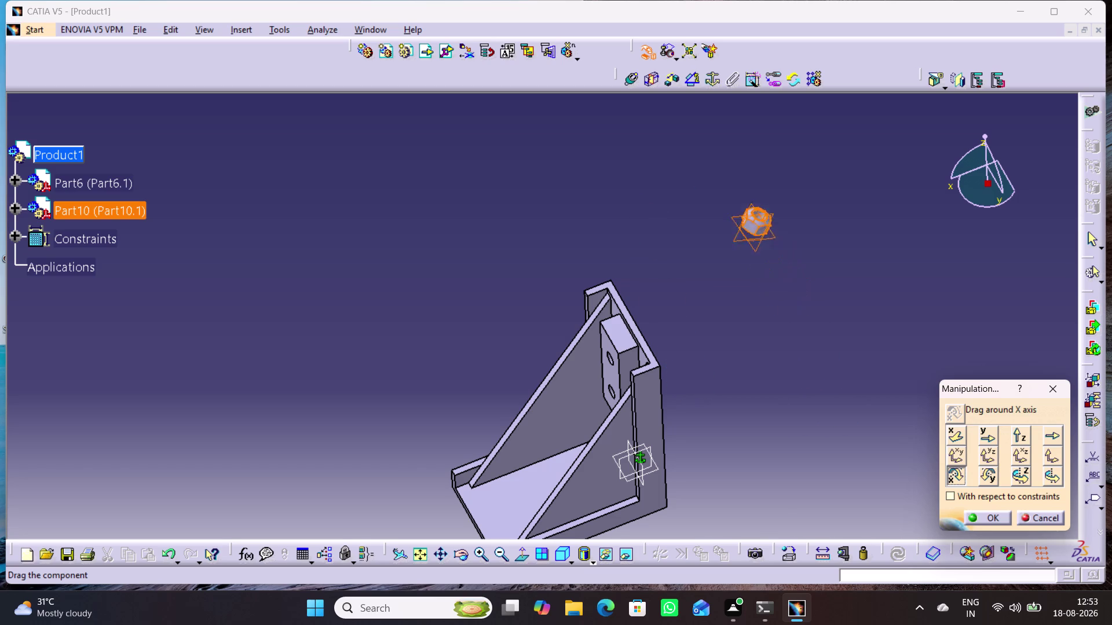
drag(766, 253, 652, 277)
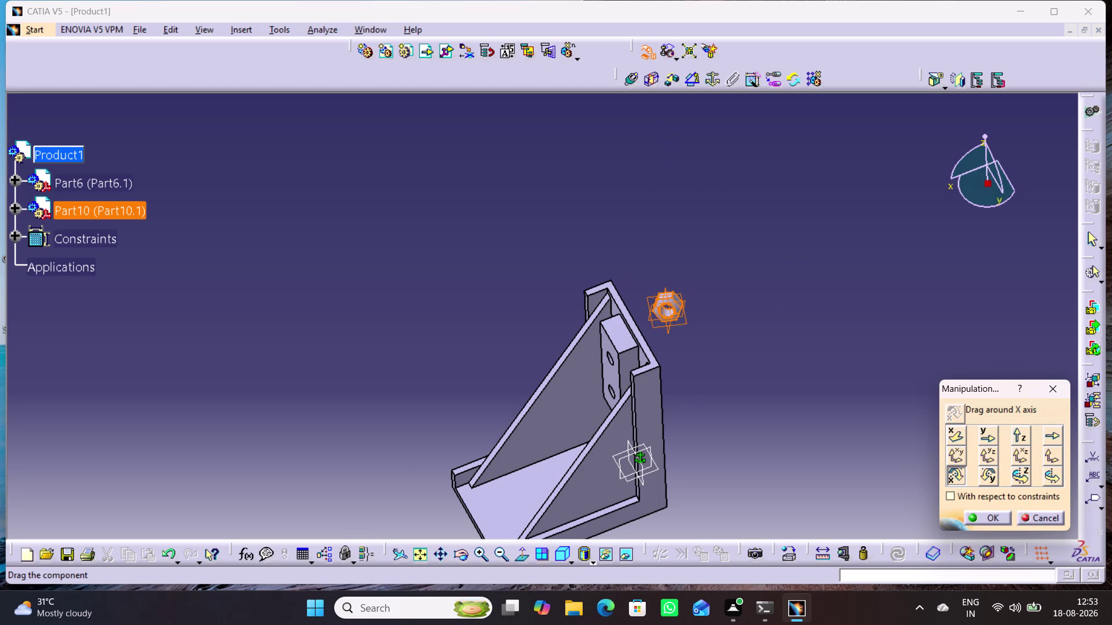
drag(652, 277, 655, 309)
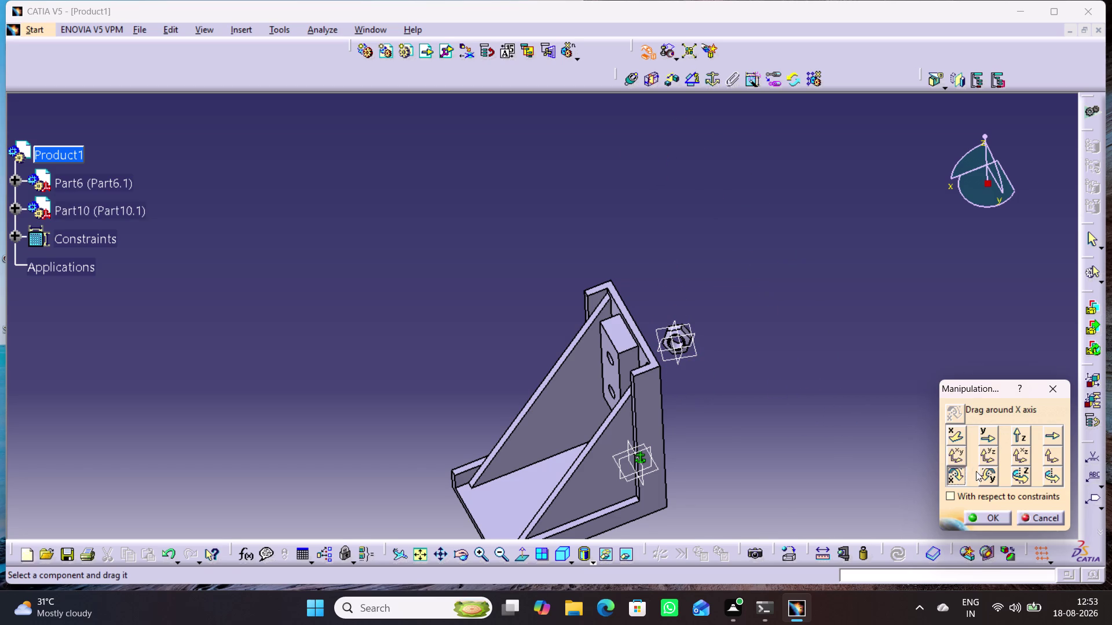
Swing the nut about Y to the left of the bracket and confirm.
click(985, 476)
drag(687, 341, 605, 373)
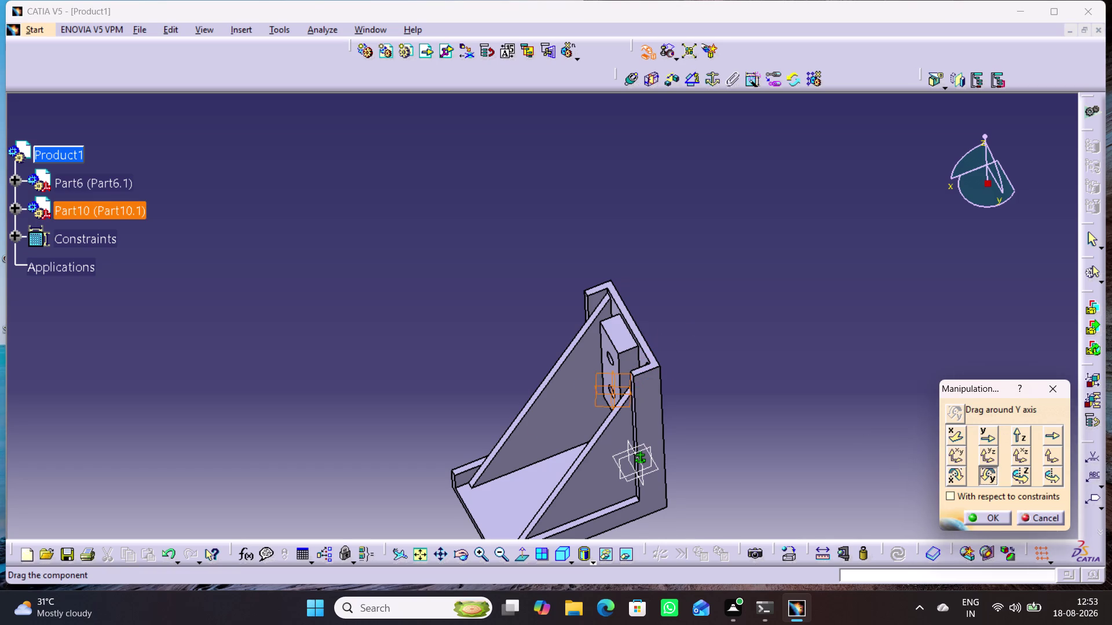
drag(605, 373, 489, 367)
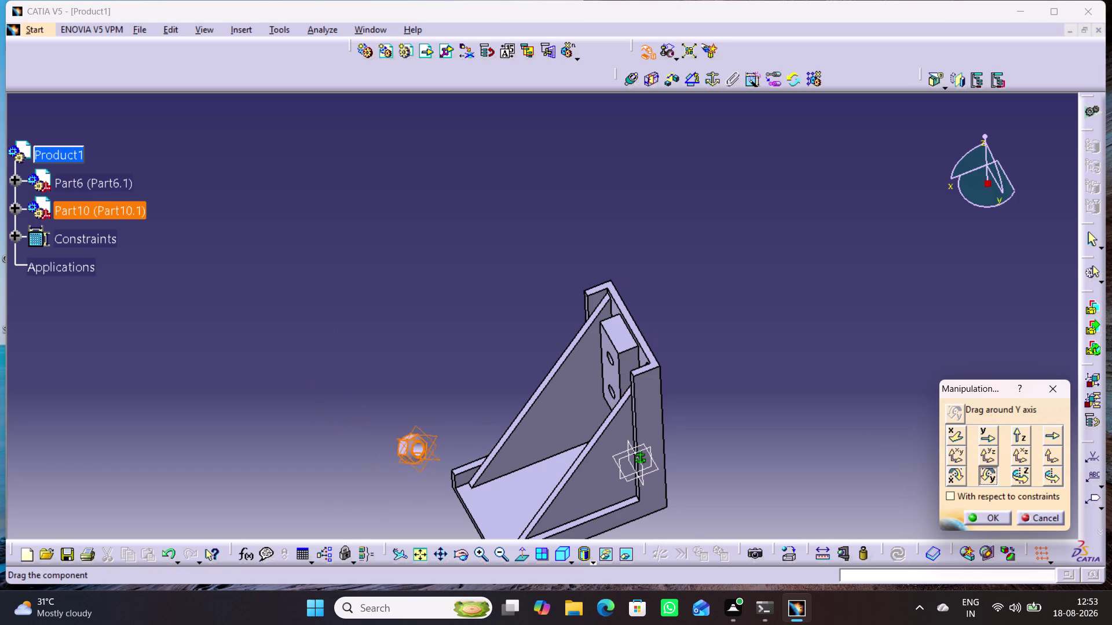
drag(489, 367, 435, 338)
click(833, 390)
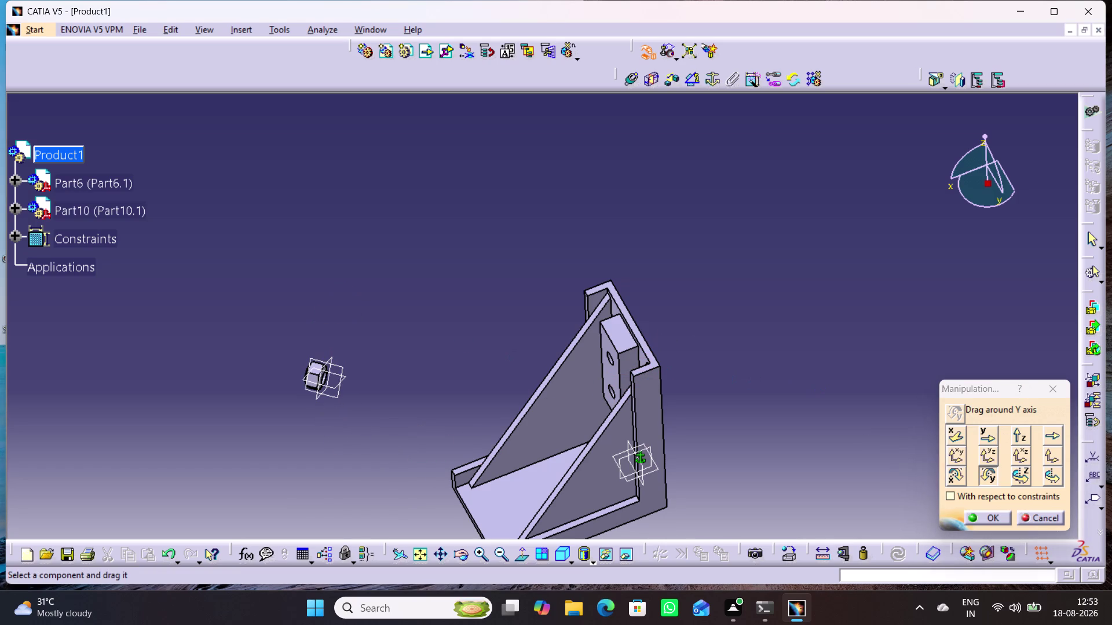
click(986, 514)
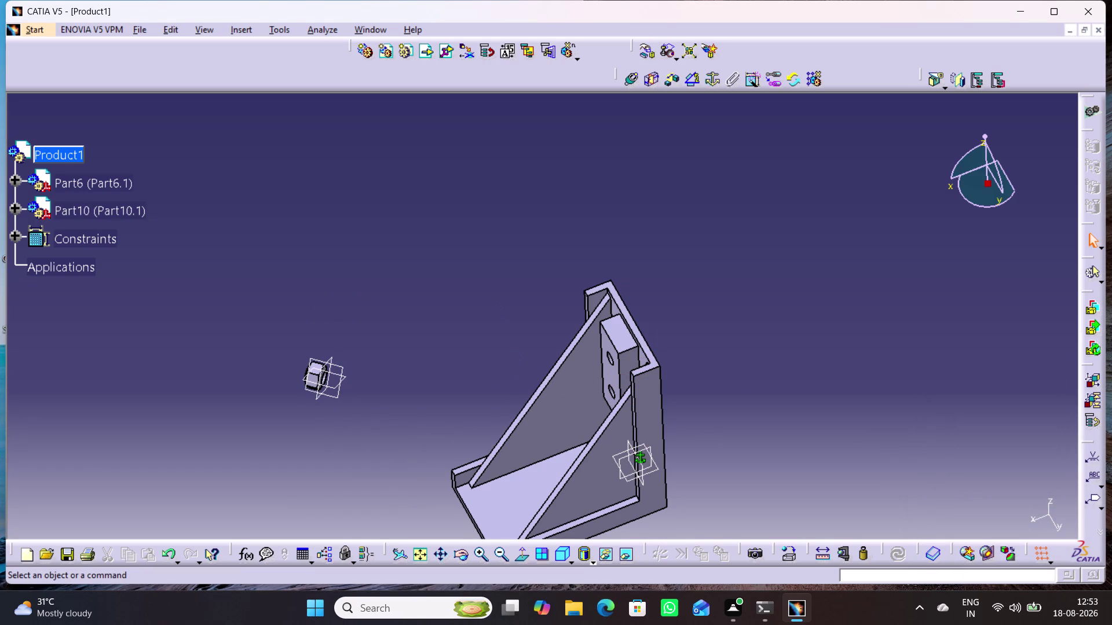
Expand Part10 in the tree to list the nut's planes.
middle_drag(393, 412, 381, 365)
right_click(394, 411)
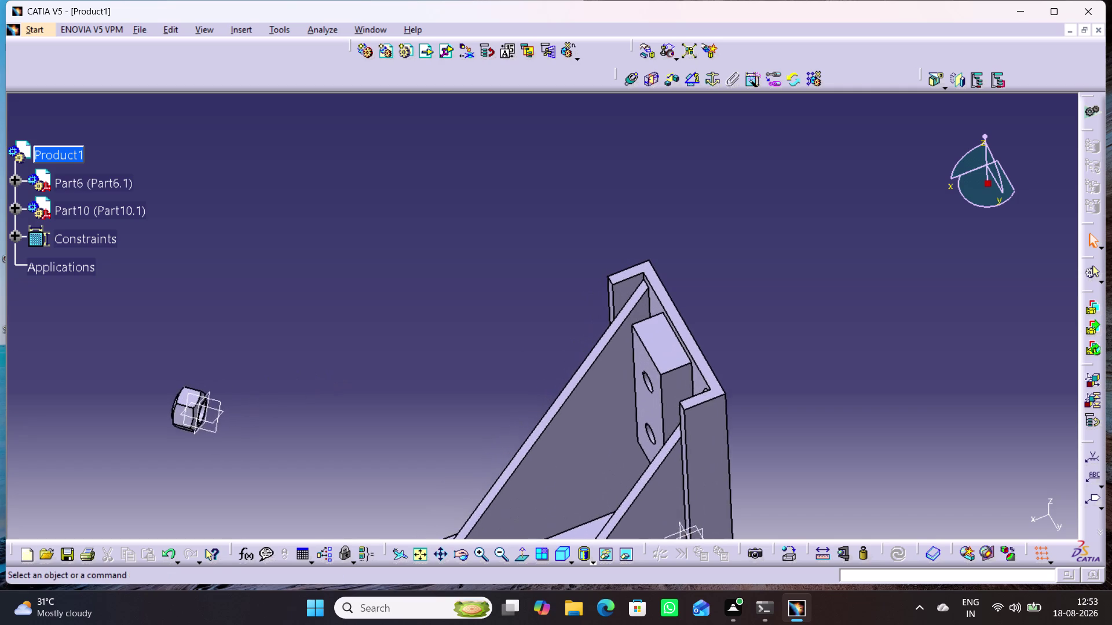
middle_drag(367, 389, 556, 261)
drag(501, 356, 326, 223)
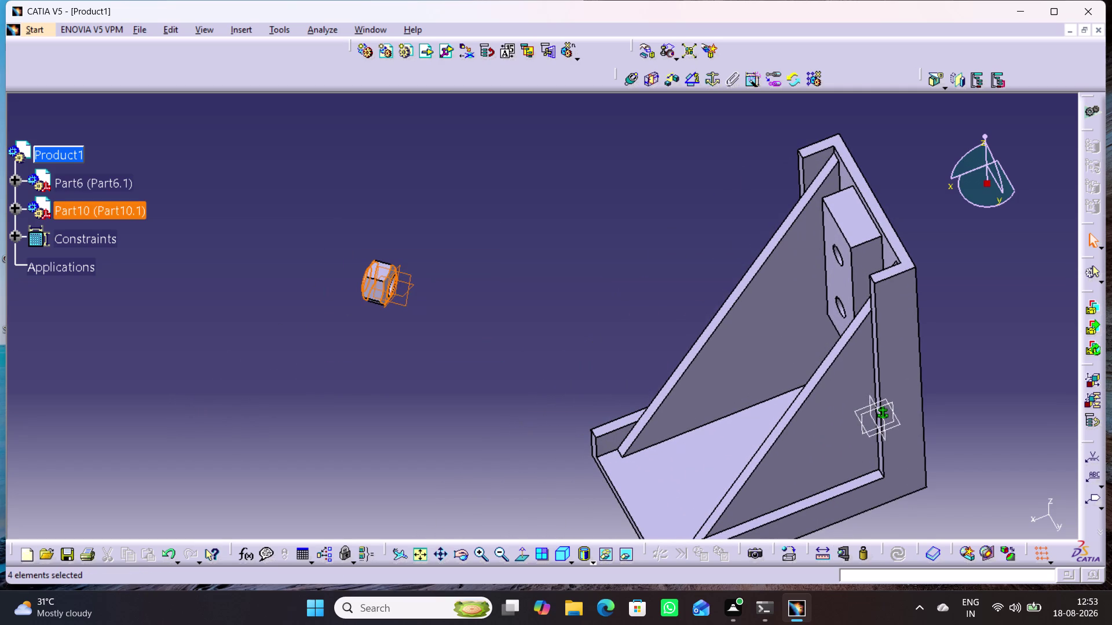
click(470, 329)
click(17, 209)
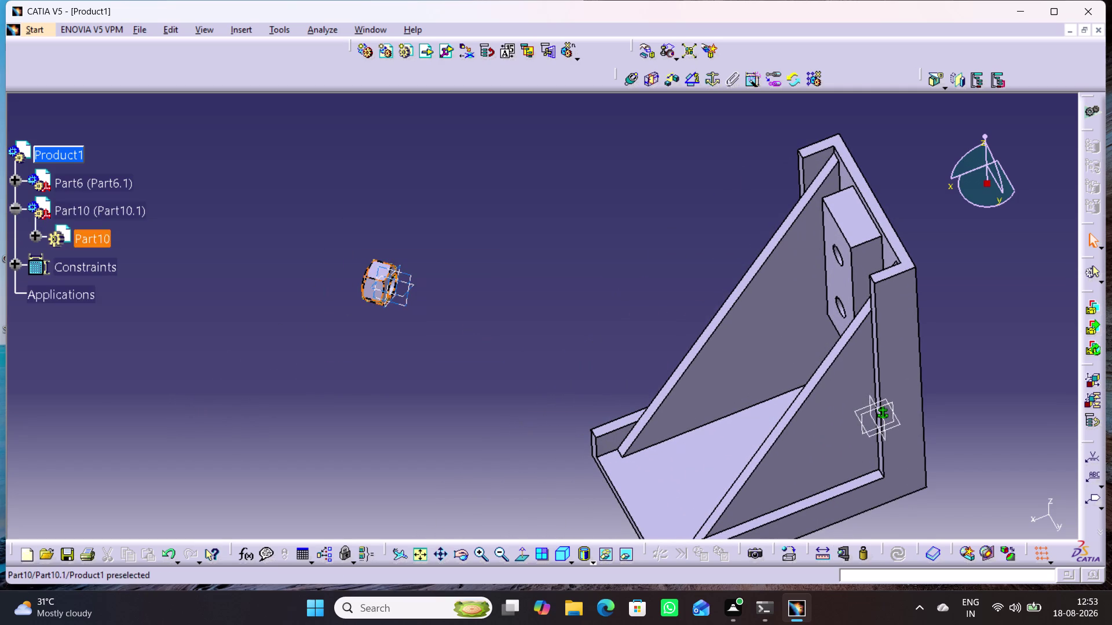
click(35, 235)
click(126, 270)
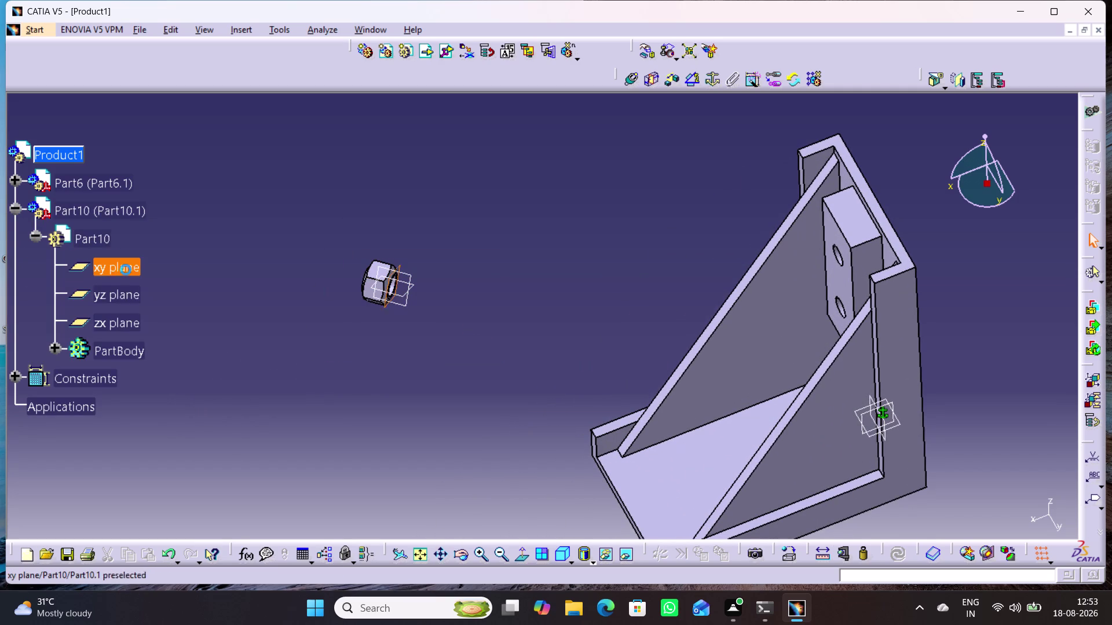
Hide the nut's xy, yz and zx planes, then expand the Part6 branch.
click(130, 298)
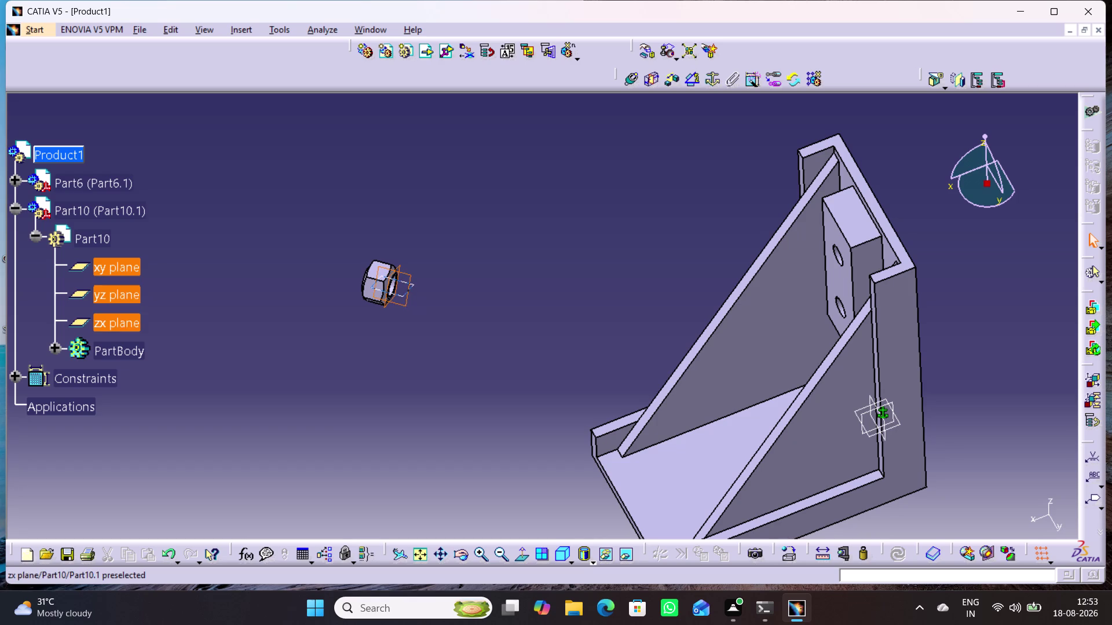
click(132, 324)
right_click(125, 268)
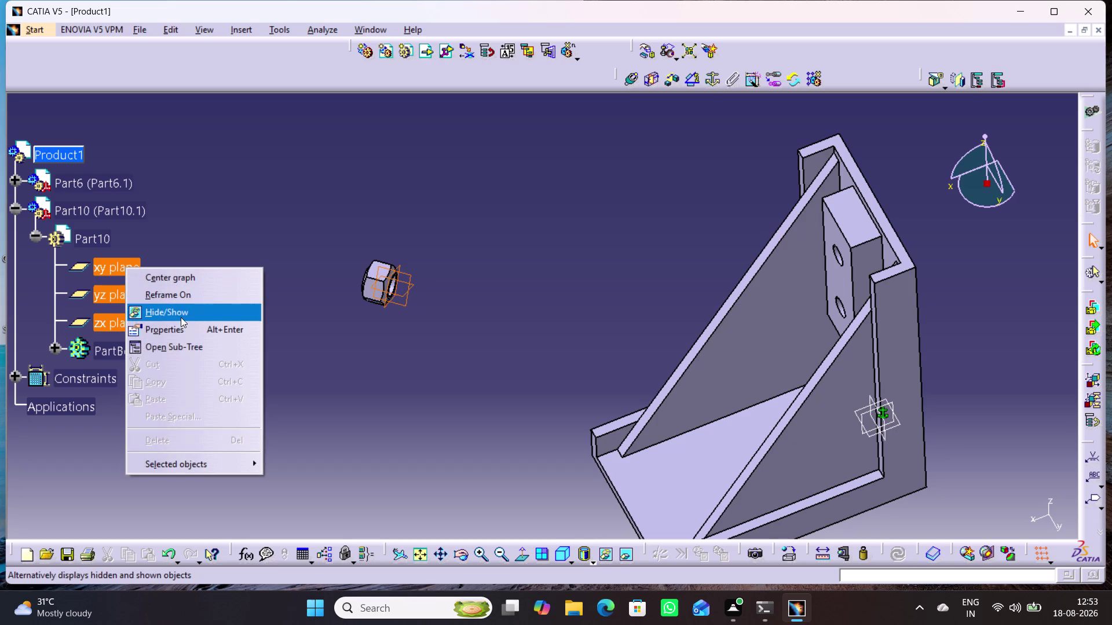
click(181, 317)
click(288, 330)
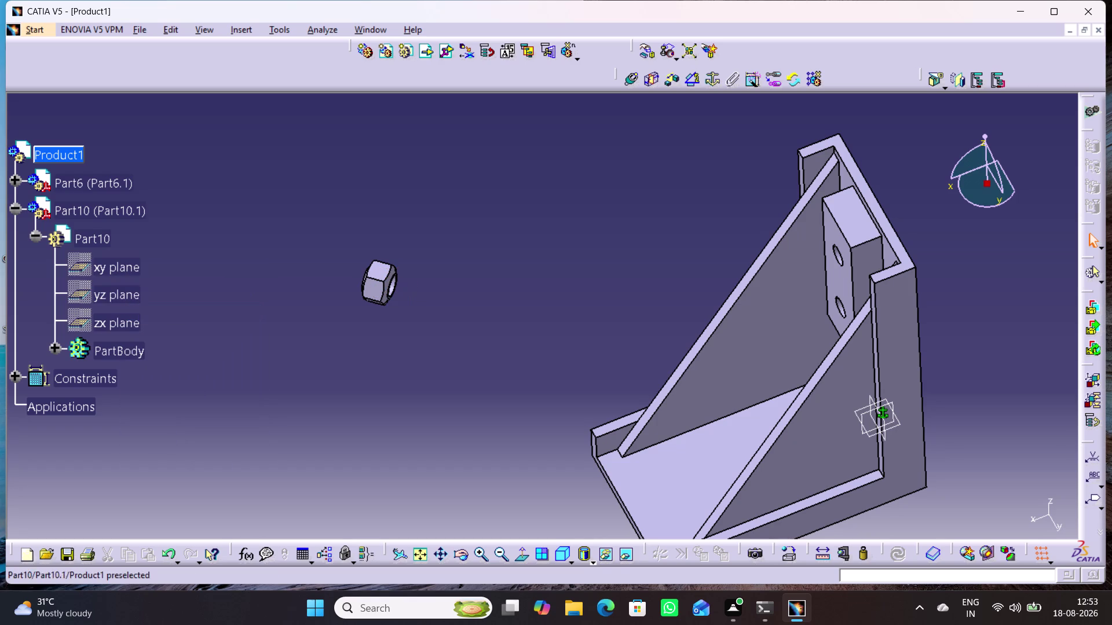
click(17, 182)
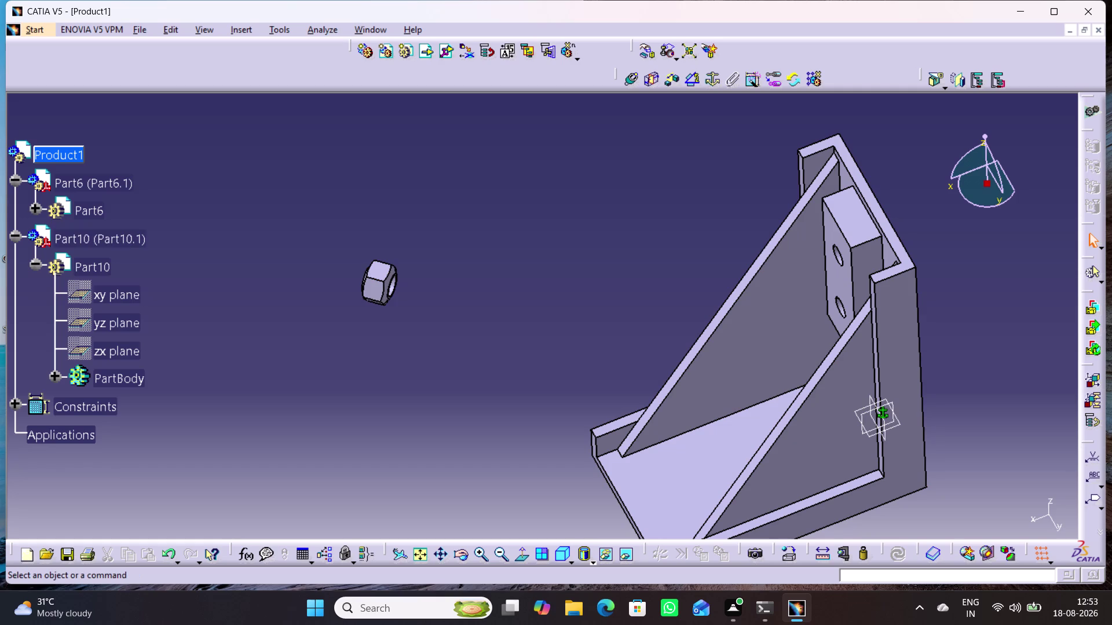
click(34, 209)
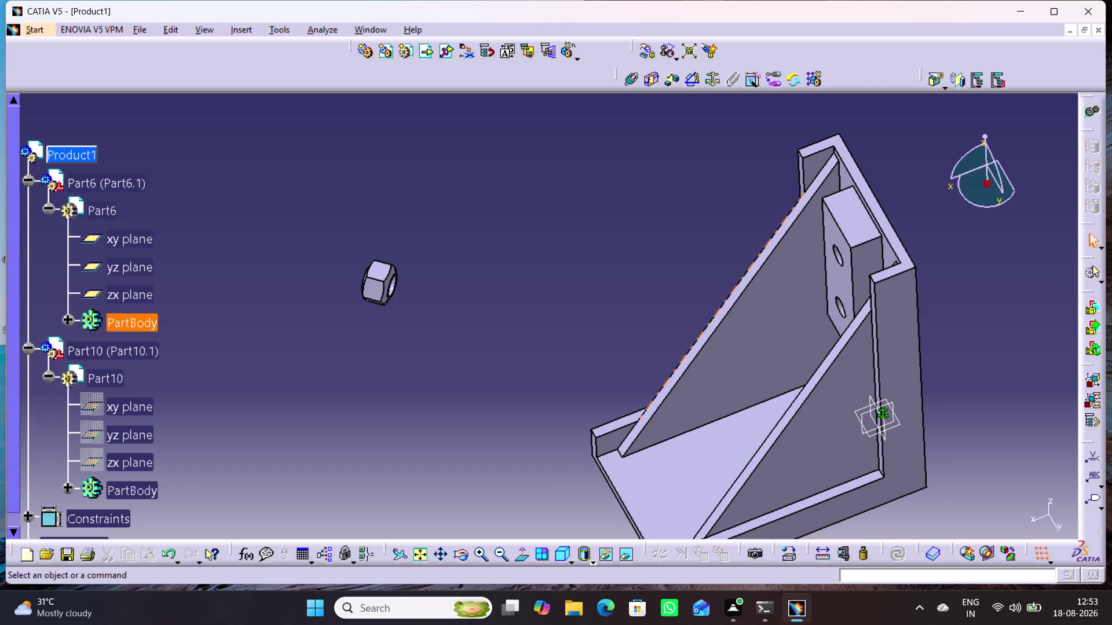
click(630, 79)
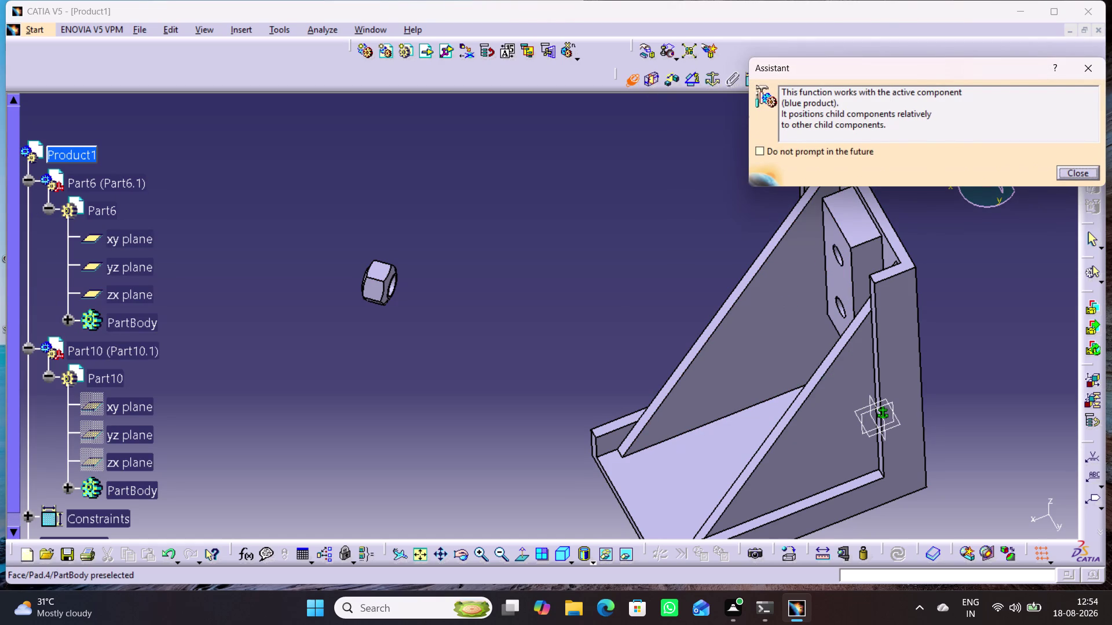
Orbit to expose the bracket holes and pick the upper hole's axis.
middle_drag(729, 403, 801, 384)
right_drag(729, 403, 802, 383)
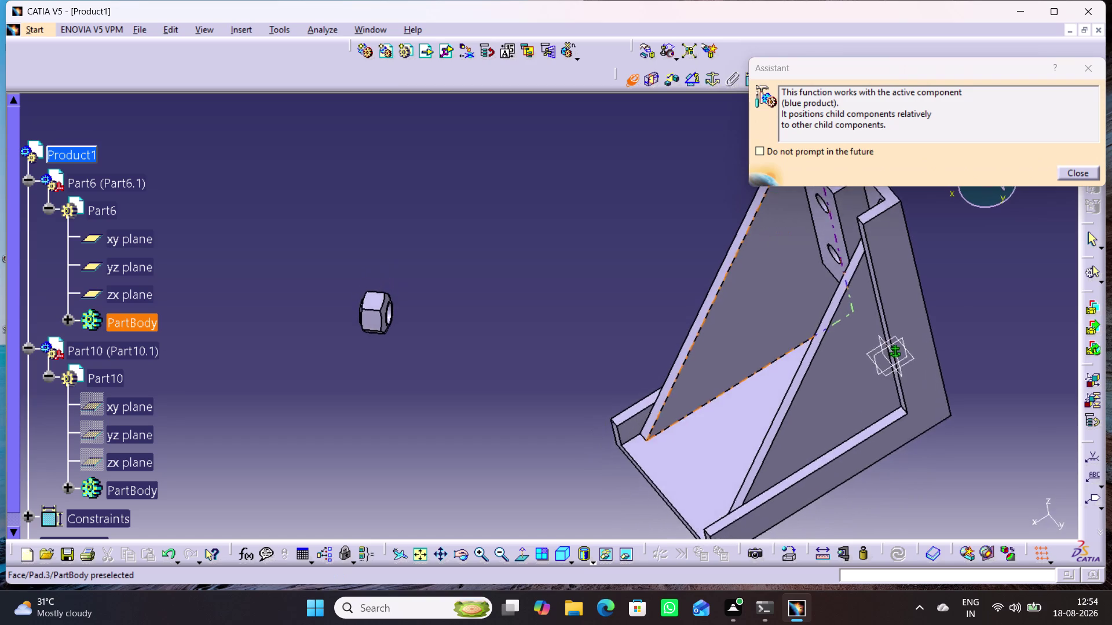
middle_drag(802, 383, 789, 434)
right_drag(801, 383, 789, 434)
middle_drag(623, 373, 695, 381)
right_drag(635, 370, 694, 379)
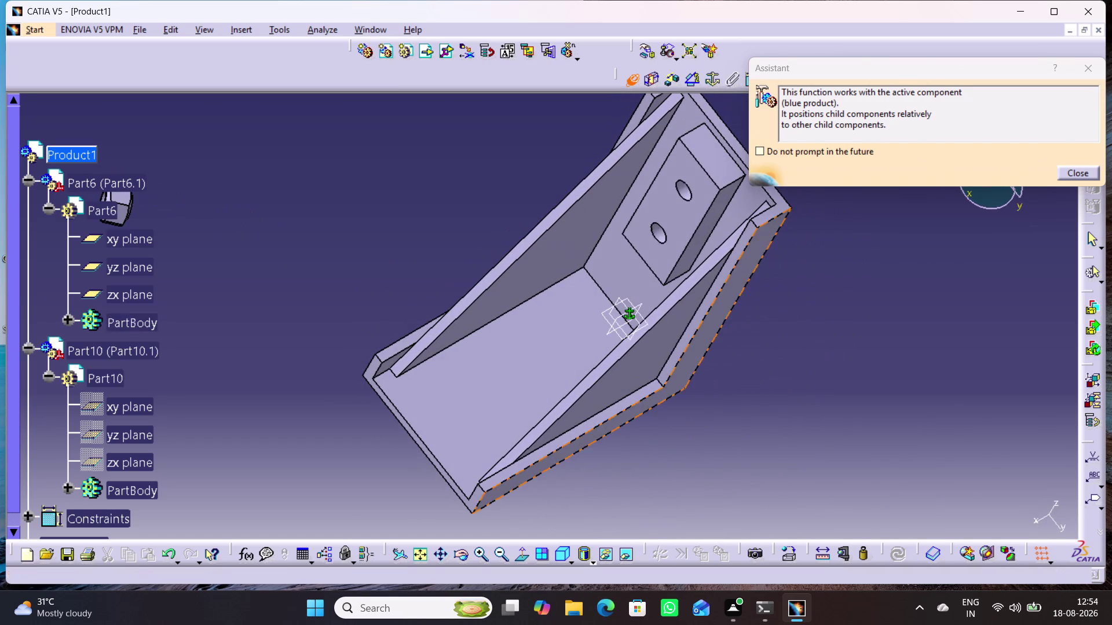
click(685, 191)
Zoom in on the nut and pick its hole axis to complete the coincidence.
middle_drag(559, 341, 726, 485)
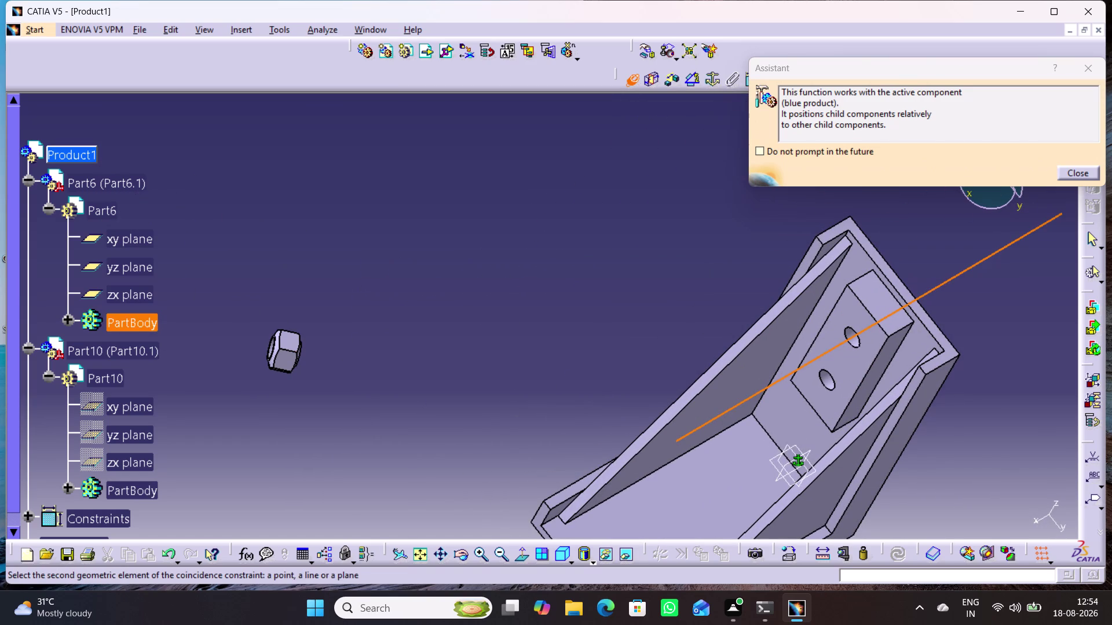
middle_drag(314, 374, 196, 373)
right_drag(314, 374, 197, 373)
middle_drag(439, 395, 361, 373)
right_drag(418, 377, 362, 373)
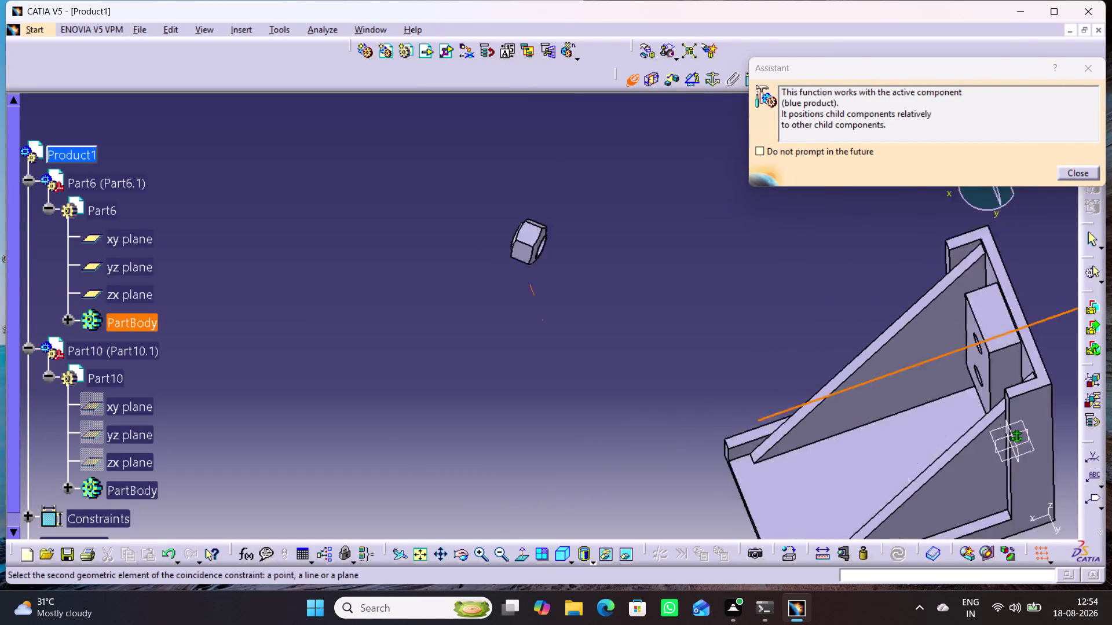
middle_drag(361, 373, 392, 380)
right_drag(361, 373, 391, 380)
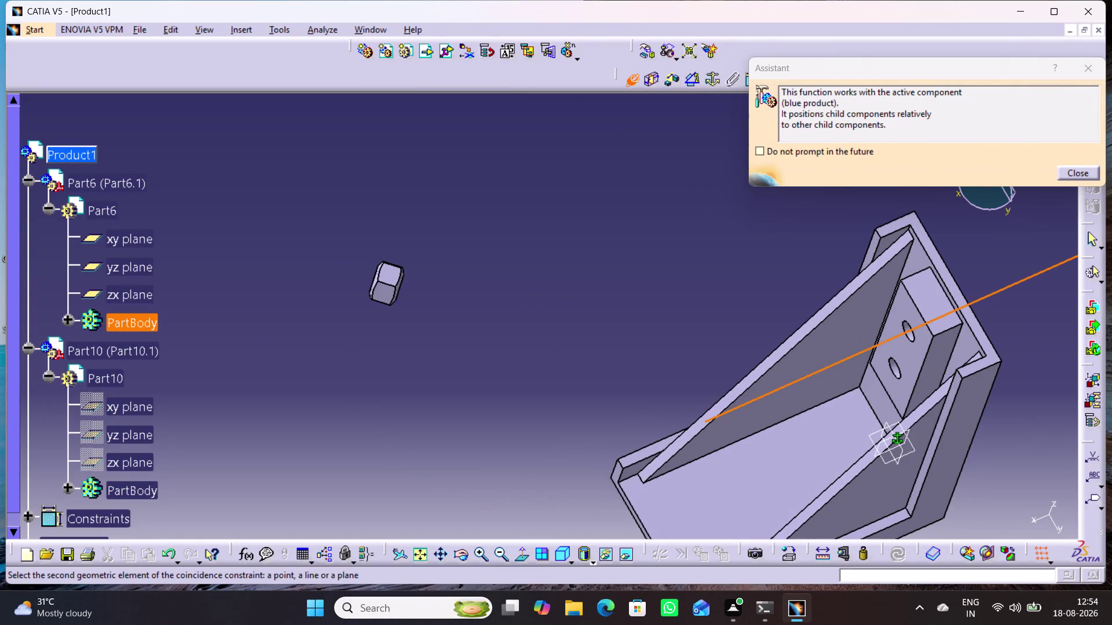
middle_click(392, 359)
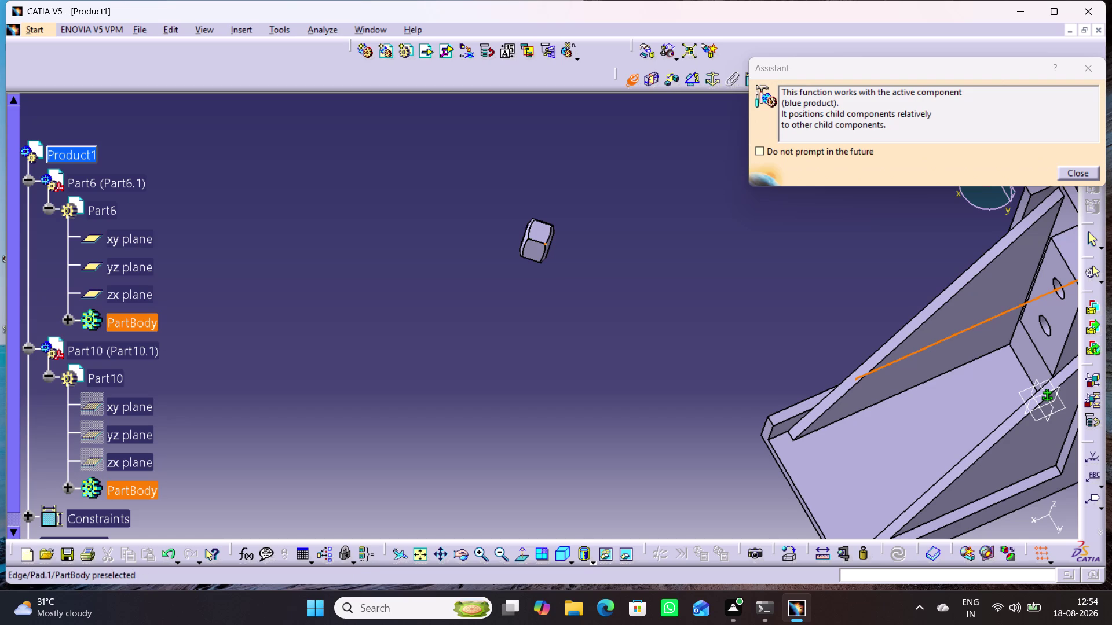
middle_drag(546, 273, 551, 214)
right_click(546, 273)
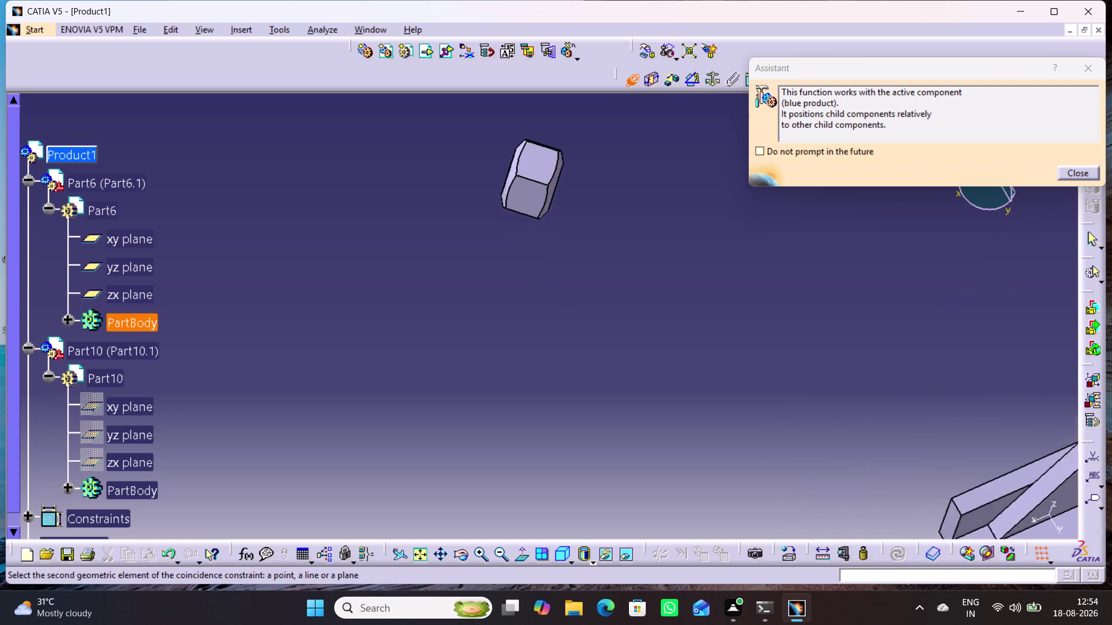
middle_drag(551, 214, 553, 191)
middle_click(562, 197)
right_drag(562, 196, 542, 215)
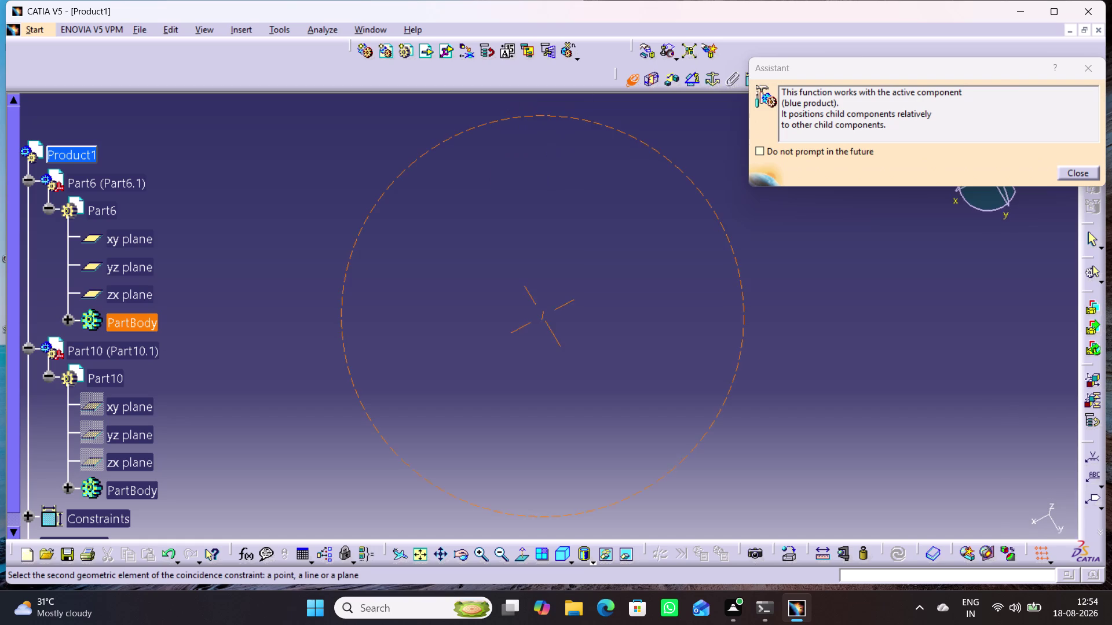
right_drag(542, 215, 565, 190)
middle_click(565, 189)
middle_drag(484, 231, 516, 232)
right_drag(490, 234, 516, 232)
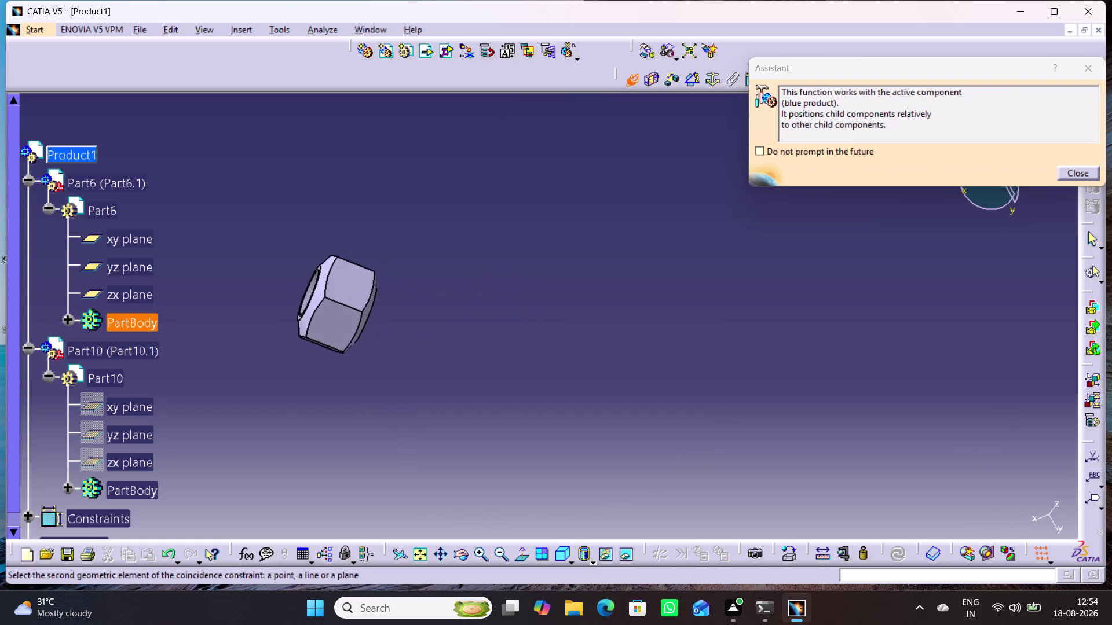
middle_drag(516, 232, 524, 238)
right_drag(516, 232, 525, 243)
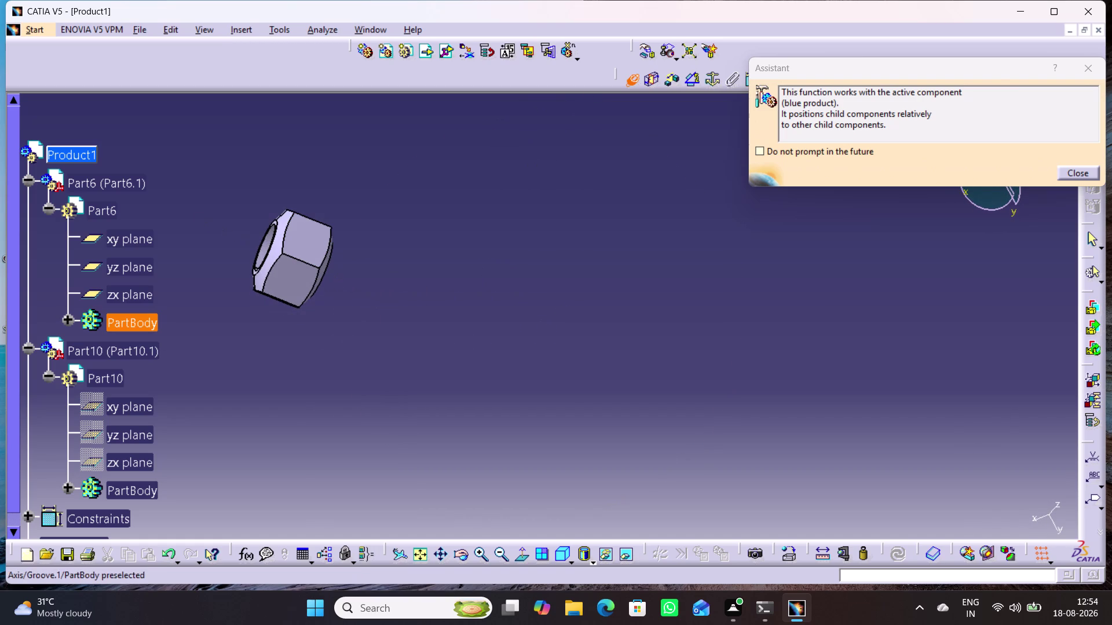
click(276, 248)
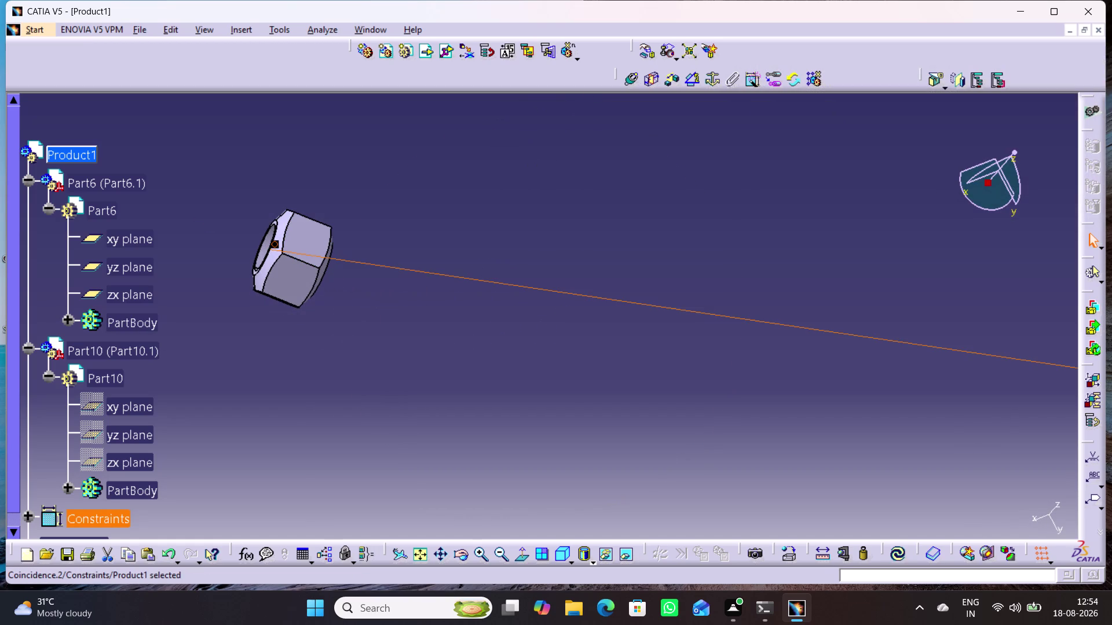
Zoom out to view the nut and bracket together.
click(898, 552)
middle_drag(945, 458, 947, 463)
right_click(945, 459)
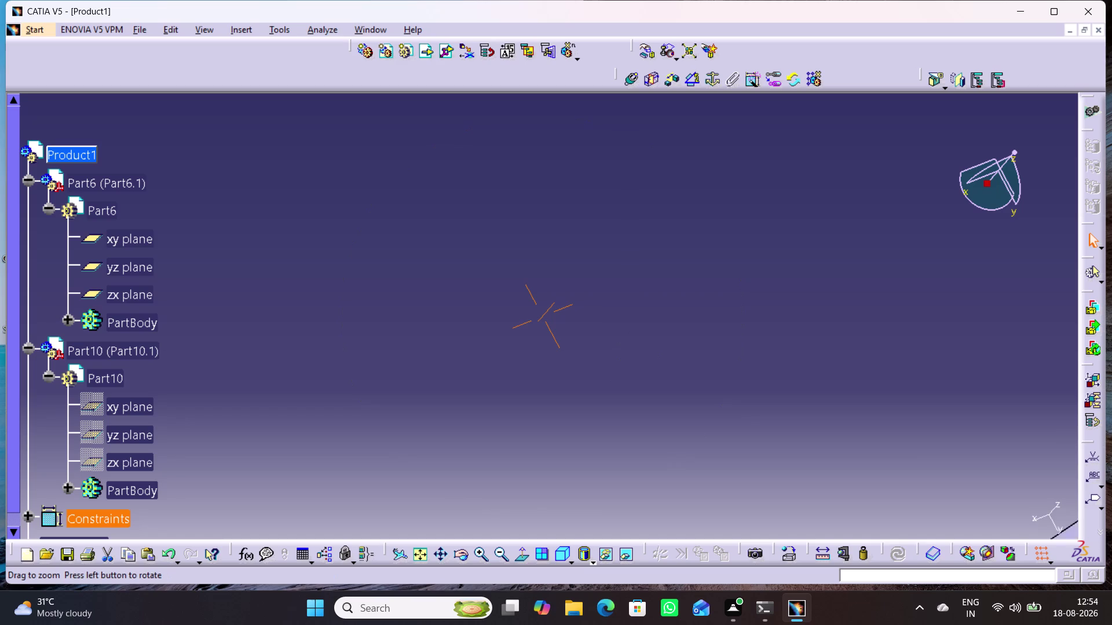
middle_drag(946, 463, 971, 570)
middle_drag(869, 473, 794, 444)
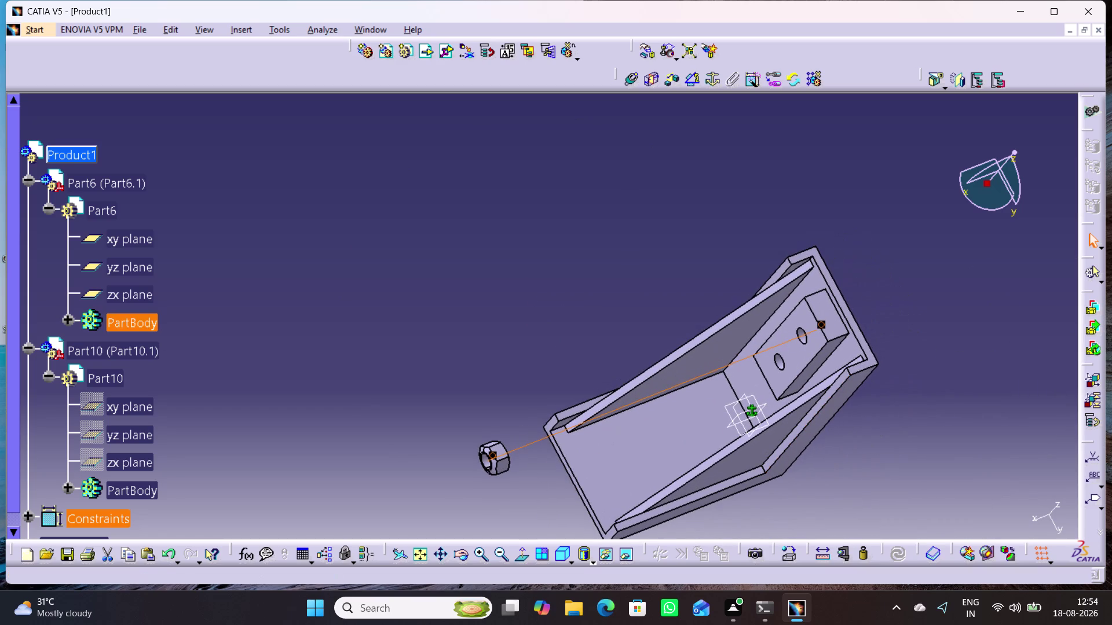
Start a contact constraint between the parts.
click(657, 84)
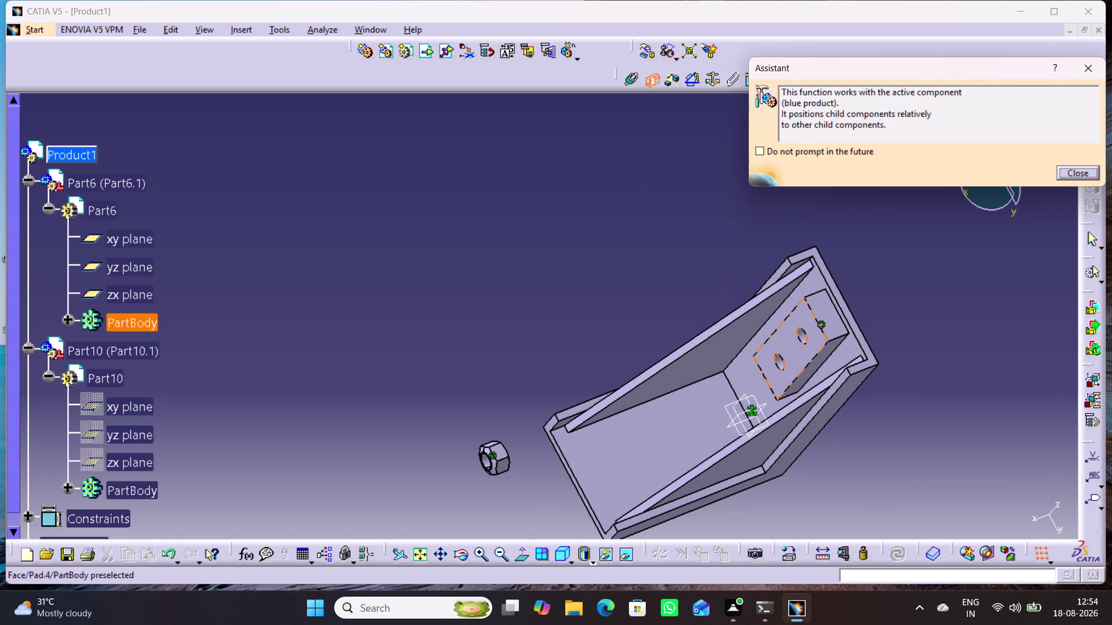
Add a contact constraint between the bracket's raised pad face and the nut's flat face.
click(816, 345)
middle_drag(539, 474, 534, 462)
right_drag(539, 475, 534, 462)
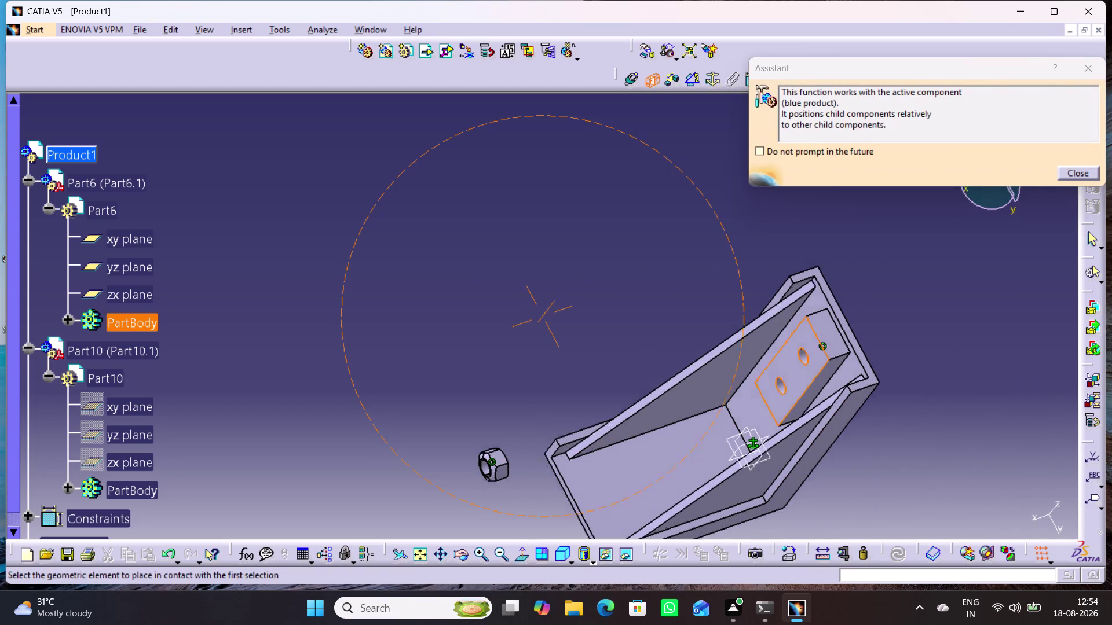
middle_drag(534, 463, 367, 453)
right_drag(534, 463, 367, 453)
middle_drag(559, 445, 548, 421)
right_drag(559, 441, 549, 421)
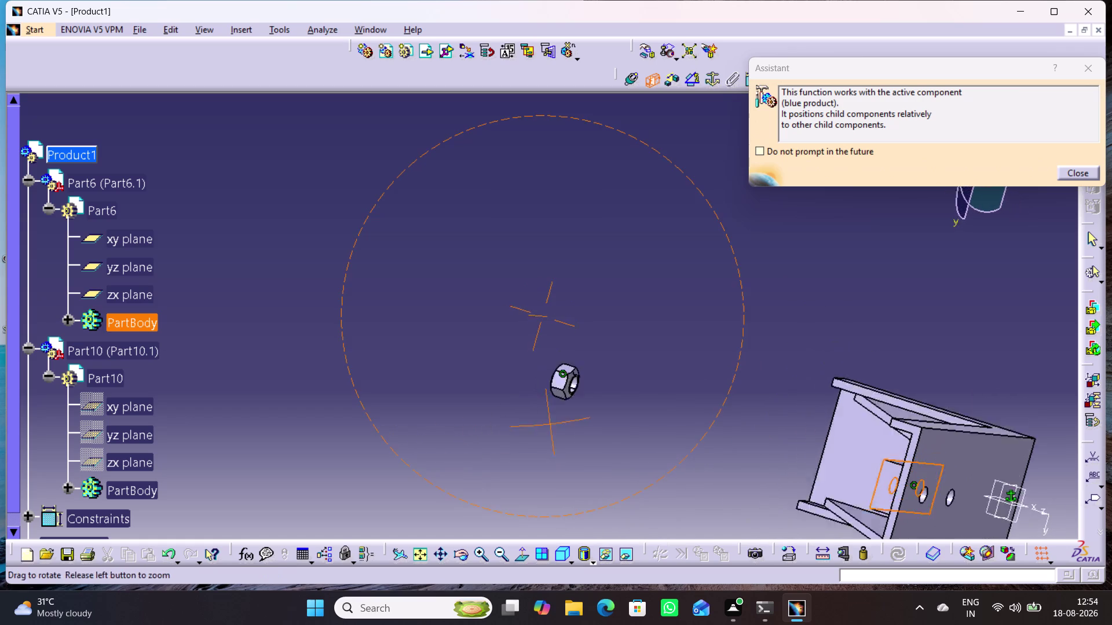
middle_drag(549, 421, 489, 398)
right_drag(549, 421, 490, 398)
middle_drag(605, 423, 622, 396)
right_click(605, 422)
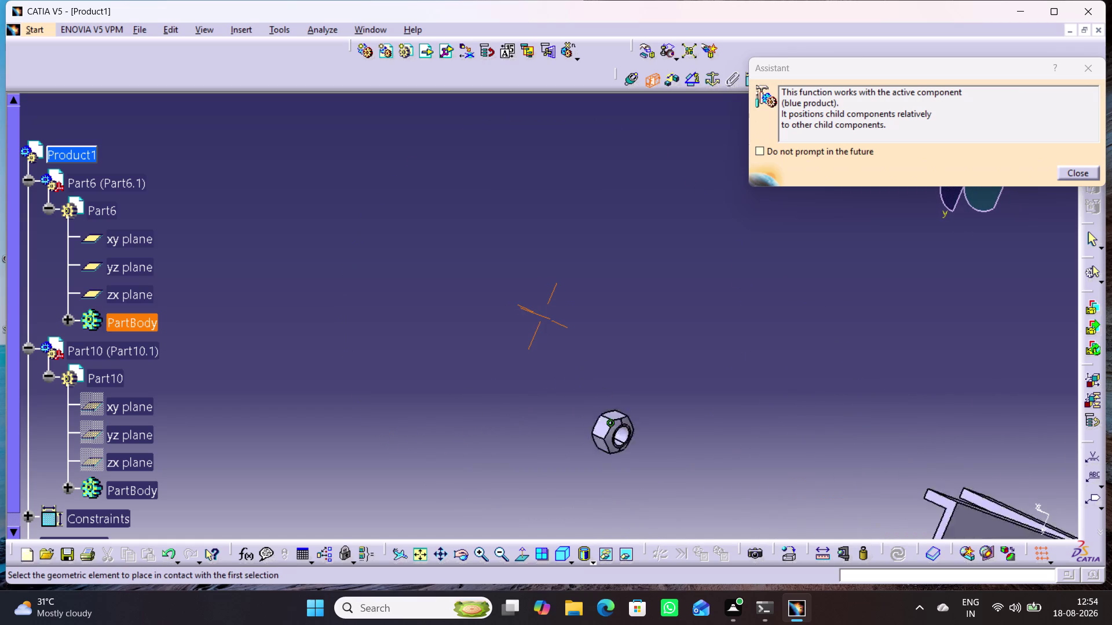
middle_drag(622, 396, 624, 340)
middle_drag(760, 509, 709, 395)
middle_drag(680, 448, 671, 390)
right_click(680, 448)
middle_drag(729, 454, 642, 367)
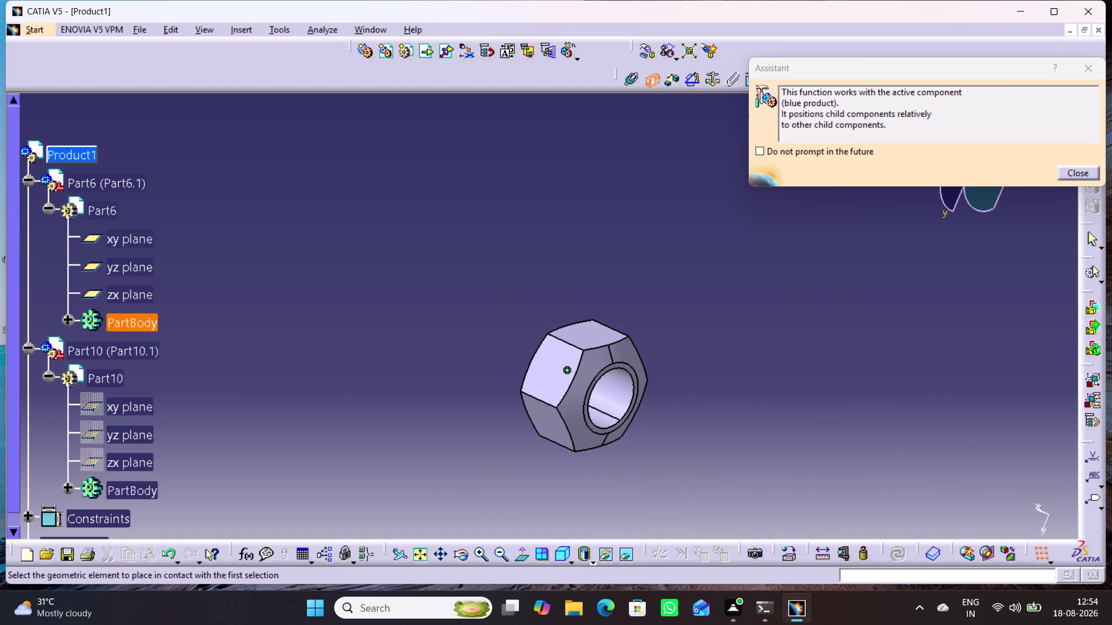
click(634, 370)
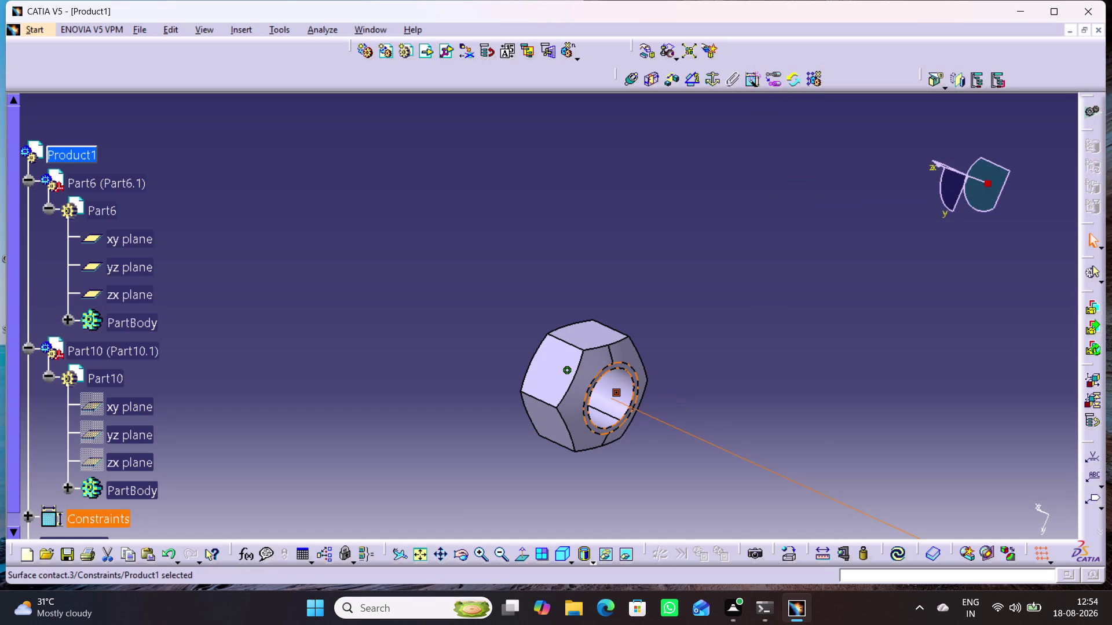
Switch to the isometric view and zoom in on the nut seated at the hole.
click(896, 555)
middle_drag(783, 432, 877, 465)
right_drag(782, 431, 795, 433)
click(425, 555)
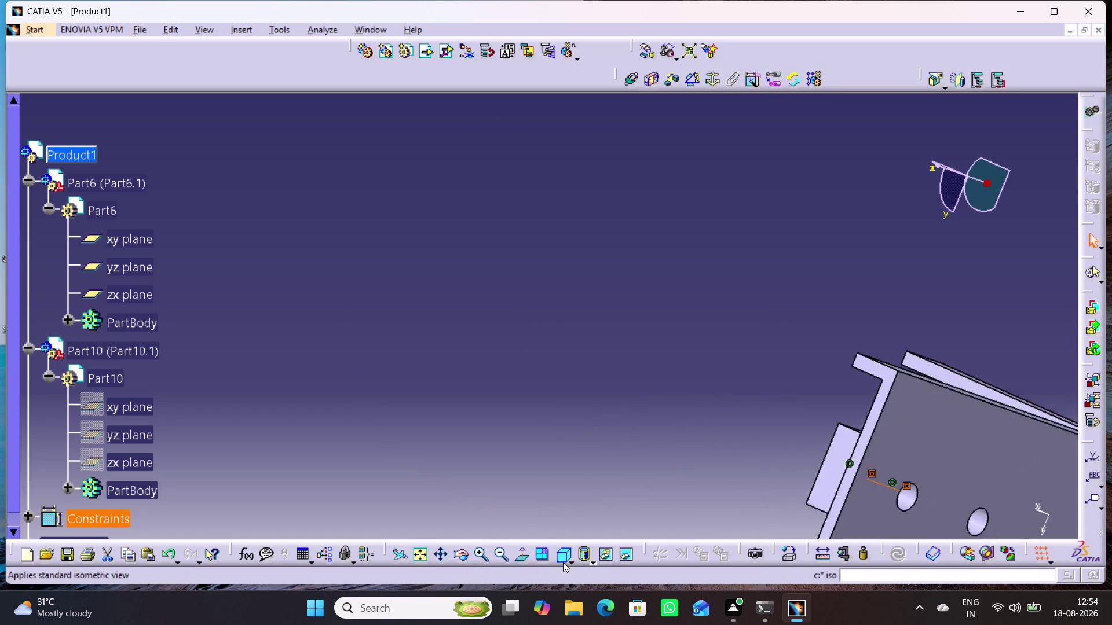
click(565, 556)
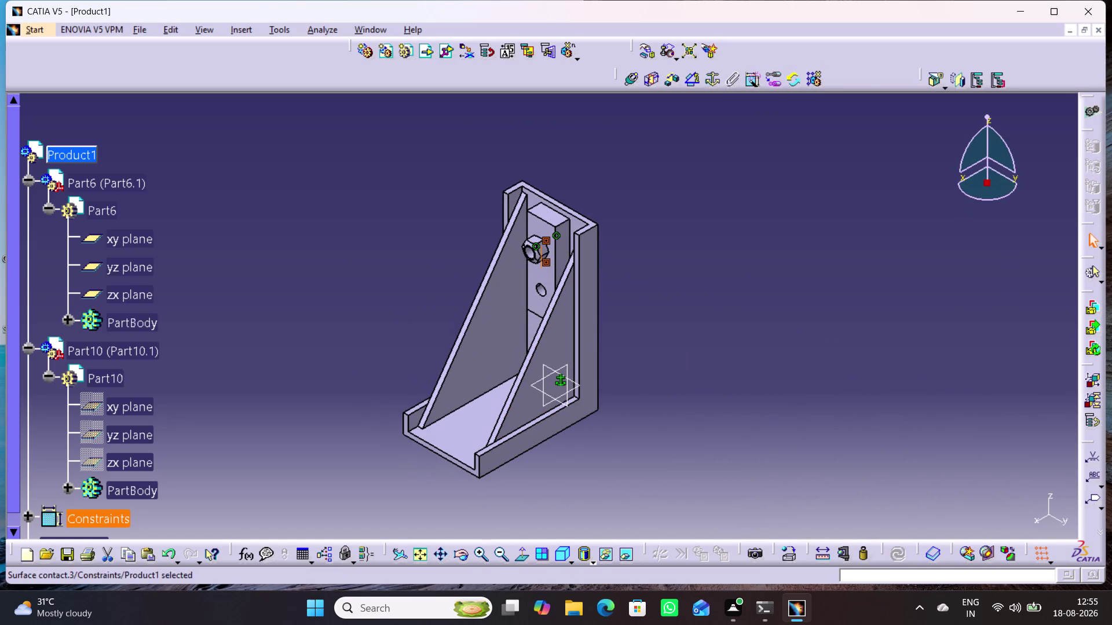
click(636, 297)
middle_drag(634, 268, 638, 261)
right_click(634, 268)
middle_click(640, 256)
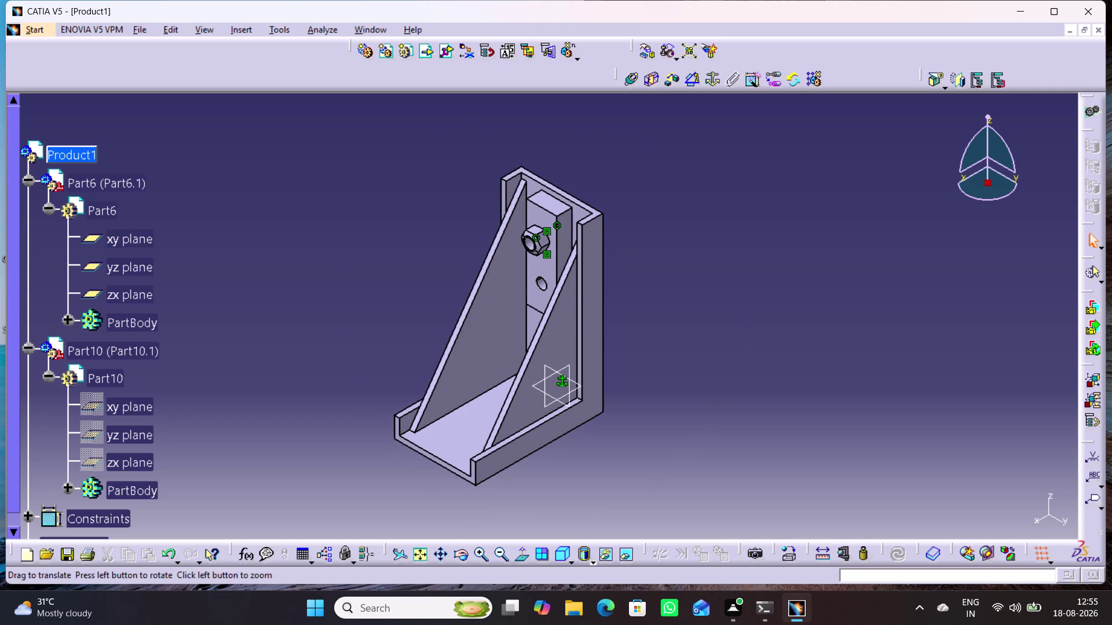
middle_drag(668, 306, 659, 234)
right_click(668, 306)
middle_drag(697, 294, 767, 429)
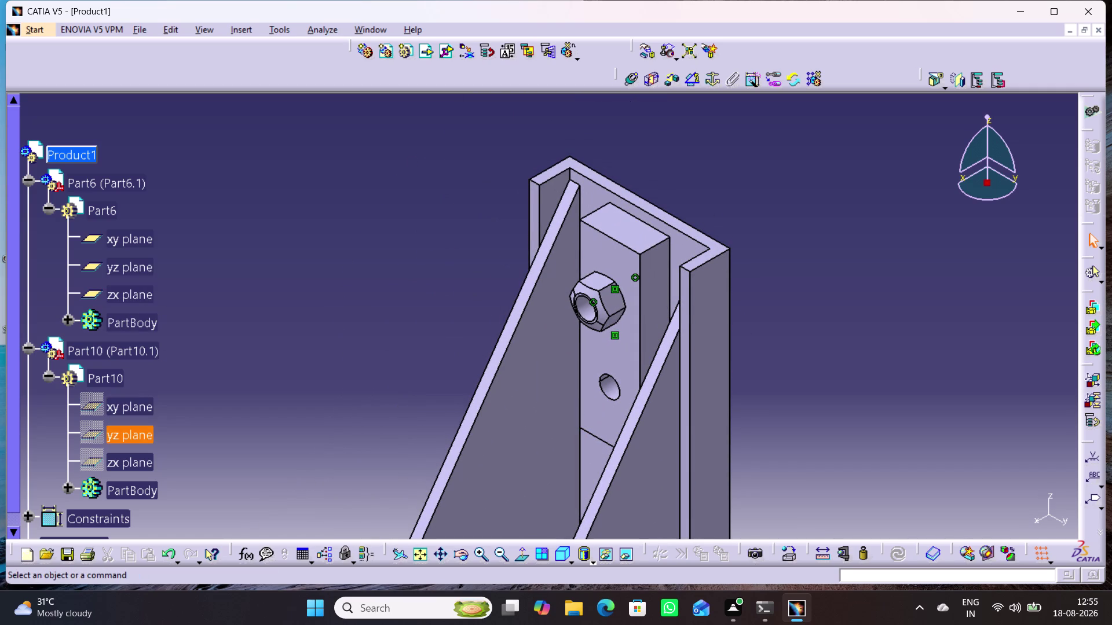
Show Part10's xy, yz and zx reference planes.
right_click(120, 410)
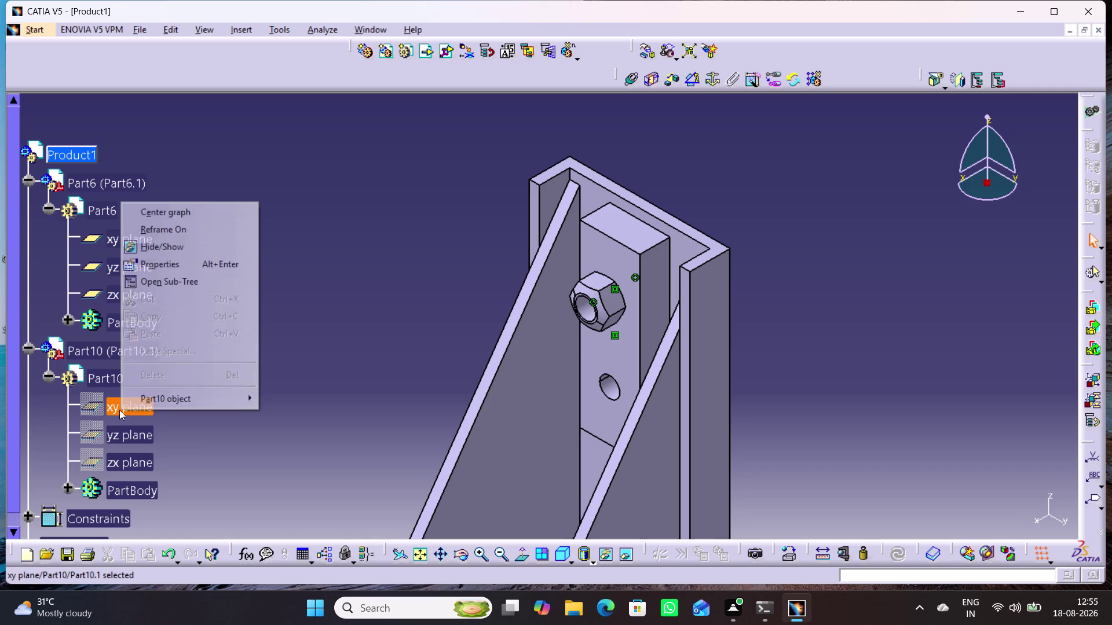
click(168, 248)
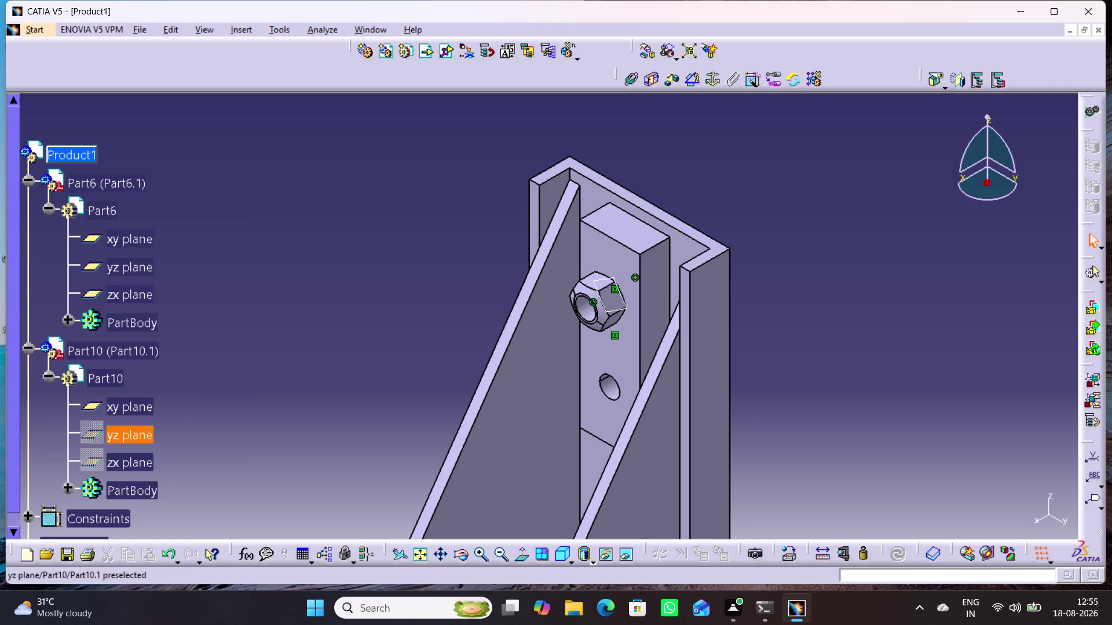
right_click(135, 434)
click(189, 269)
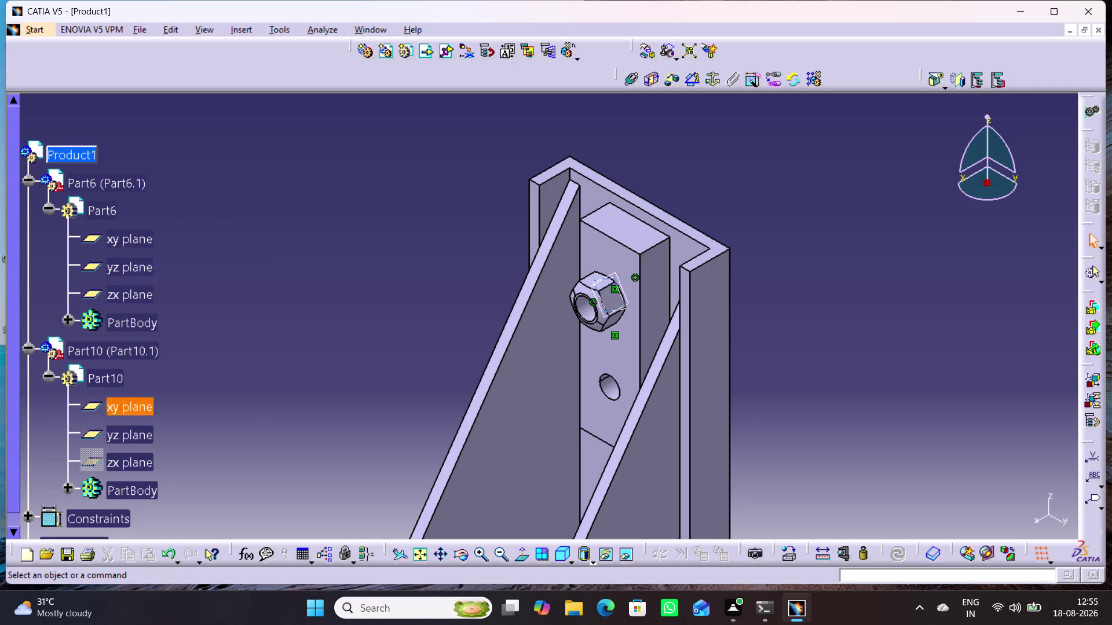
right_click(126, 459)
click(181, 293)
click(264, 352)
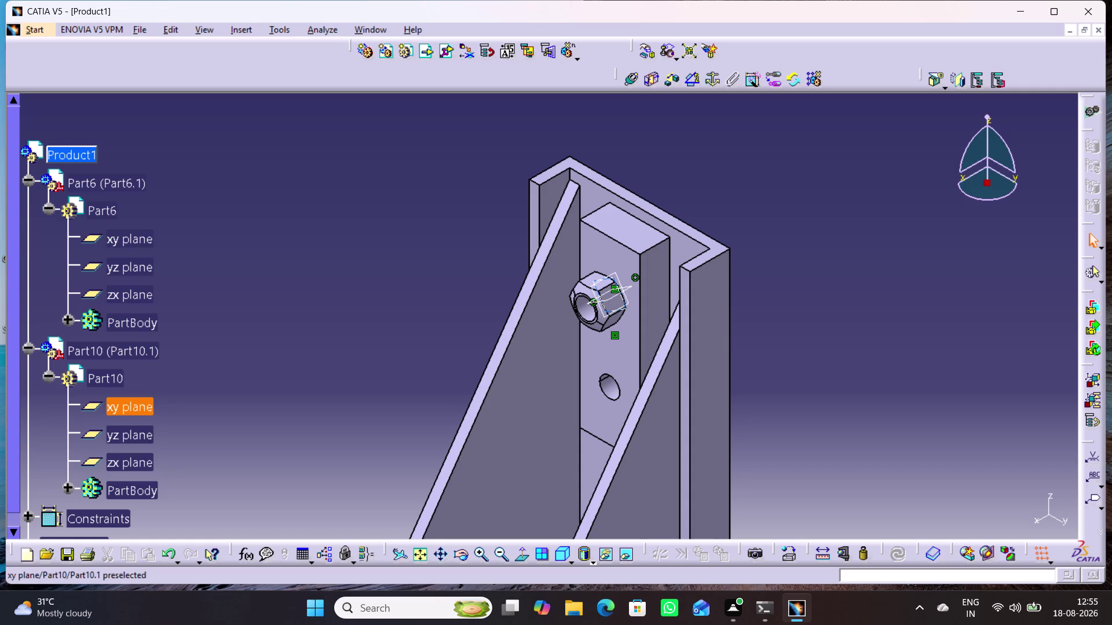
Select the yz planes of Part10 and Part6 as angle references.
click(136, 447)
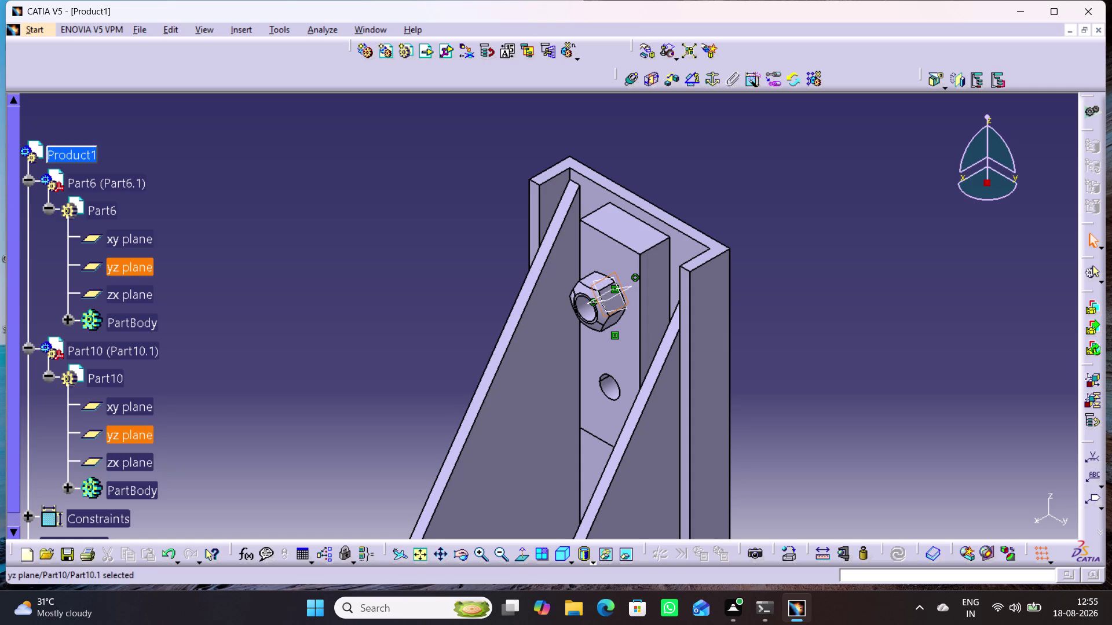
click(131, 267)
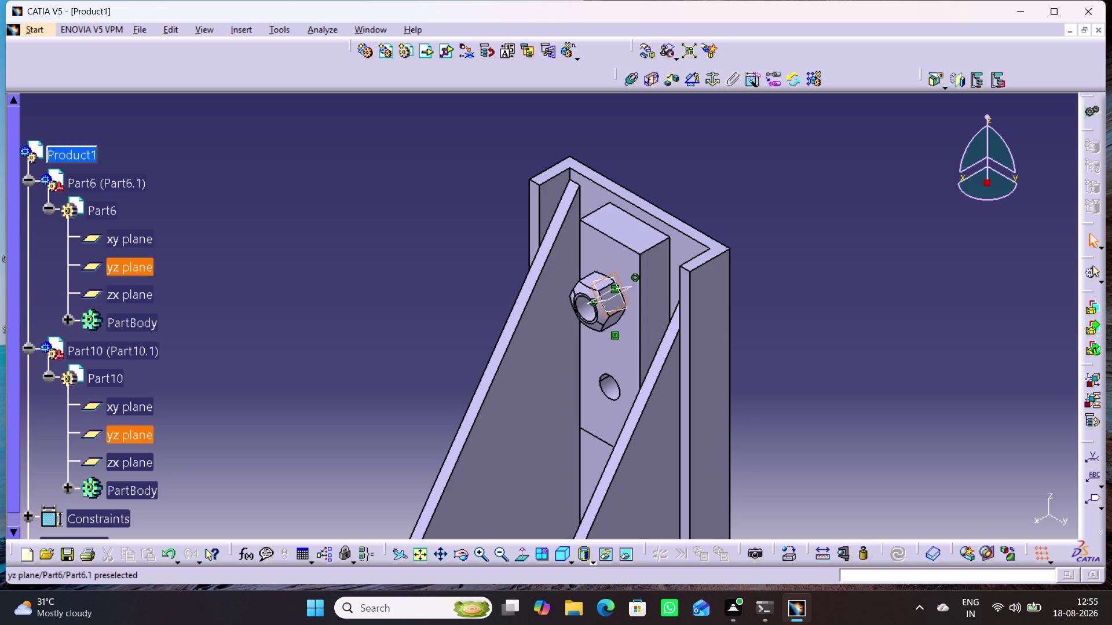
click(248, 288)
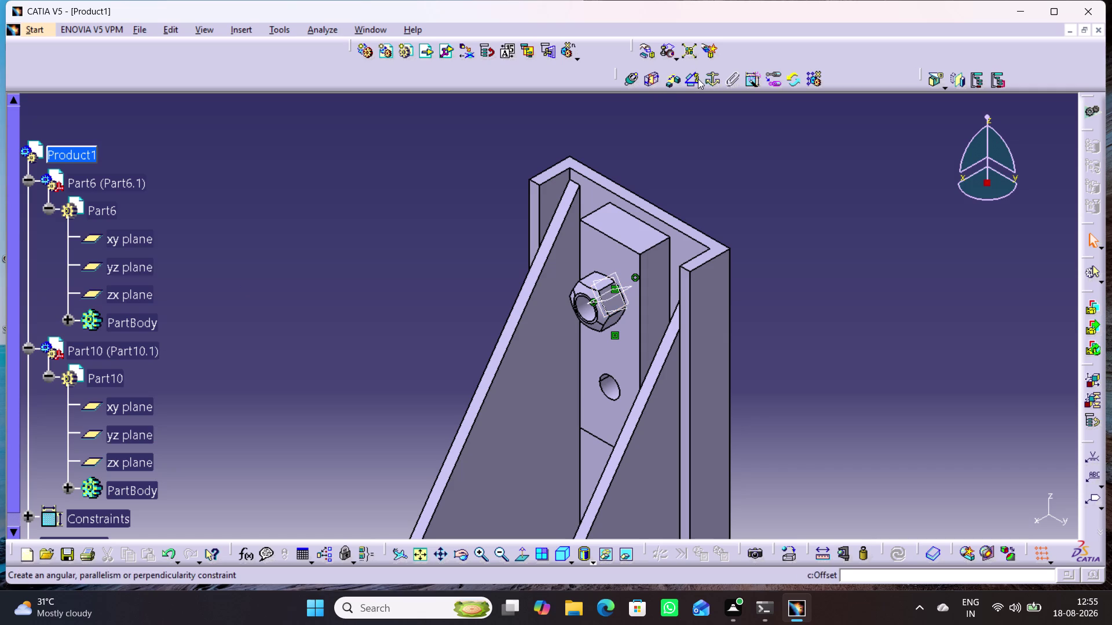
Create a 90° angle constraint between the nut's and bracket's yz planes.
click(697, 79)
click(134, 440)
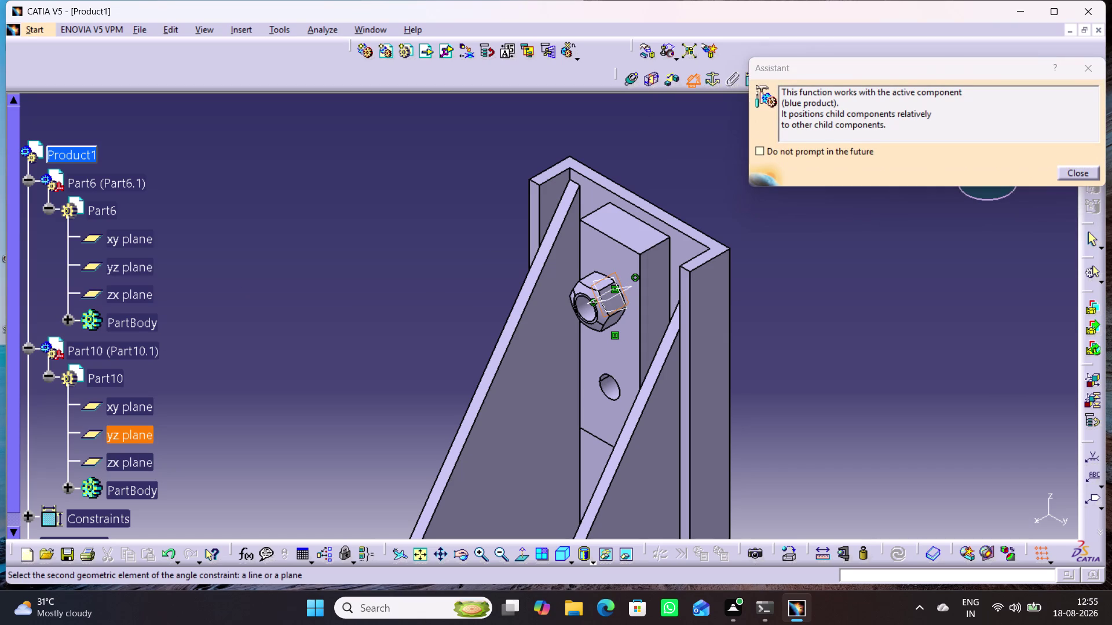
click(139, 268)
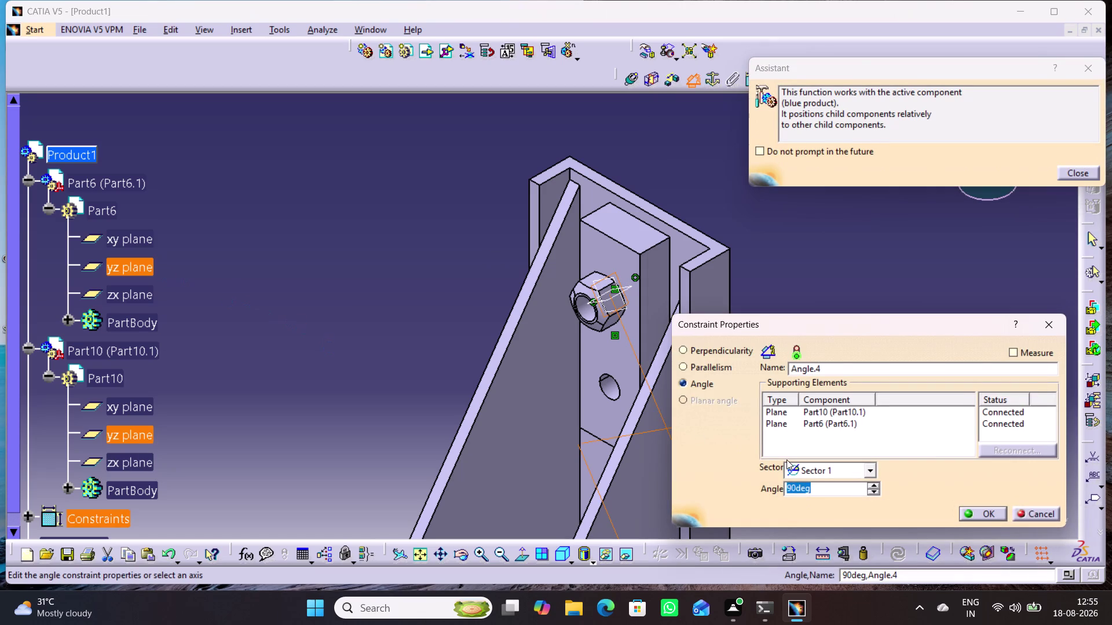
click(997, 512)
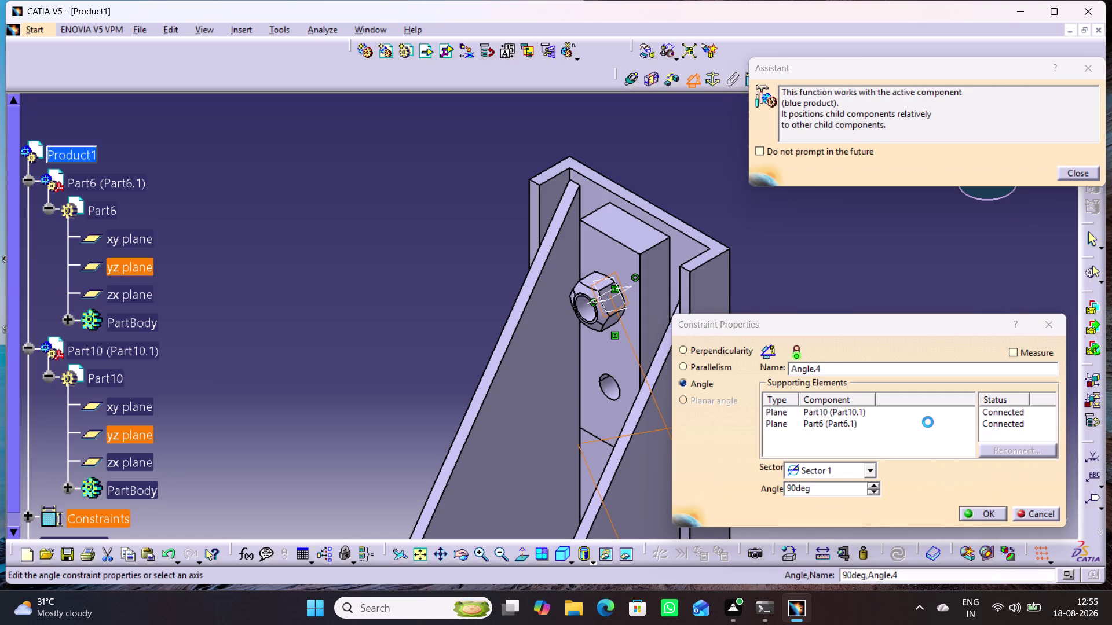
click(911, 432)
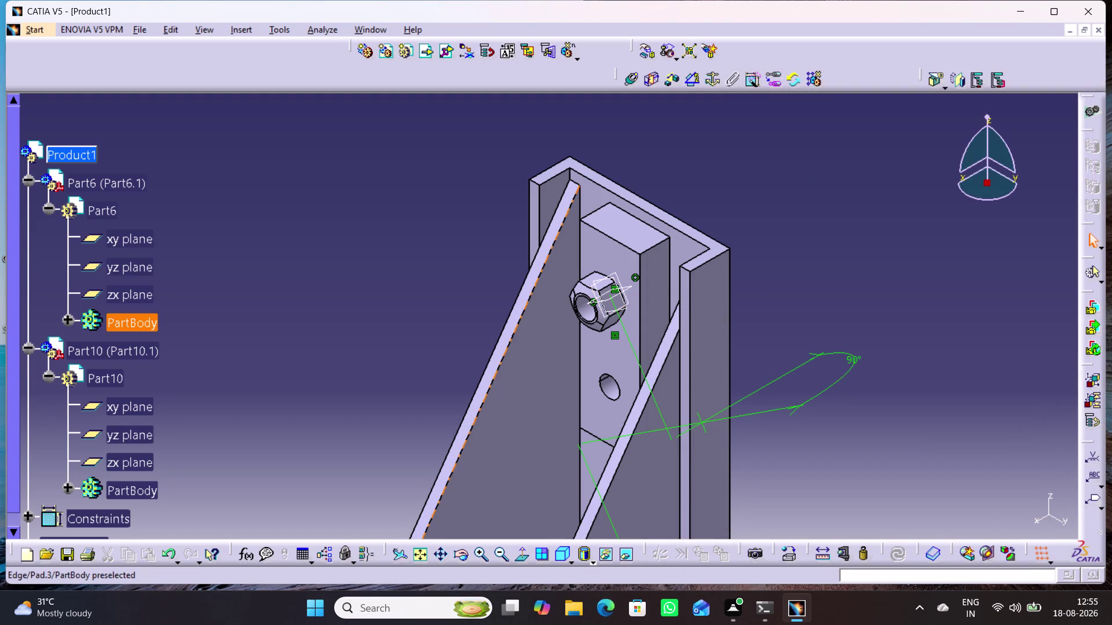
Hide Part10's three reference planes and collapse its tree branch.
click(132, 406)
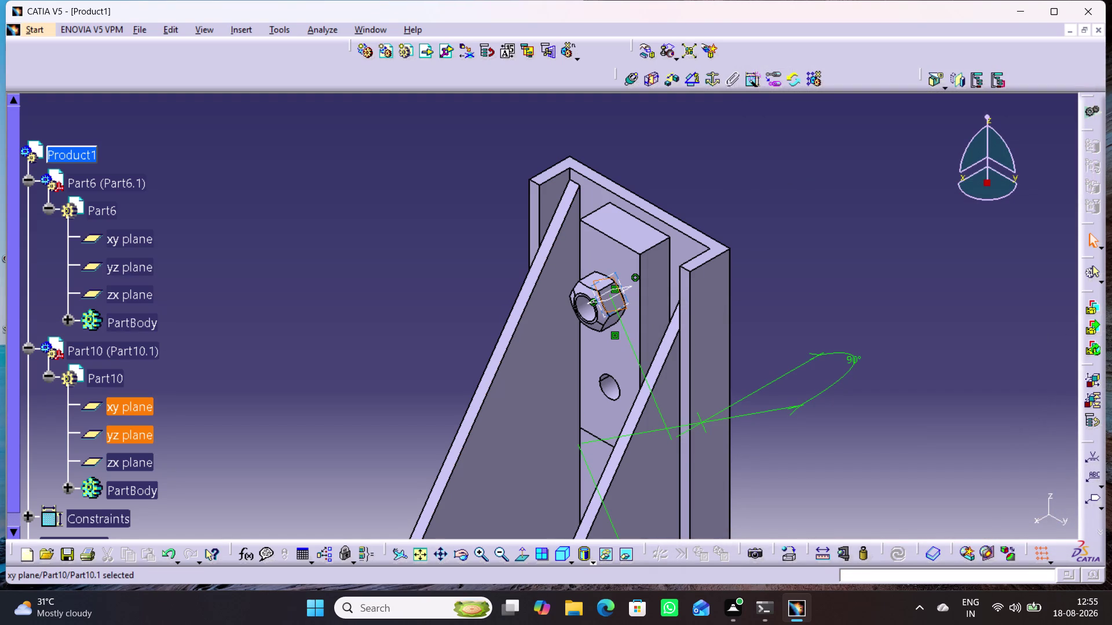
click(128, 429)
click(125, 456)
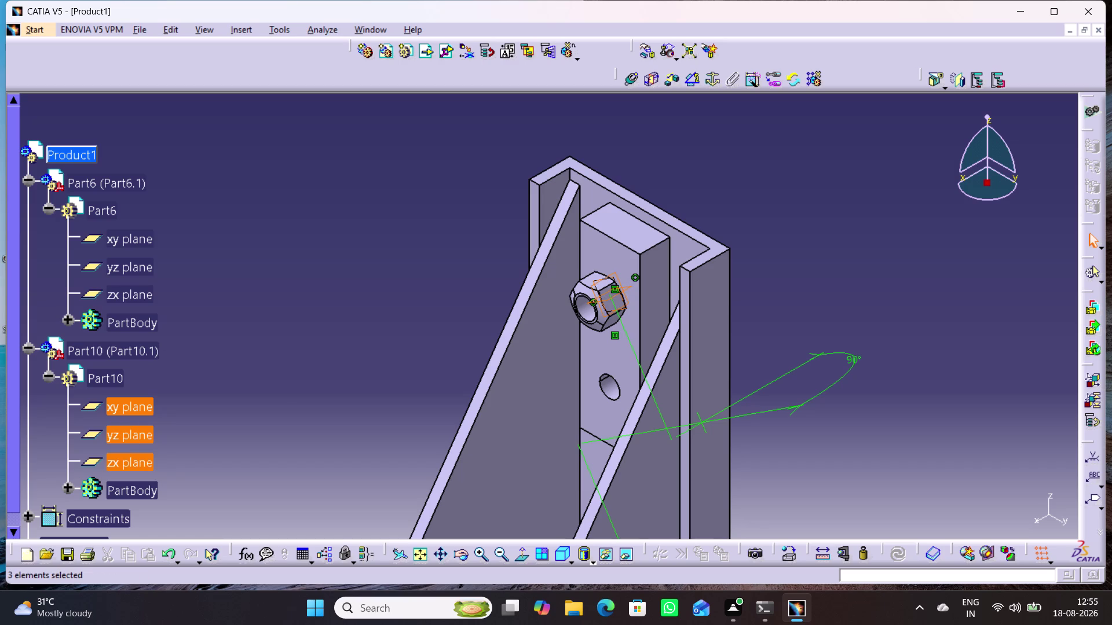
right_click(142, 407)
click(202, 243)
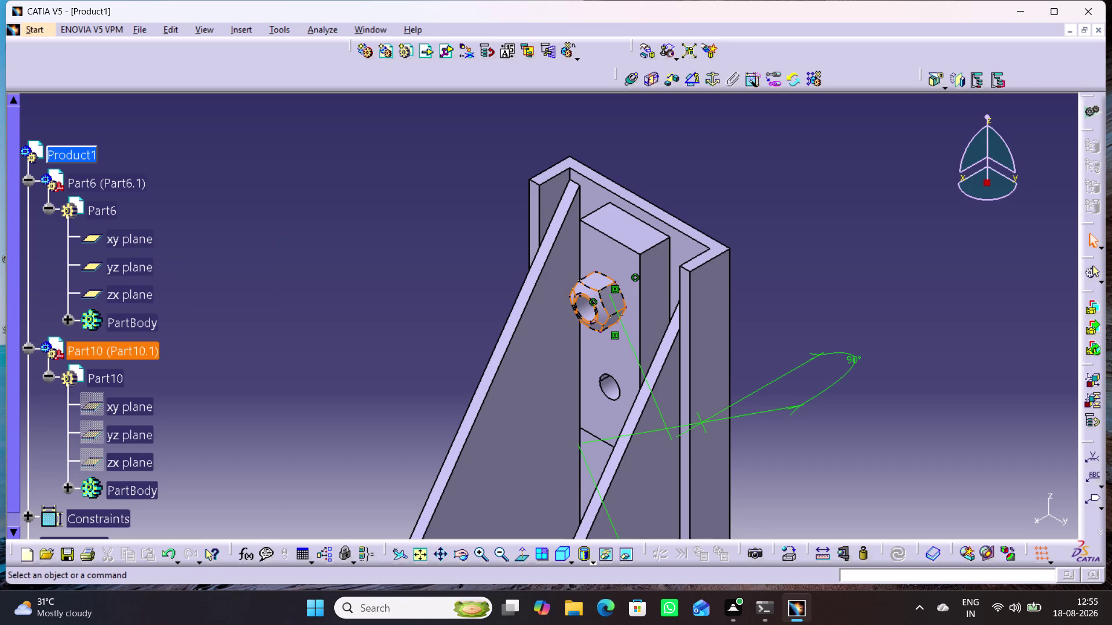
click(29, 349)
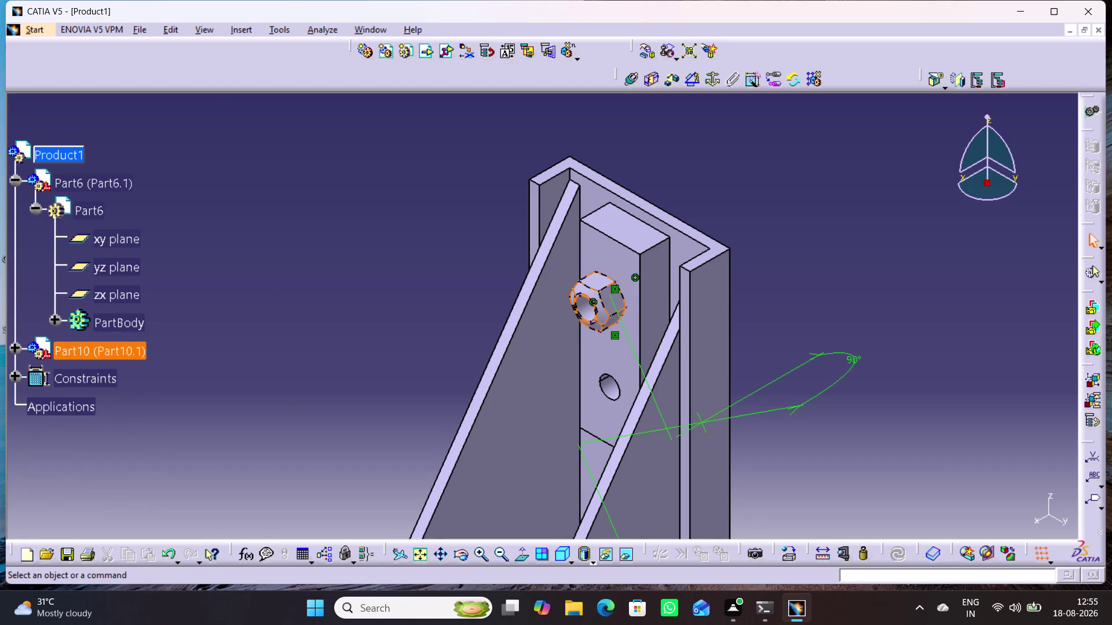
right_click(81, 358)
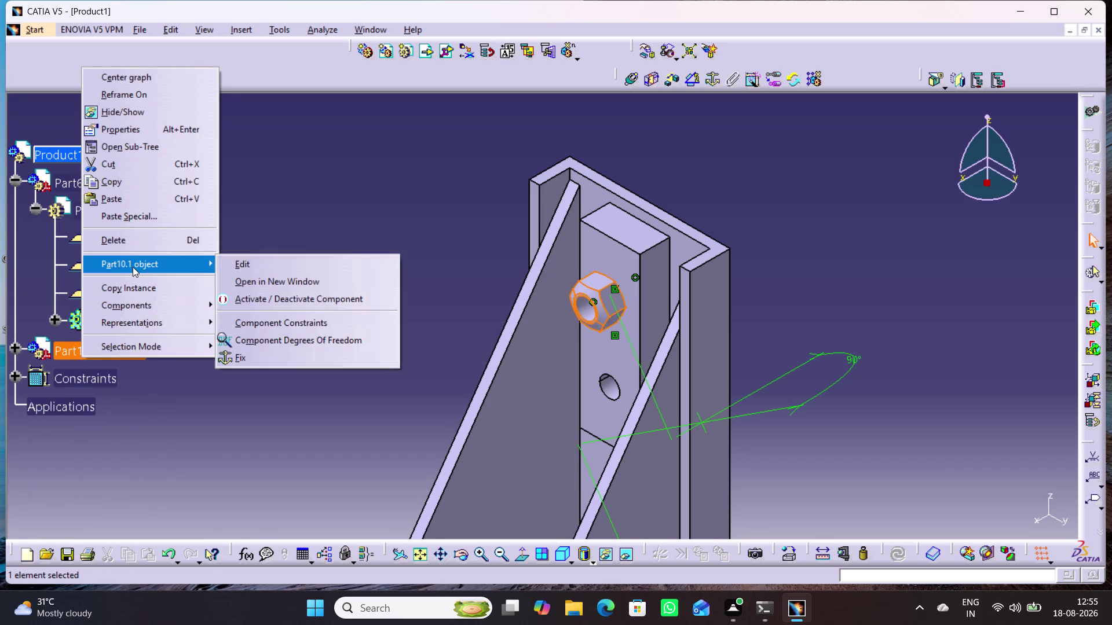
click(268, 346)
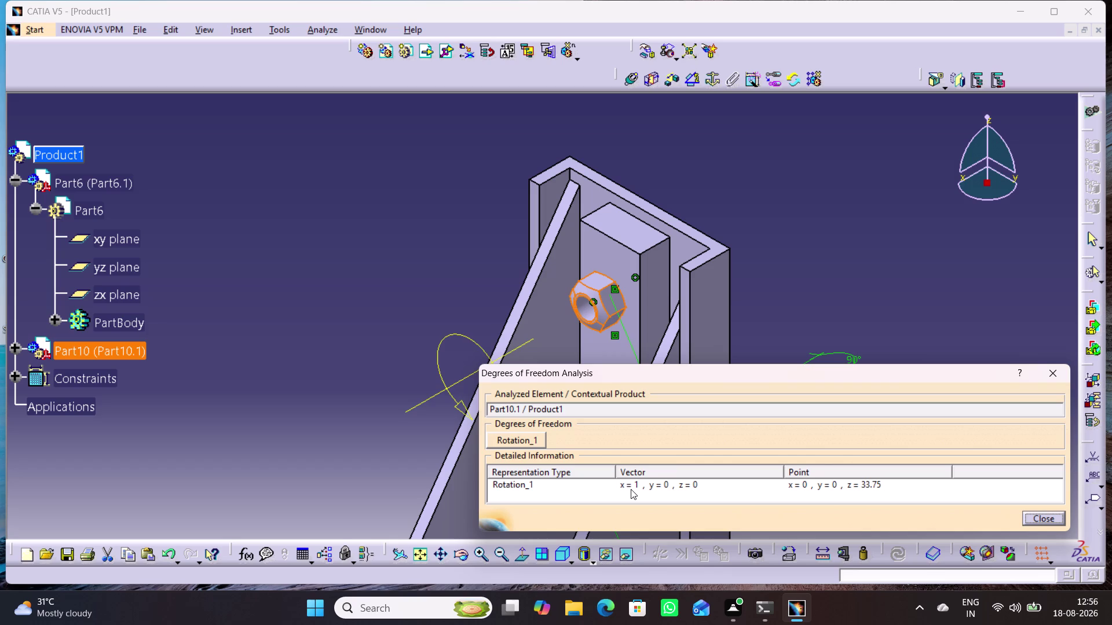
click(1061, 370)
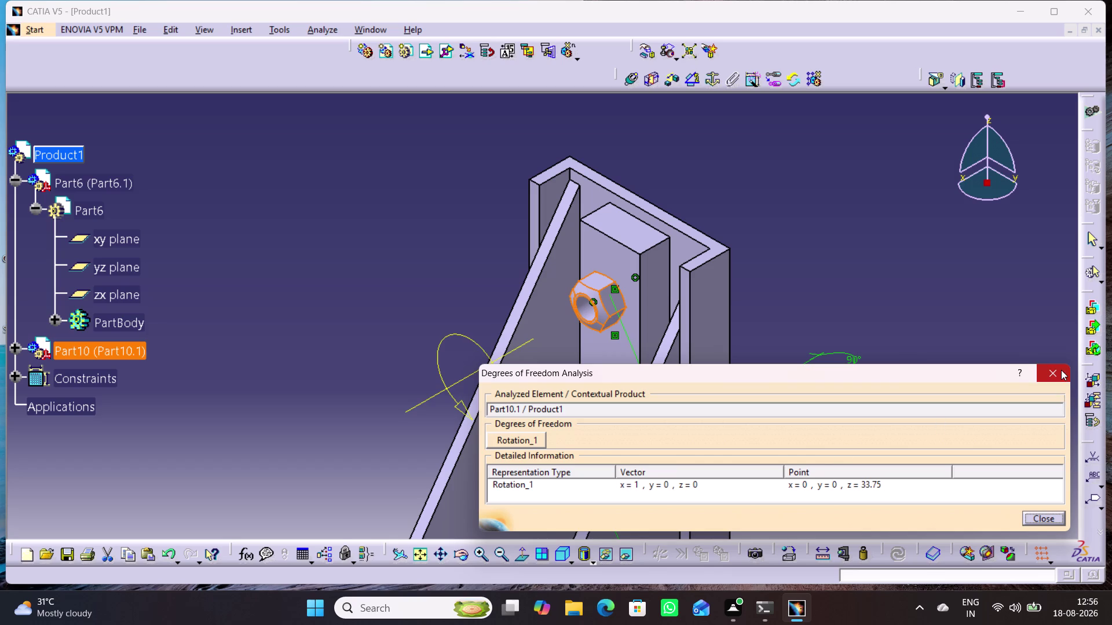
click(929, 337)
middle_drag(795, 465, 860, 318)
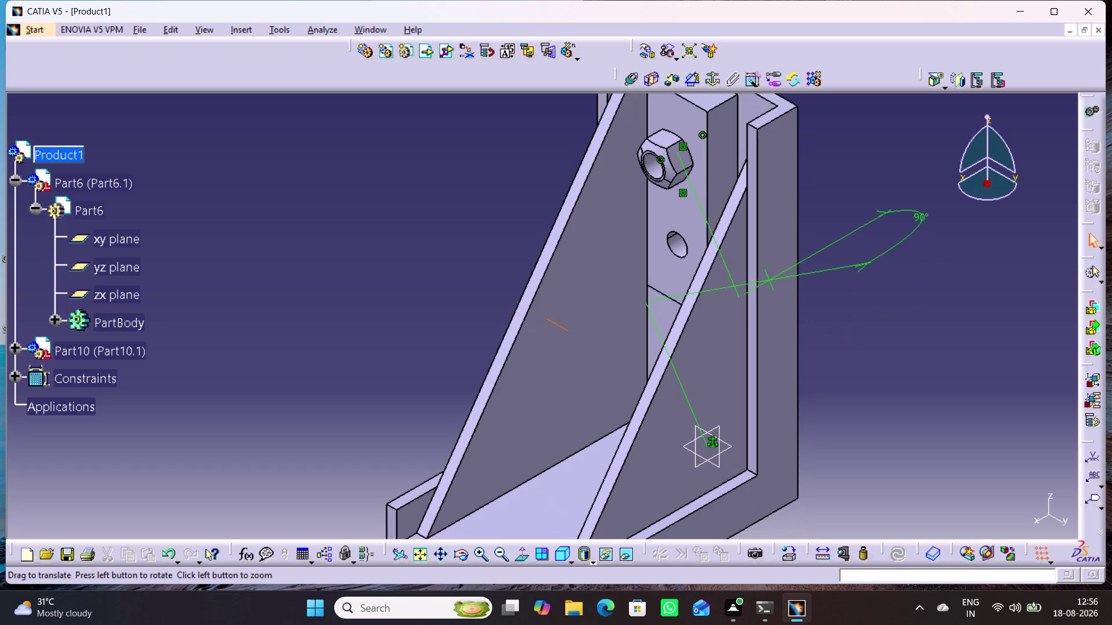
Check Part6.1's component degrees of freedom and dismiss the no-freedom message.
middle_drag(847, 344, 780, 557)
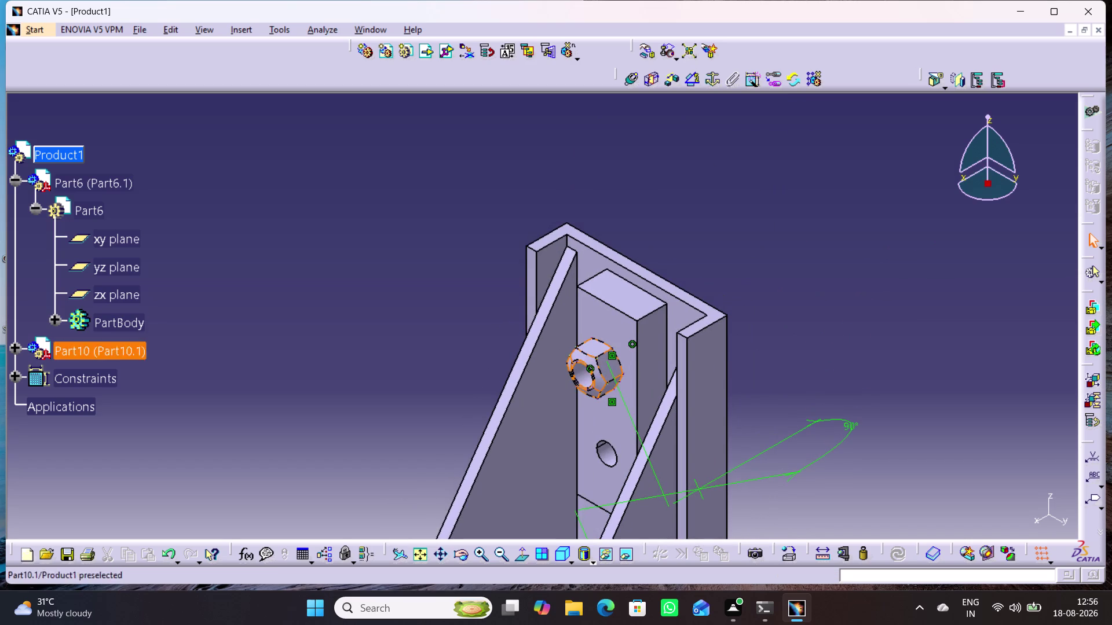
right_click(97, 185)
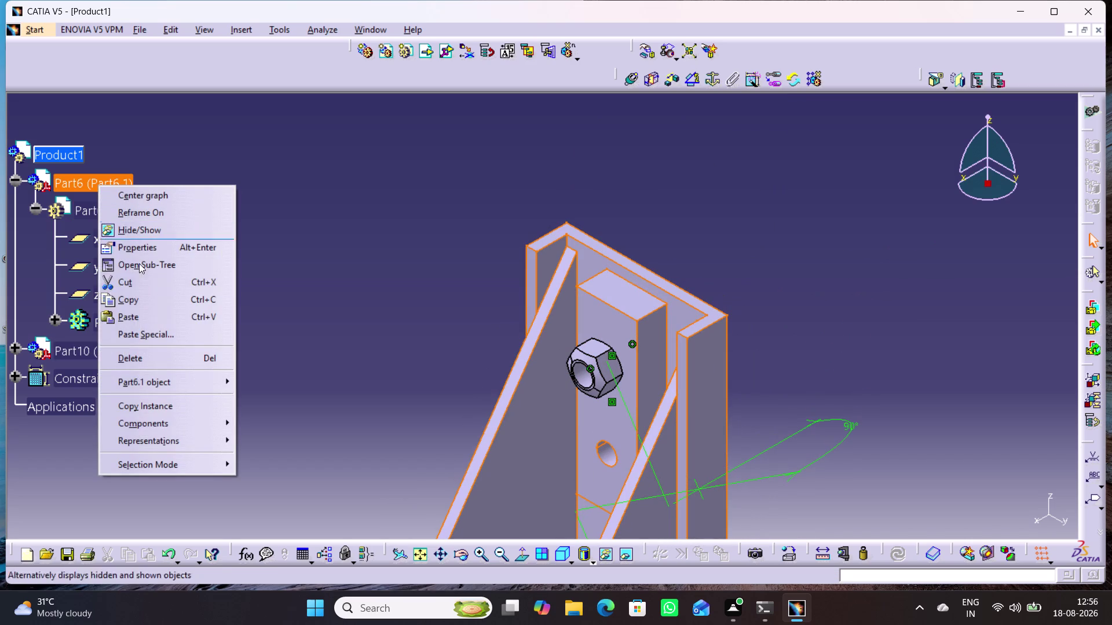
click(149, 383)
click(313, 458)
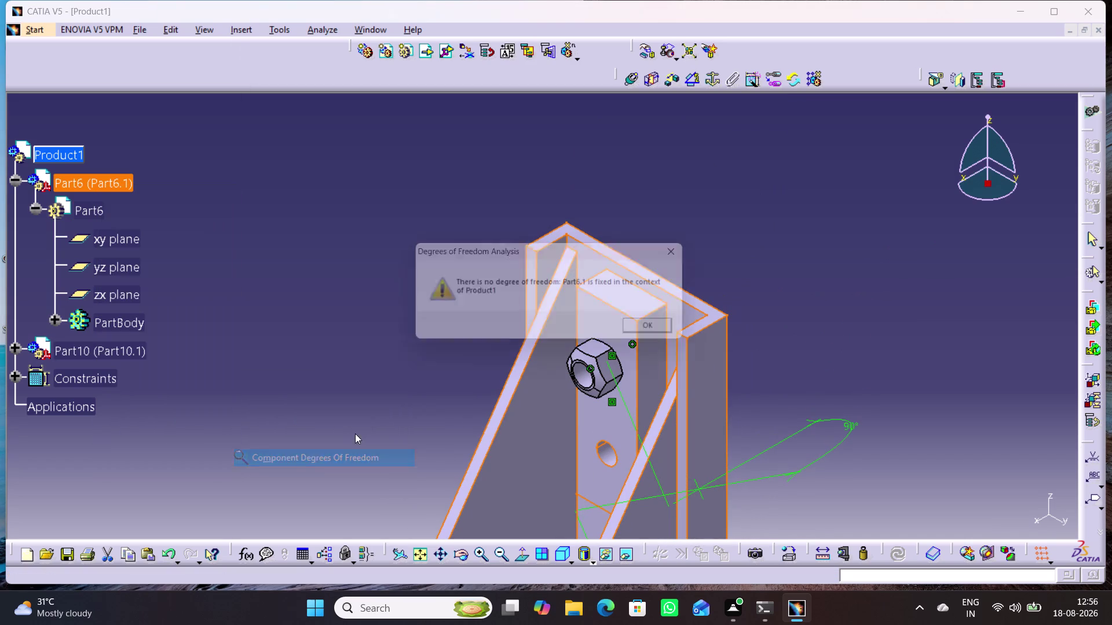
click(674, 327)
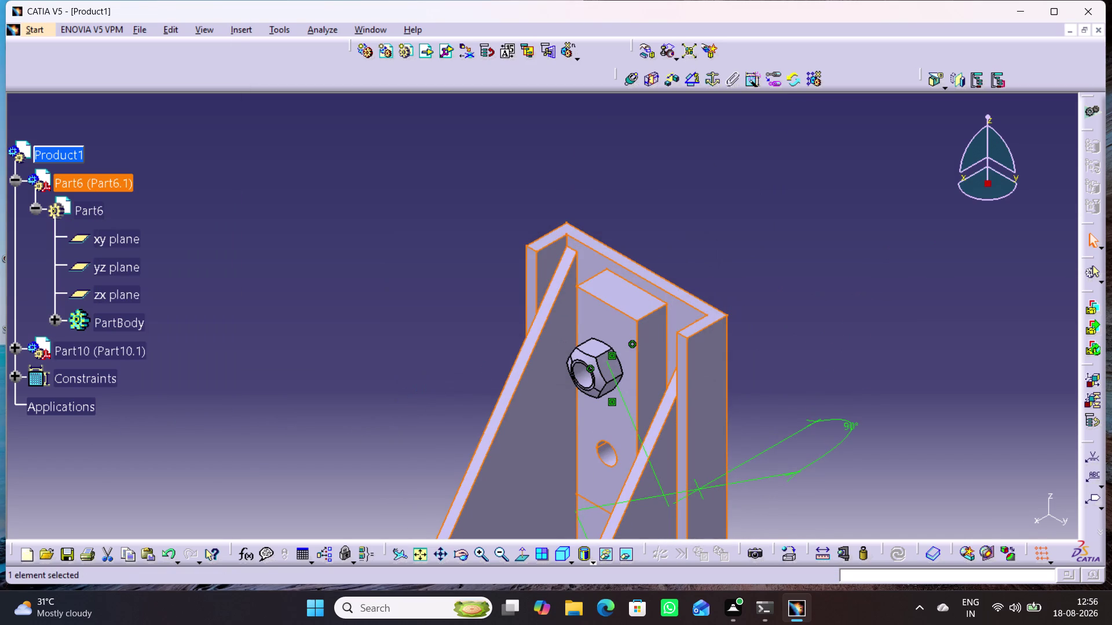
Drag the Angle.4 90° label to a new position.
middle_drag(397, 436, 395, 360)
drag(607, 290, 612, 313)
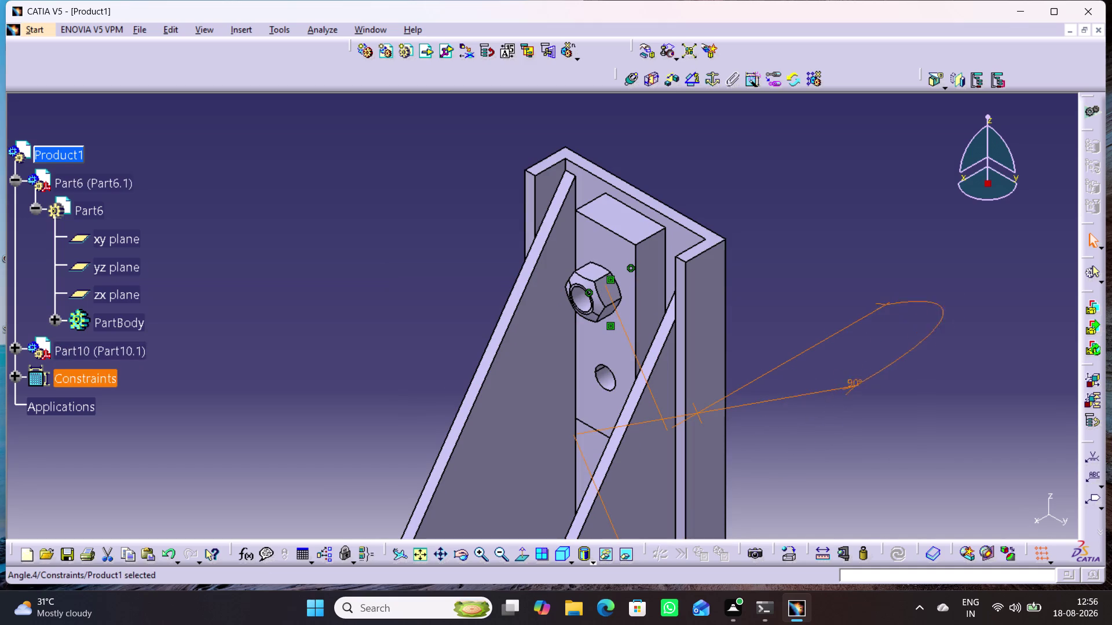
drag(612, 313, 639, 270)
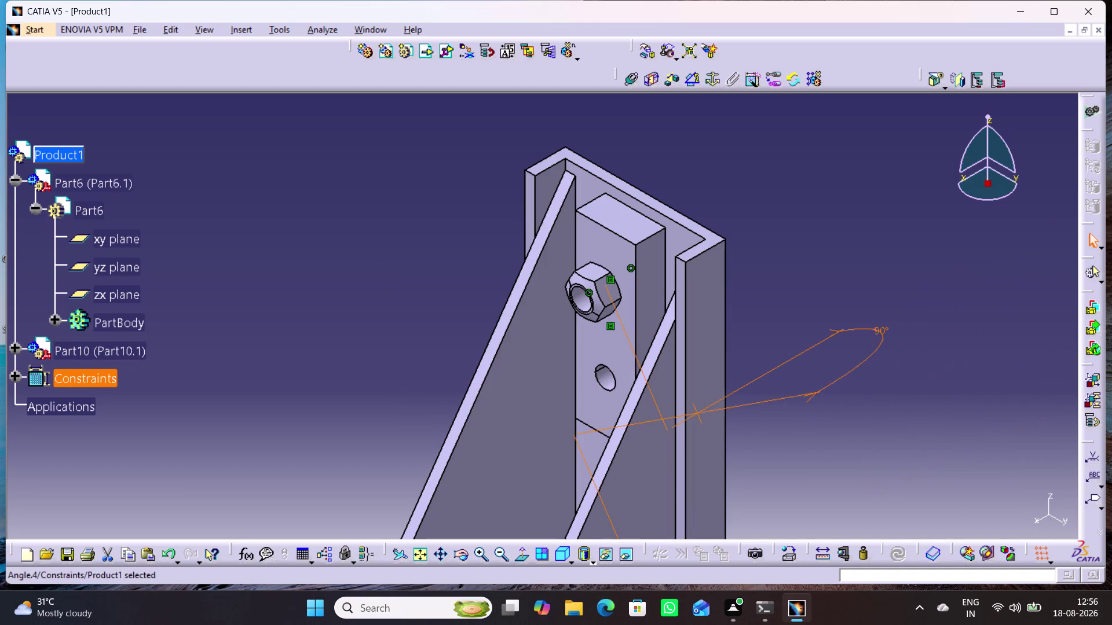
drag(639, 270, 639, 304)
click(840, 329)
Change the Angle.4 constraint value from 90° to 0°.
double_click(884, 366)
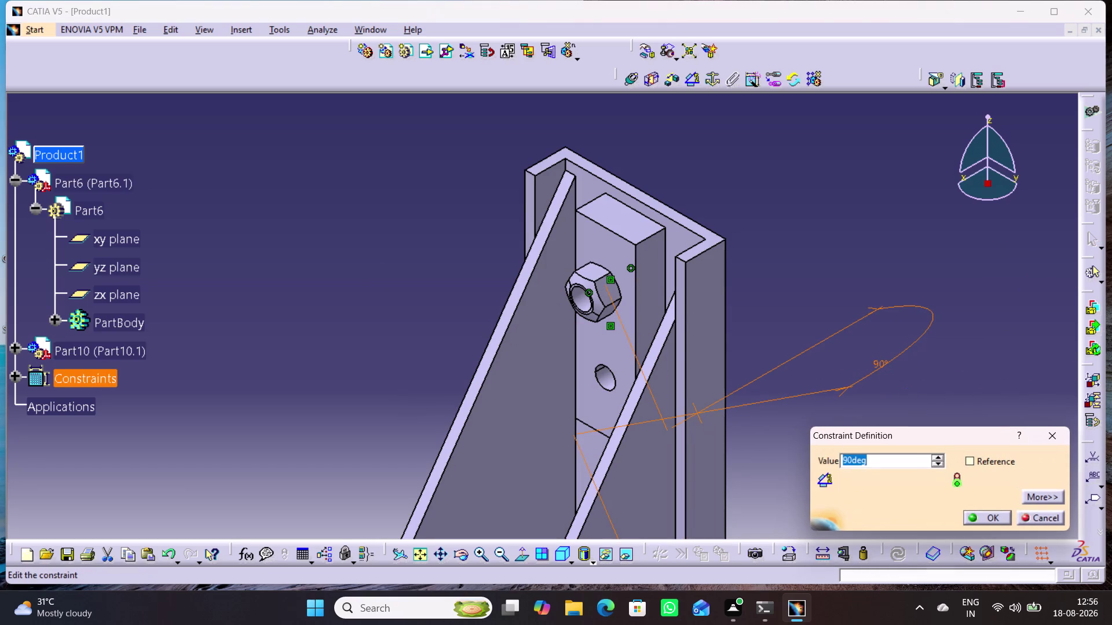
key(0)
key(Return)
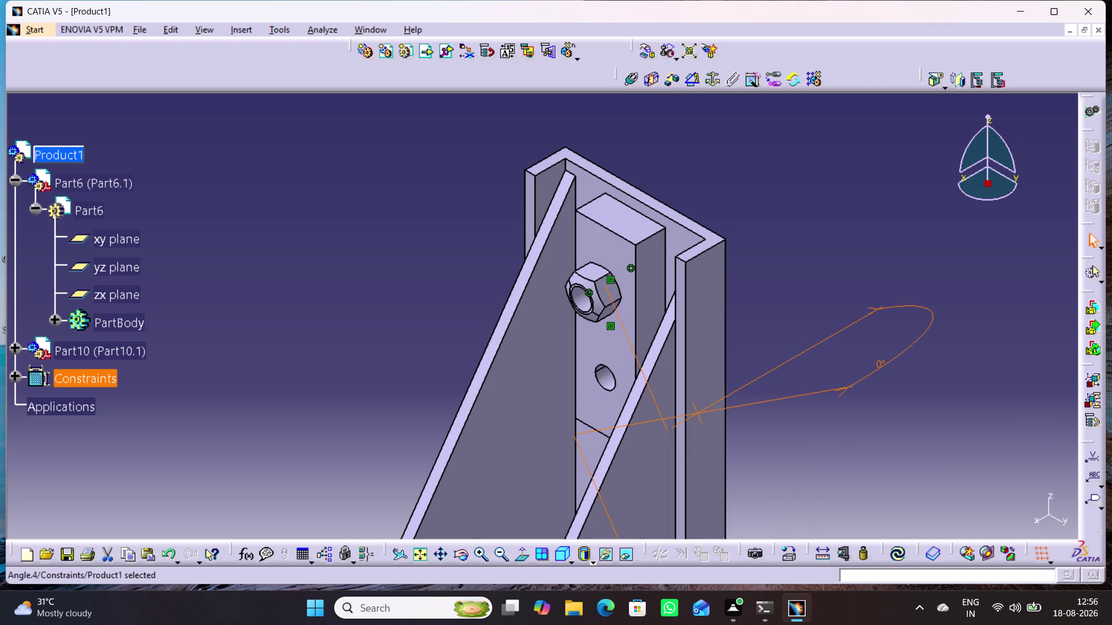
click(927, 421)
right_click(883, 368)
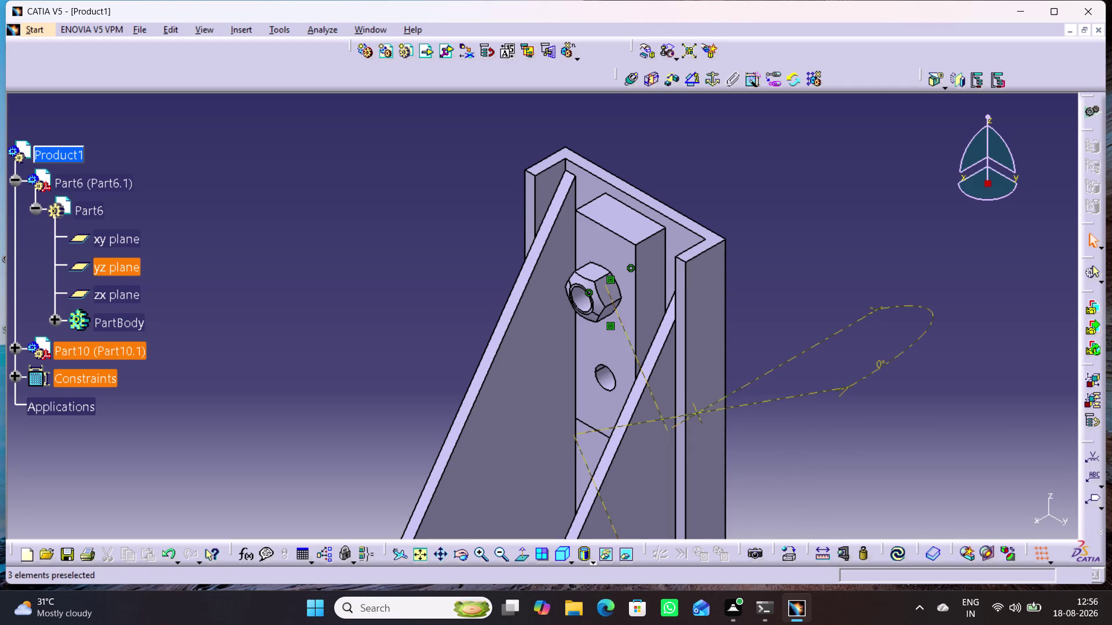
click(926, 319)
click(904, 458)
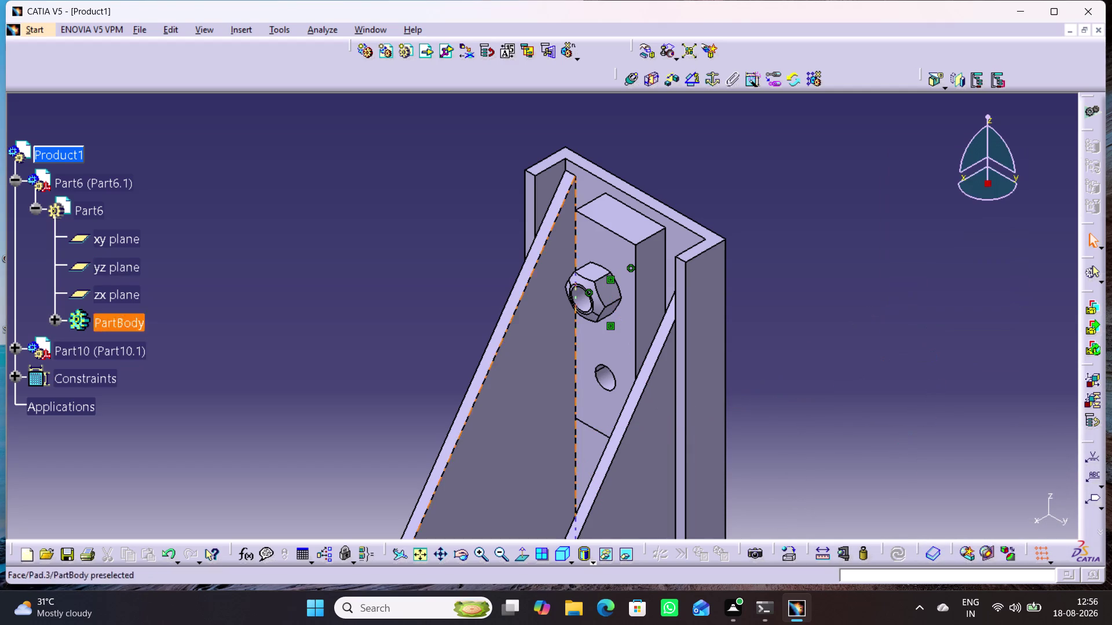
right_click(97, 354)
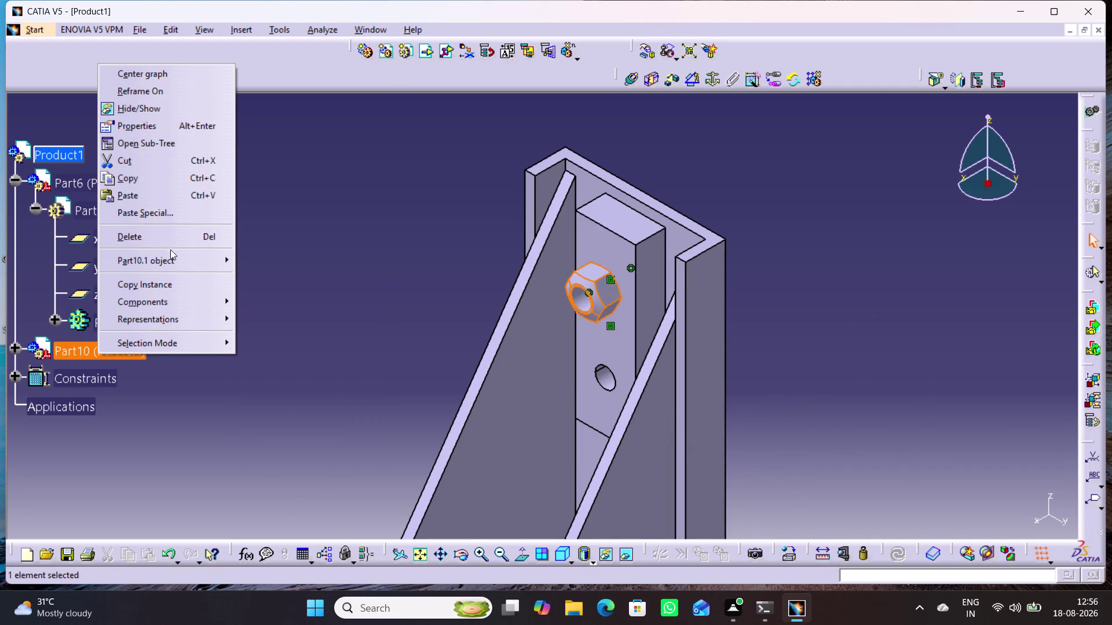
Re-check the nut's degrees of freedom, showing one free rotation about X.
click(257, 331)
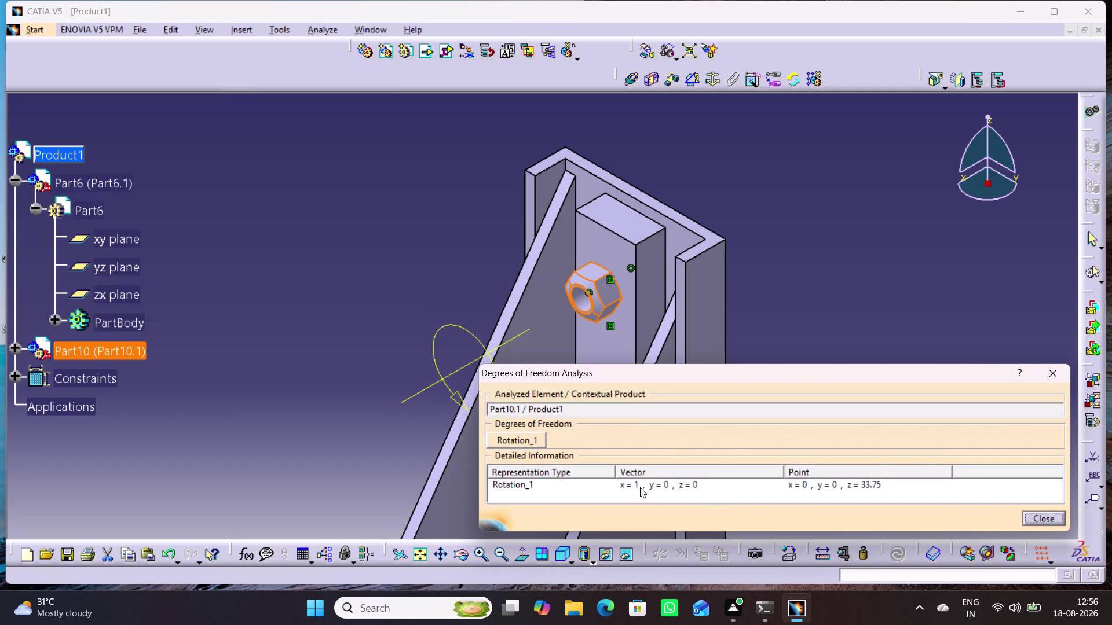
click(1051, 377)
click(892, 366)
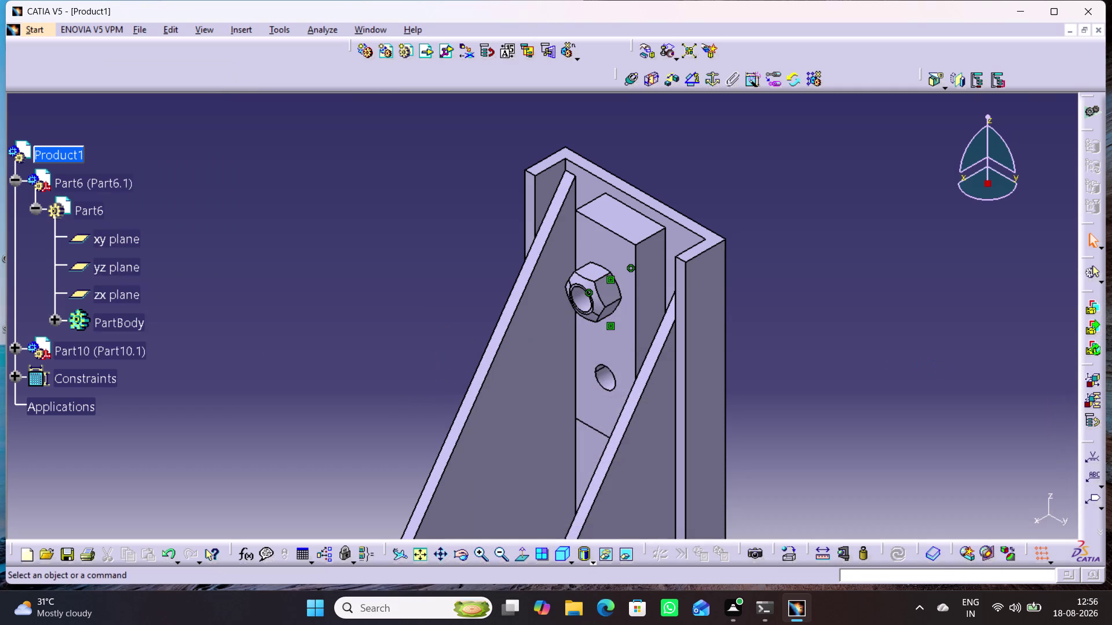
Drag the nut into place at the upper hole and expand Part10's planes.
drag(606, 299, 611, 279)
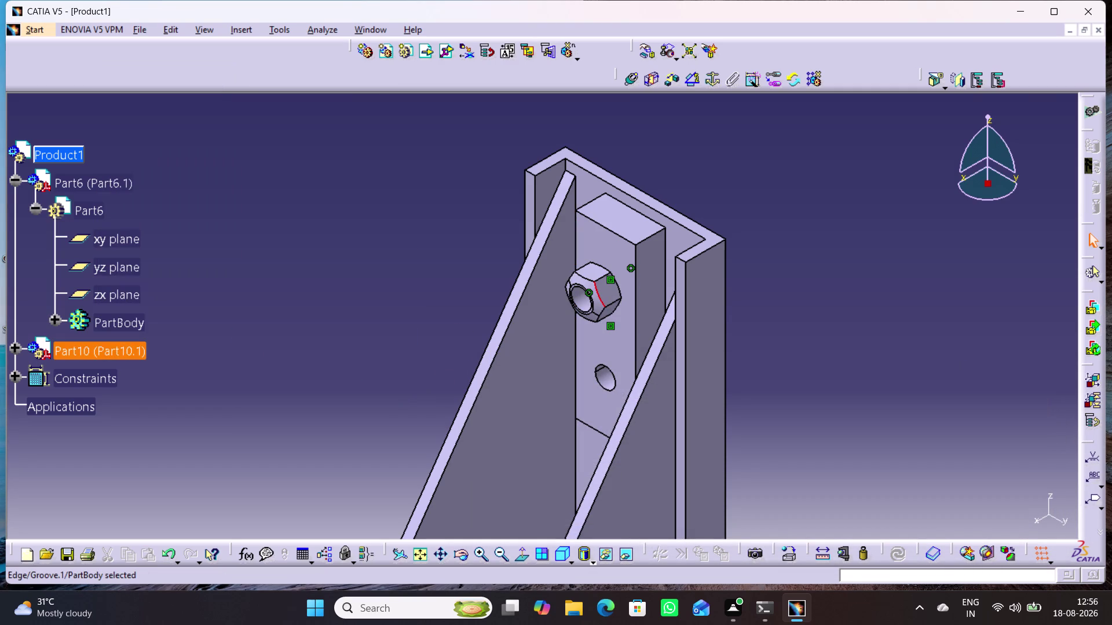
drag(611, 278, 633, 306)
click(828, 333)
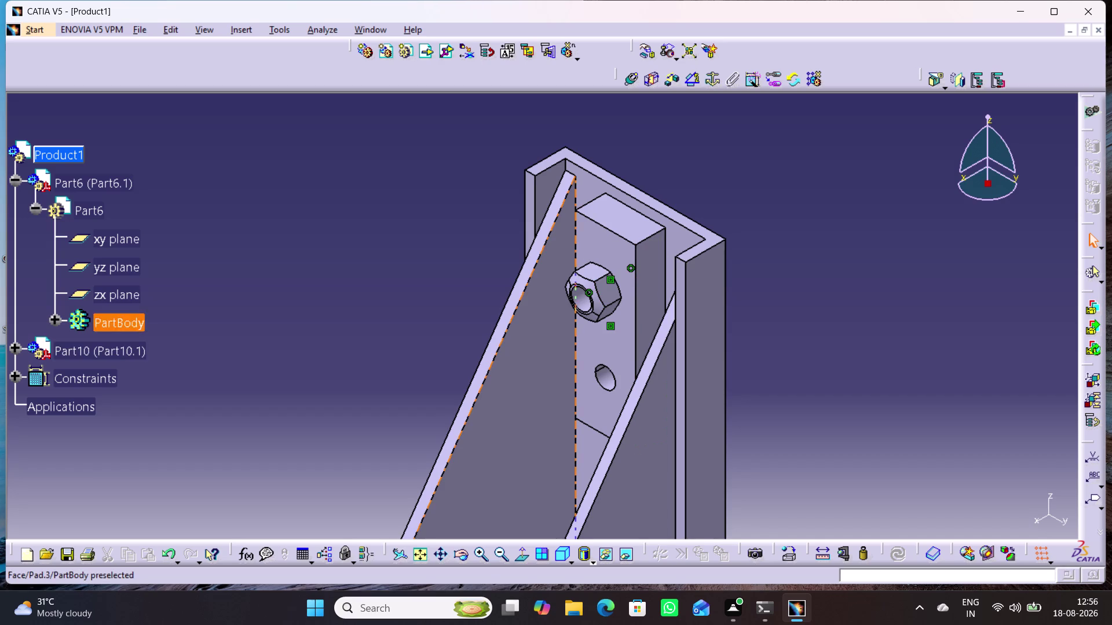
drag(199, 311, 202, 317)
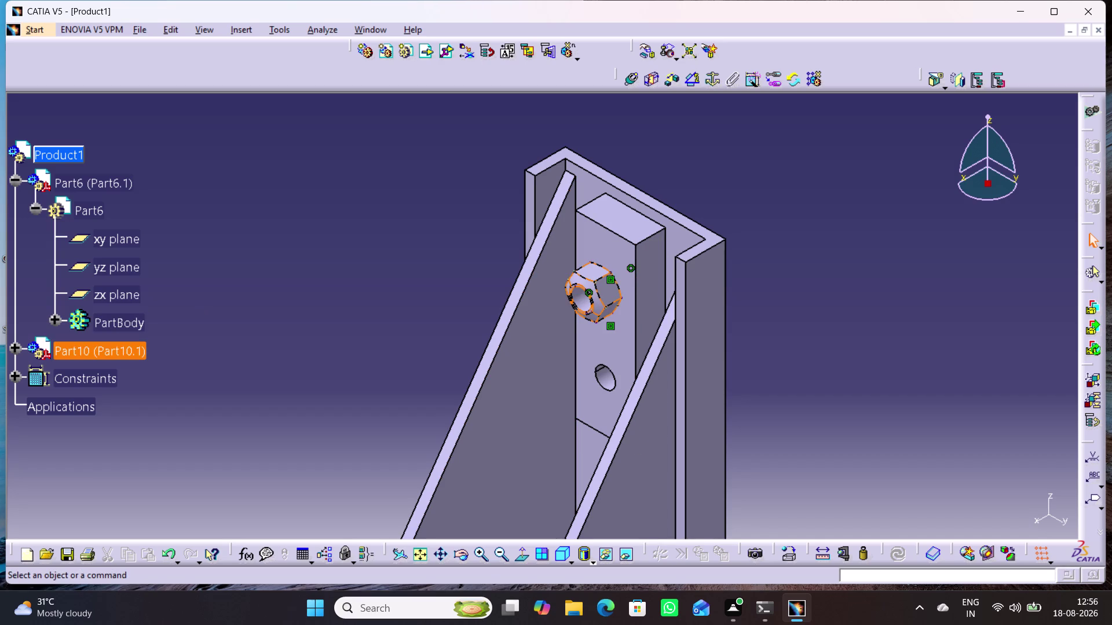
click(15, 349)
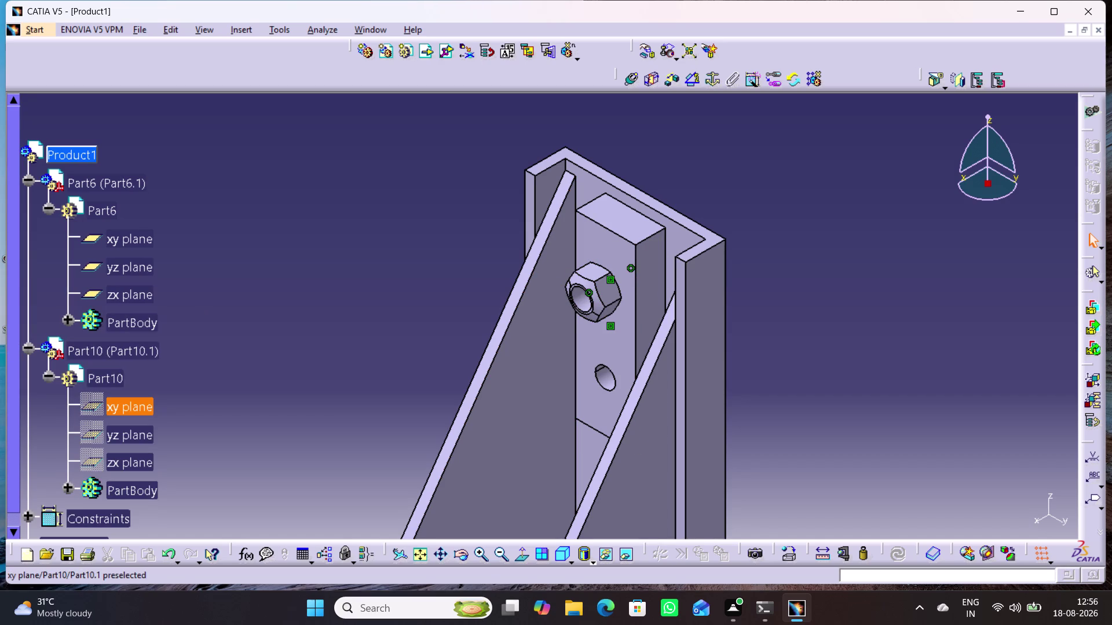
Create Angle.5 at 90deg between Part10's xy plane and Part6's xy plane.
click(136, 410)
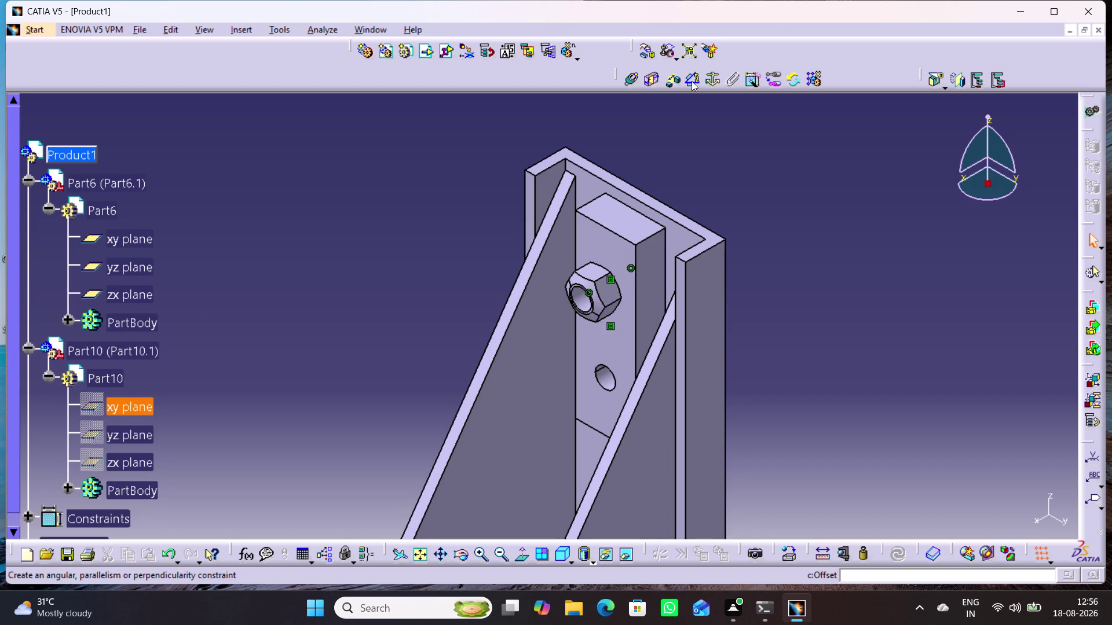
click(696, 81)
click(134, 242)
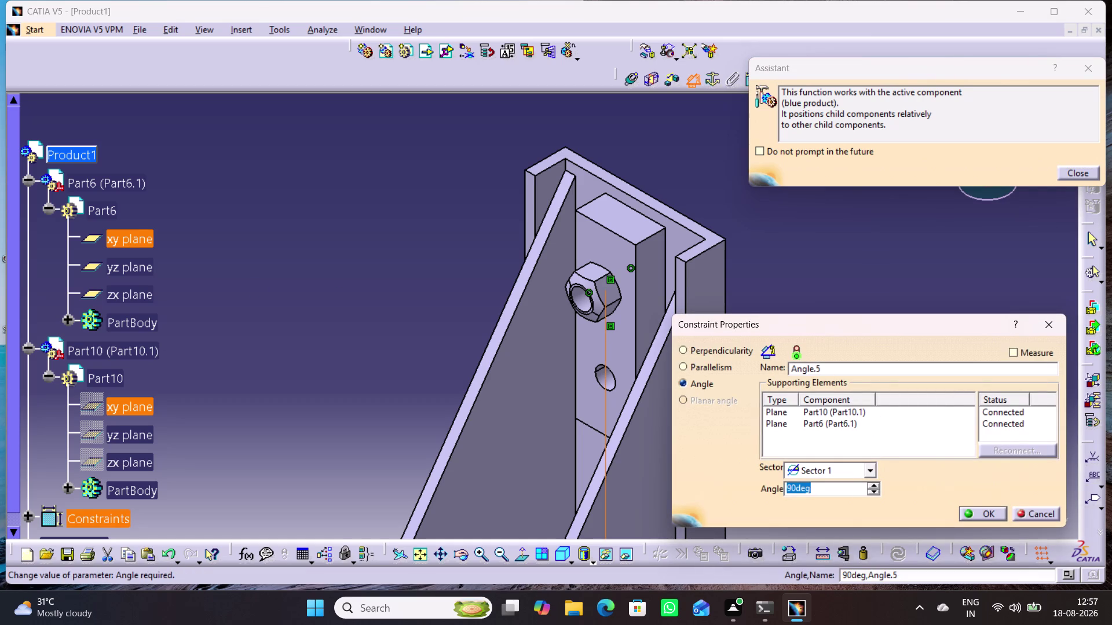
click(973, 517)
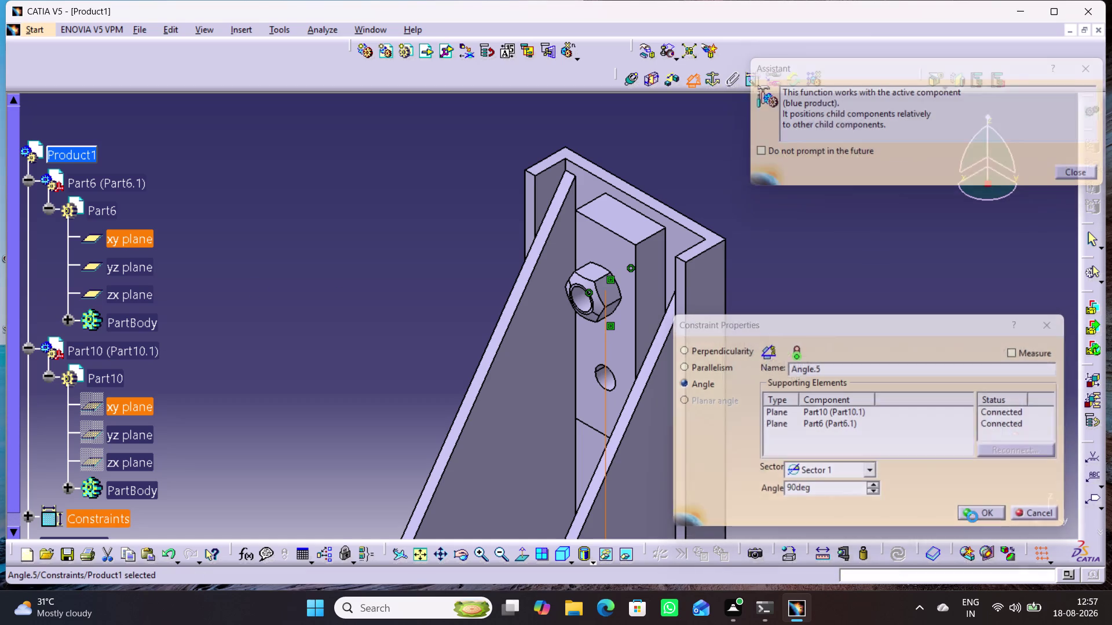
click(861, 416)
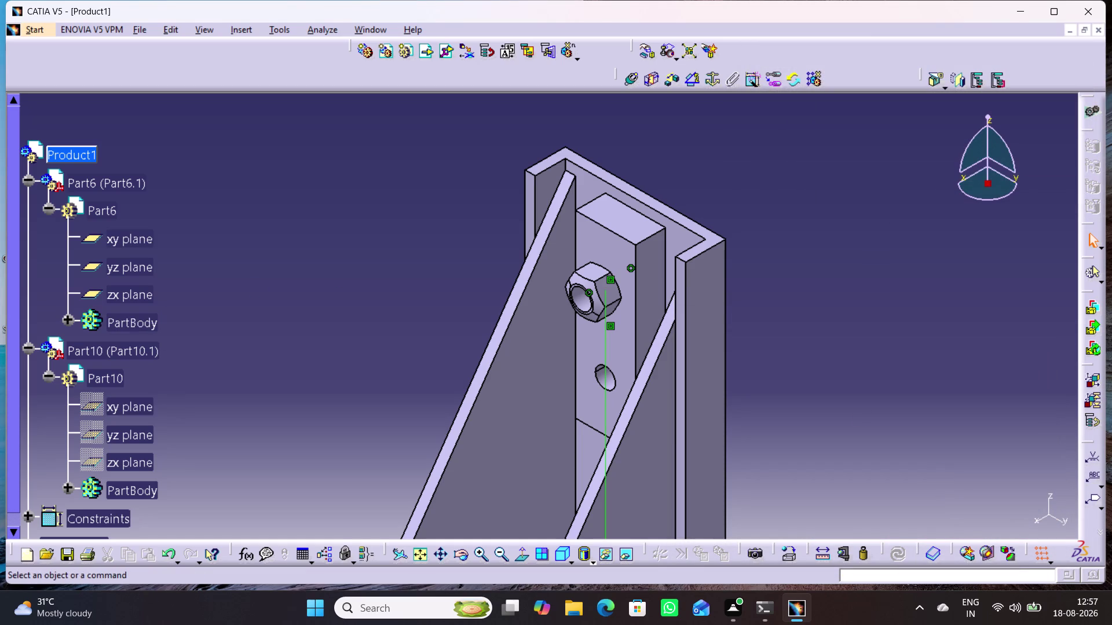
right_click(139, 352)
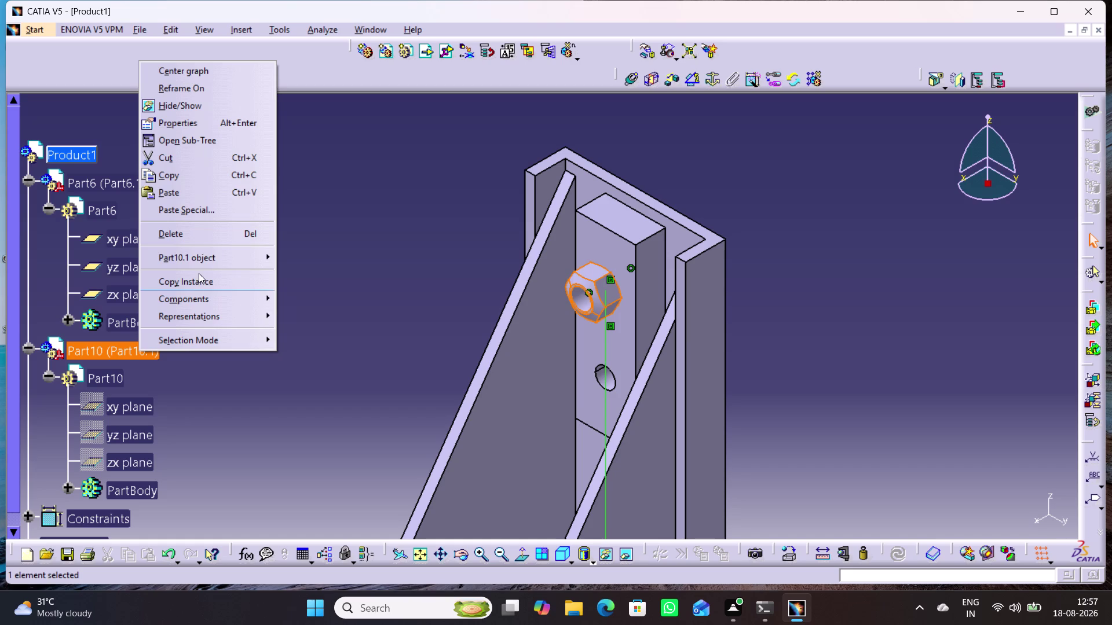
Review the nut's remaining degrees of freedom and close the report.
click(343, 337)
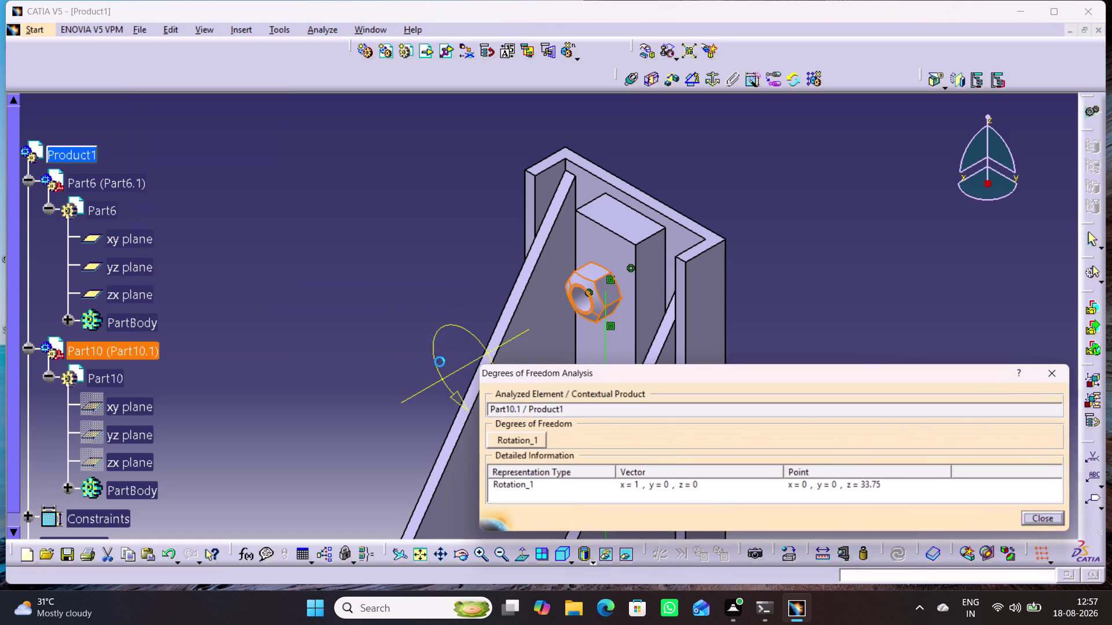
click(1047, 374)
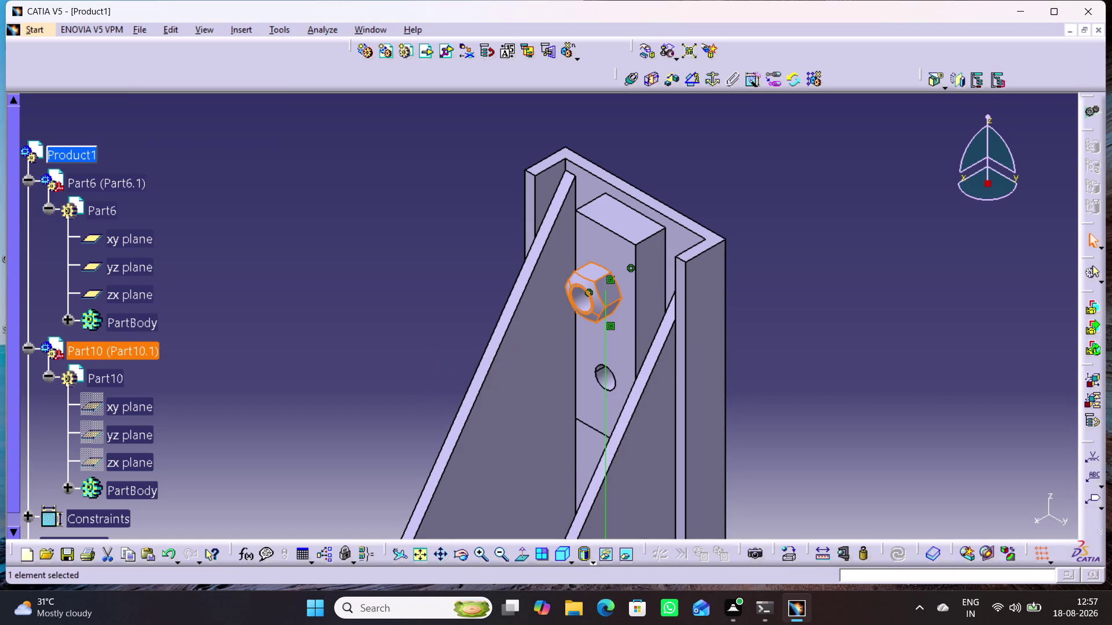
click(849, 391)
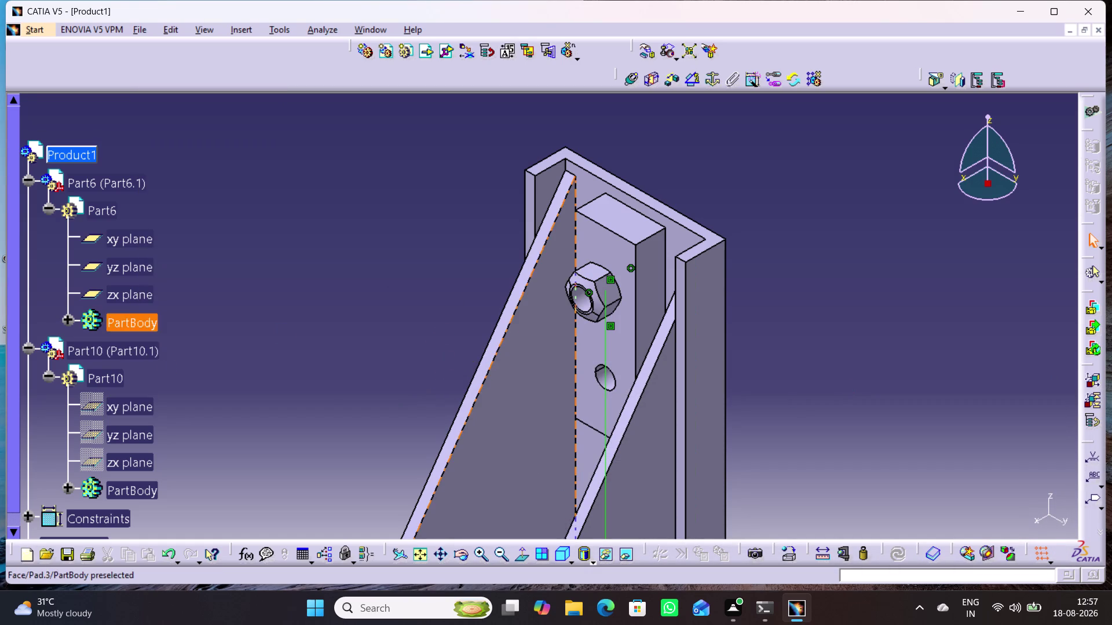
Delete the Angle.5 angle constraint.
middle_drag(803, 457, 805, 436)
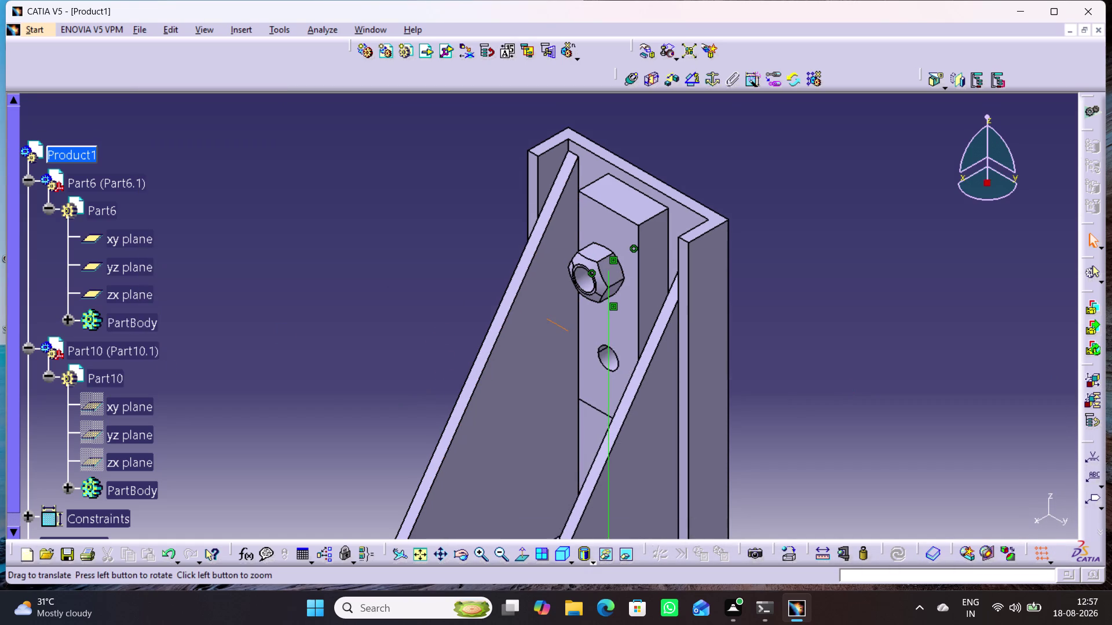
middle_drag(804, 436, 845, 316)
right_click(652, 461)
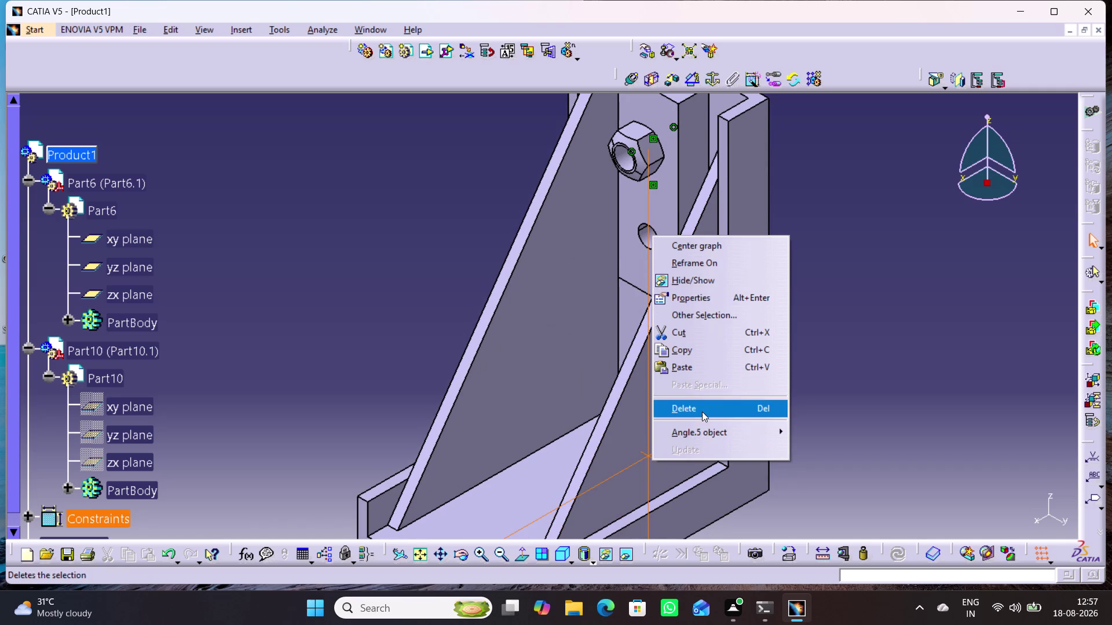
click(702, 412)
click(817, 429)
Create Angle.6 at 90° between Part10's yz plane and Part6's xy plane.
middle_drag(811, 425, 794, 506)
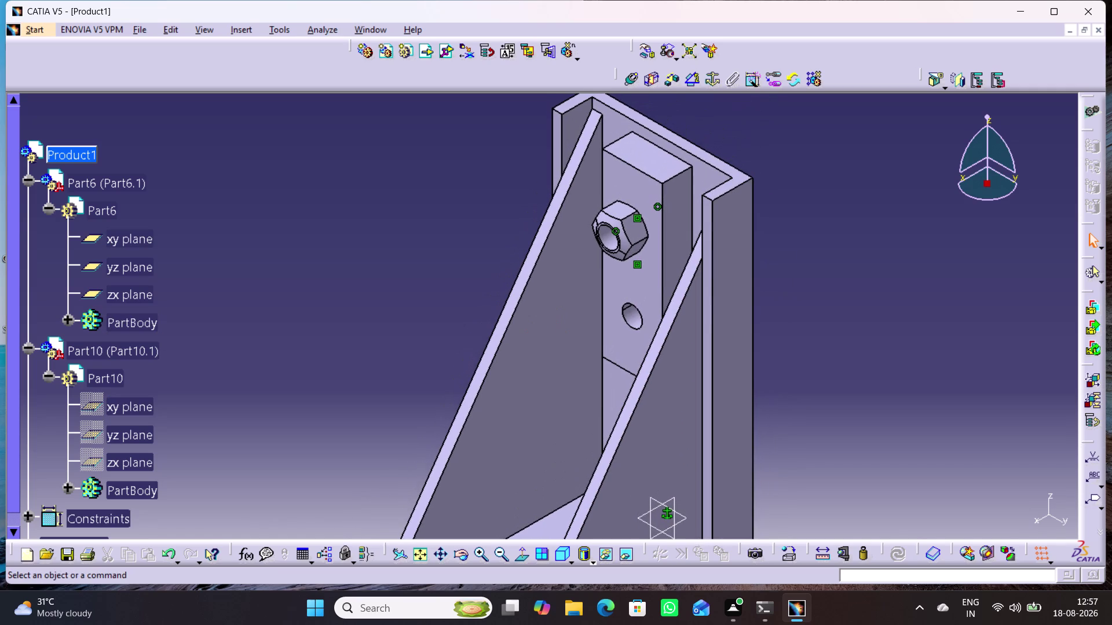
click(124, 429)
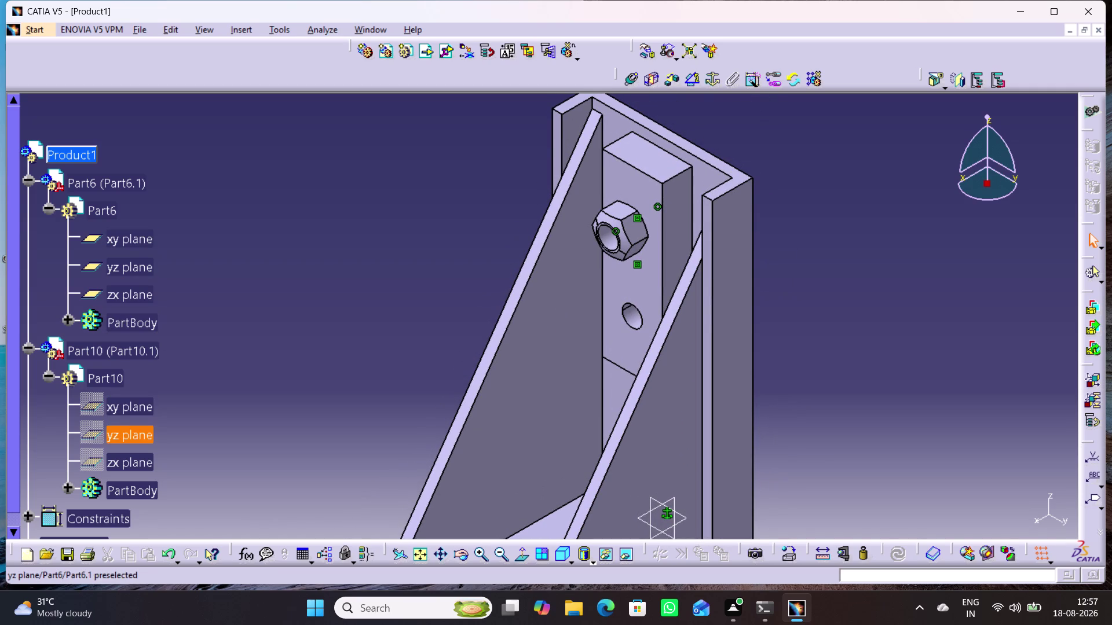
click(694, 81)
click(147, 241)
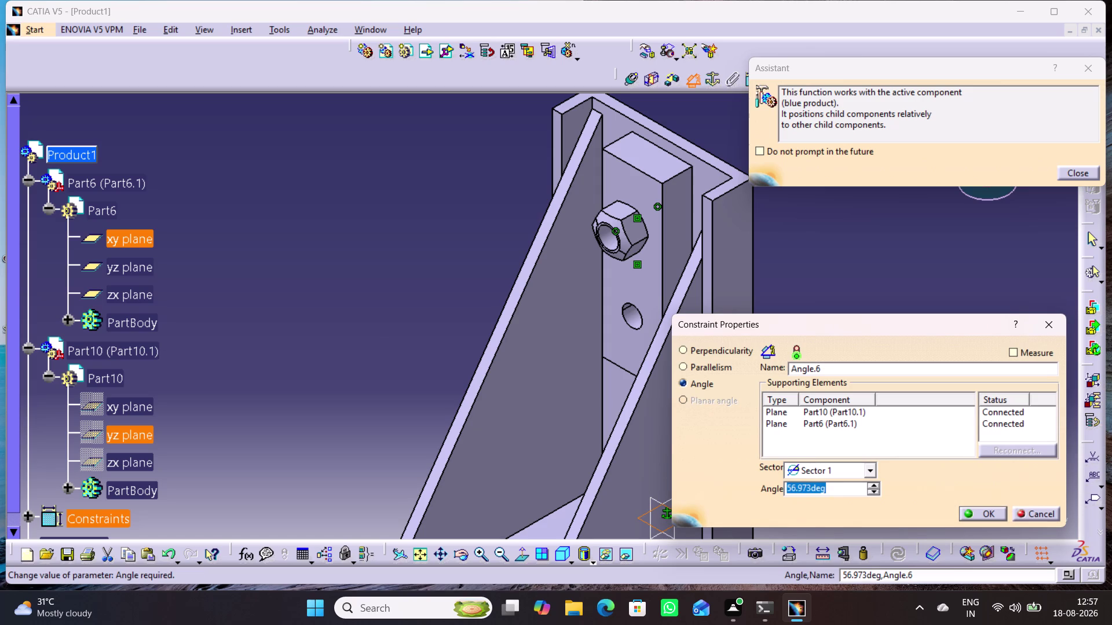
text(90)
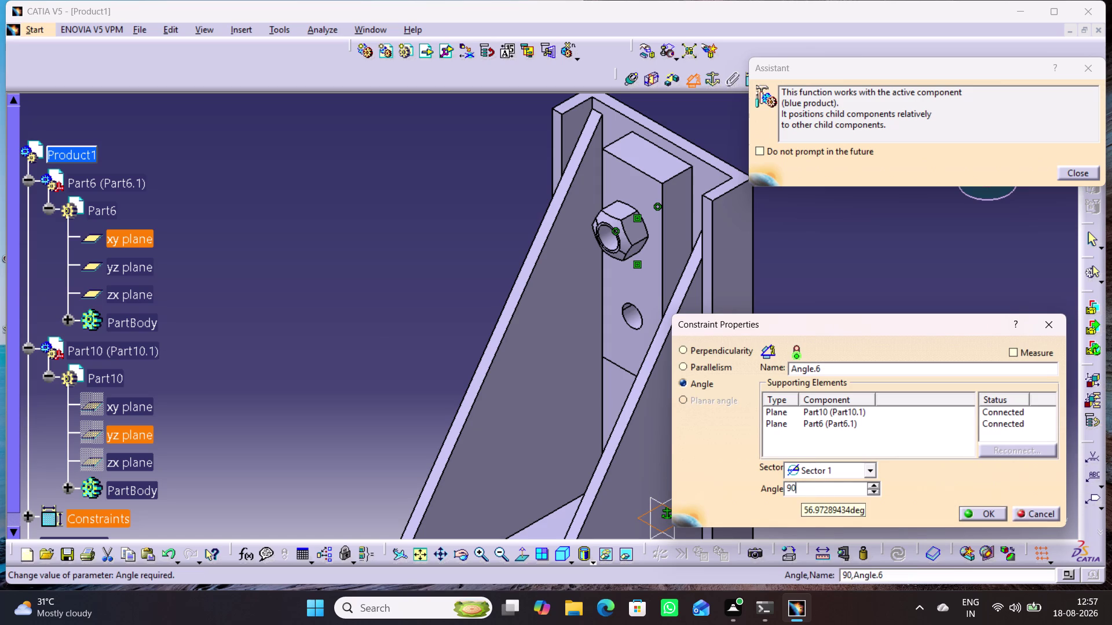
key(Return)
middle_drag(810, 479, 821, 406)
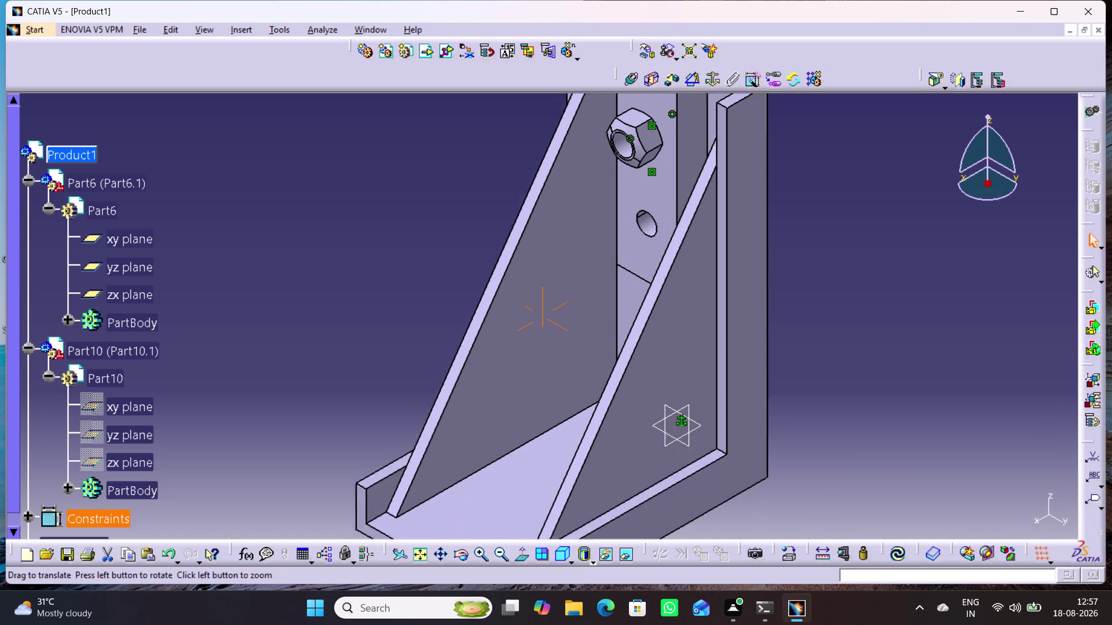
middle_drag(821, 406, 837, 317)
middle_click(772, 498)
click(772, 498)
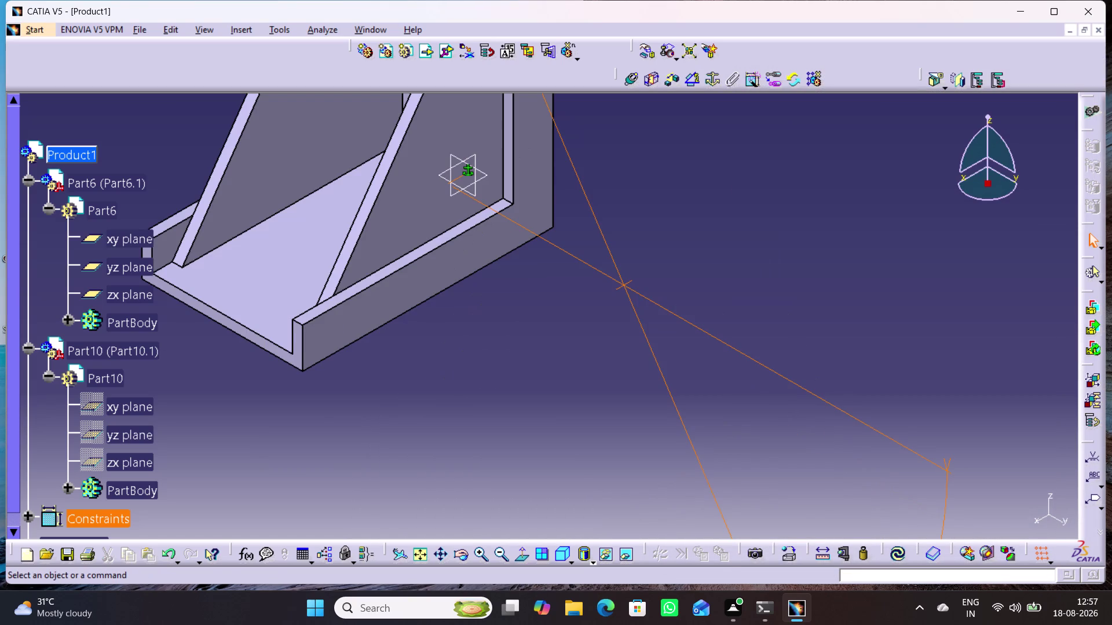
middle_drag(774, 464, 713, 555)
right_click(118, 357)
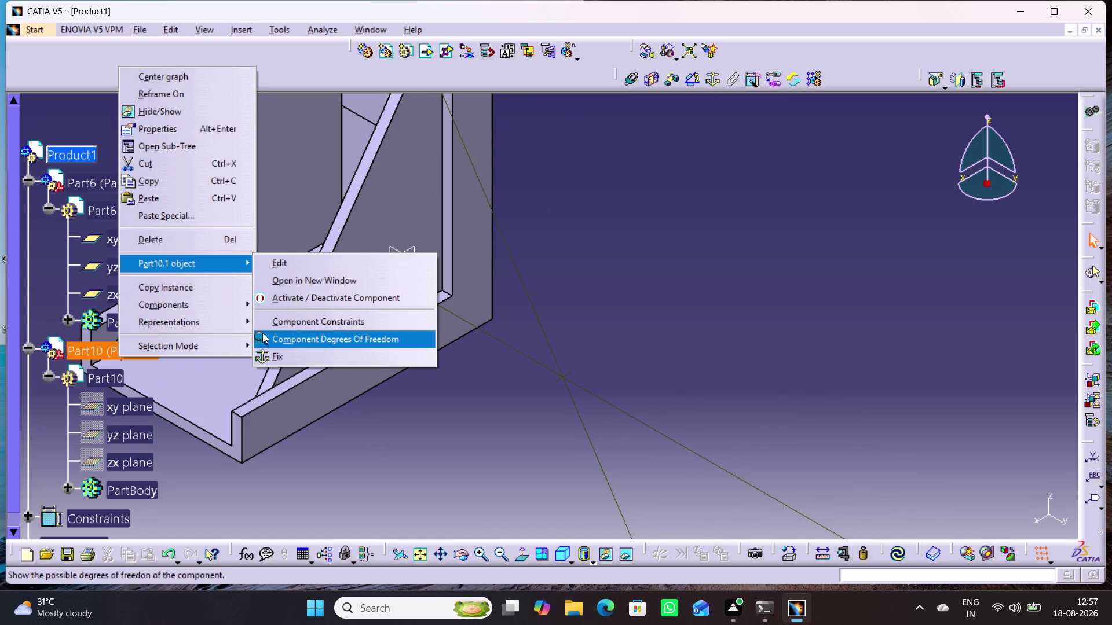
click(262, 333)
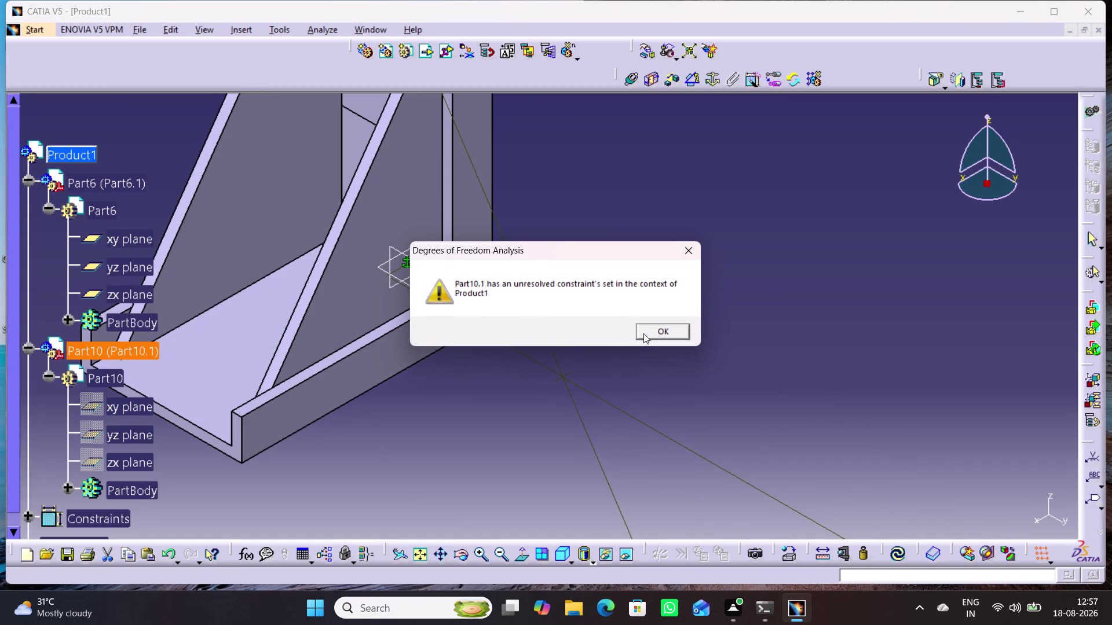
click(656, 332)
middle_drag(637, 362, 707, 414)
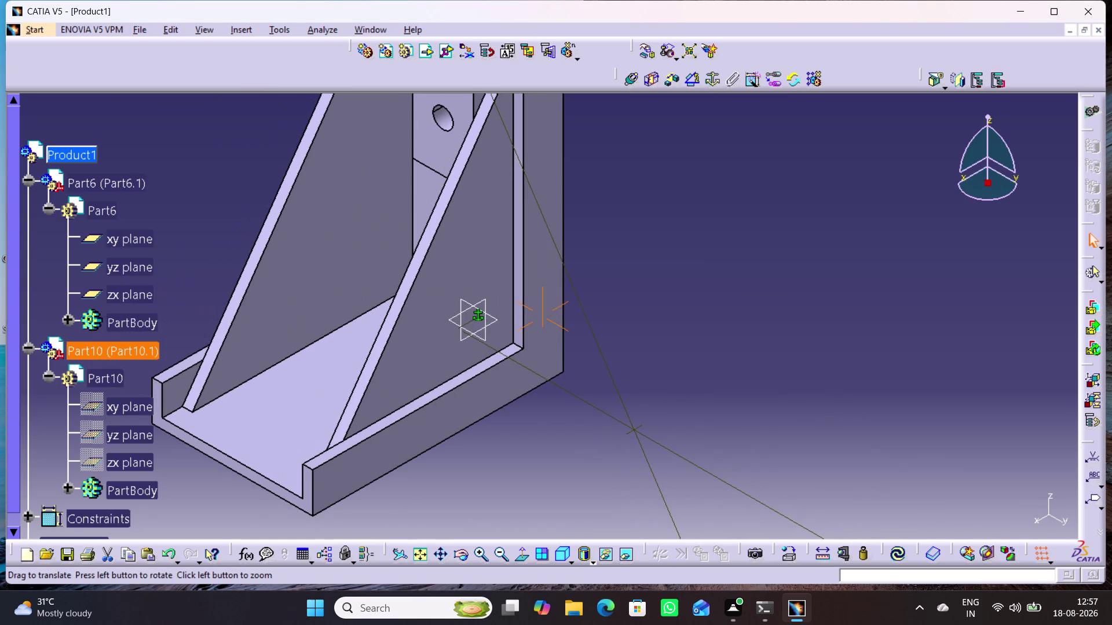
right_click(632, 423)
click(656, 478)
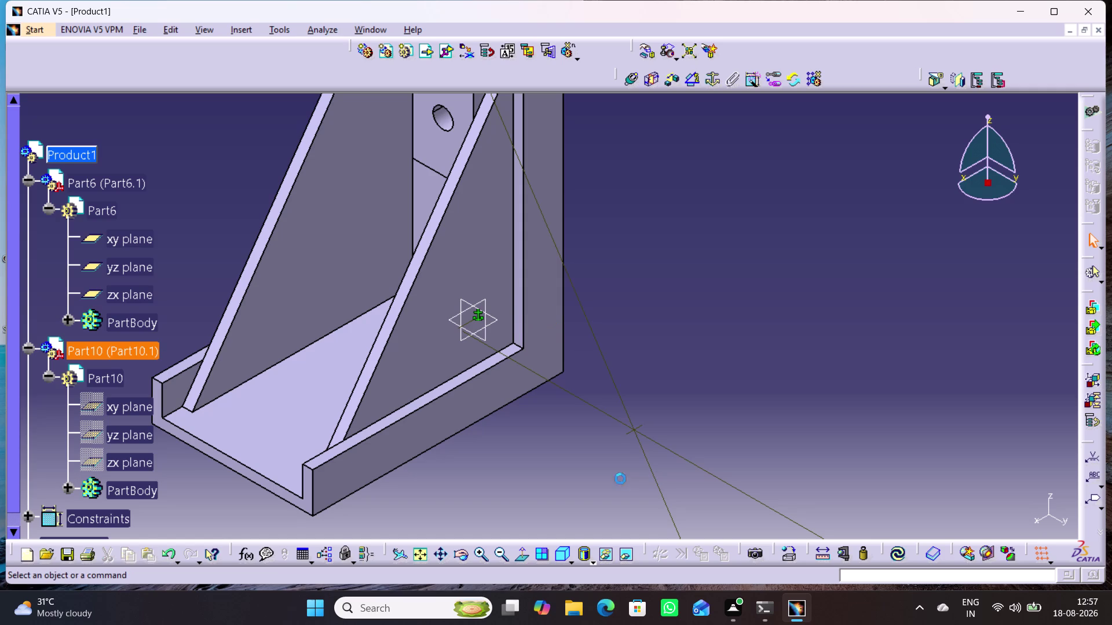
right_click(640, 443)
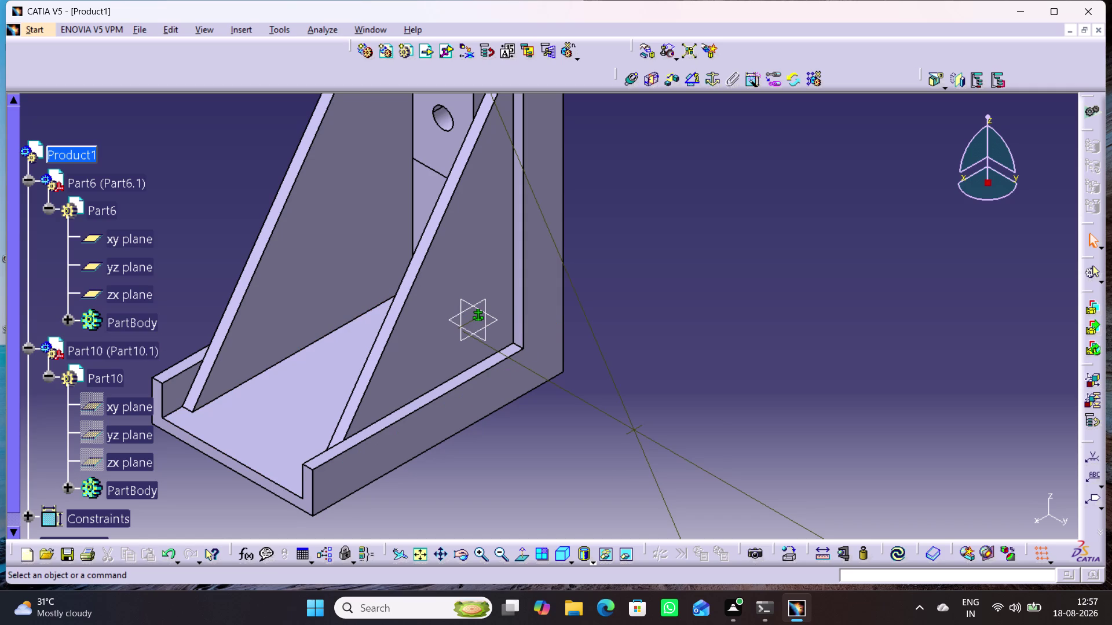
drag(718, 418, 621, 501)
right_click(632, 426)
scroll(down, 3)
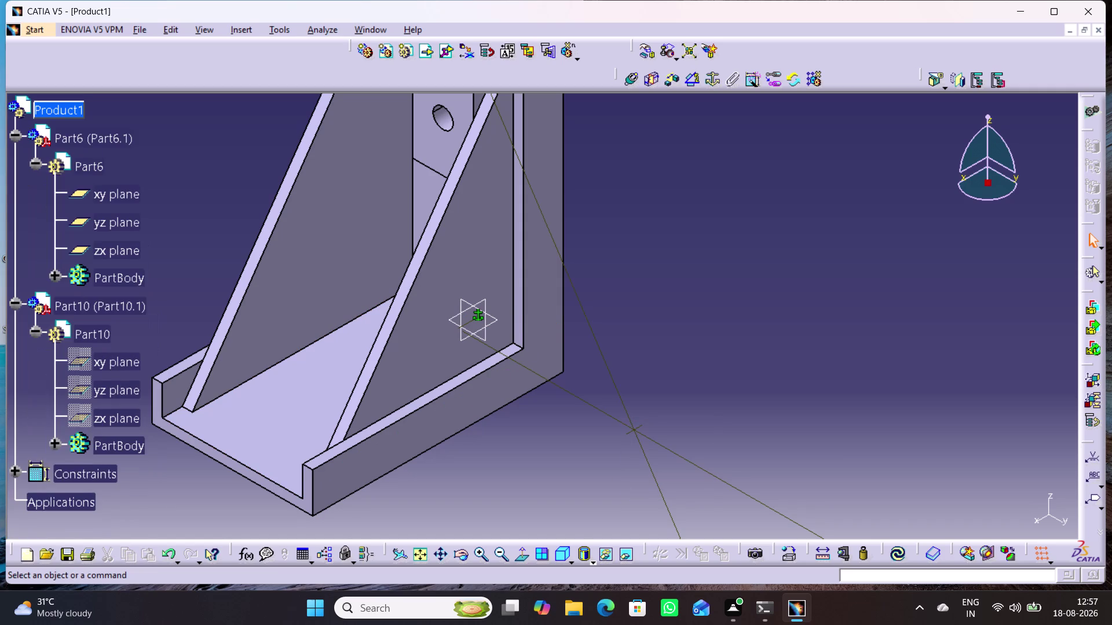
key(ctrl+z)
key(ctrl+z)
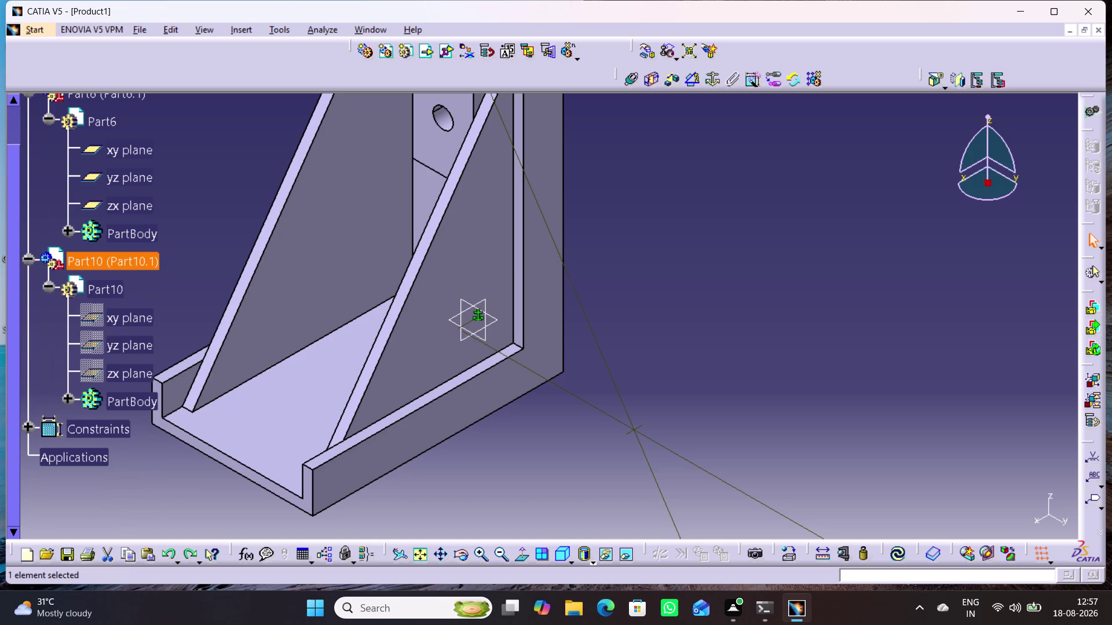
key(ctrl+z)
click(417, 467)
Create a 90° angle between the nut's yz plane and the bracket's zx plane.
middle_drag(469, 434, 524, 568)
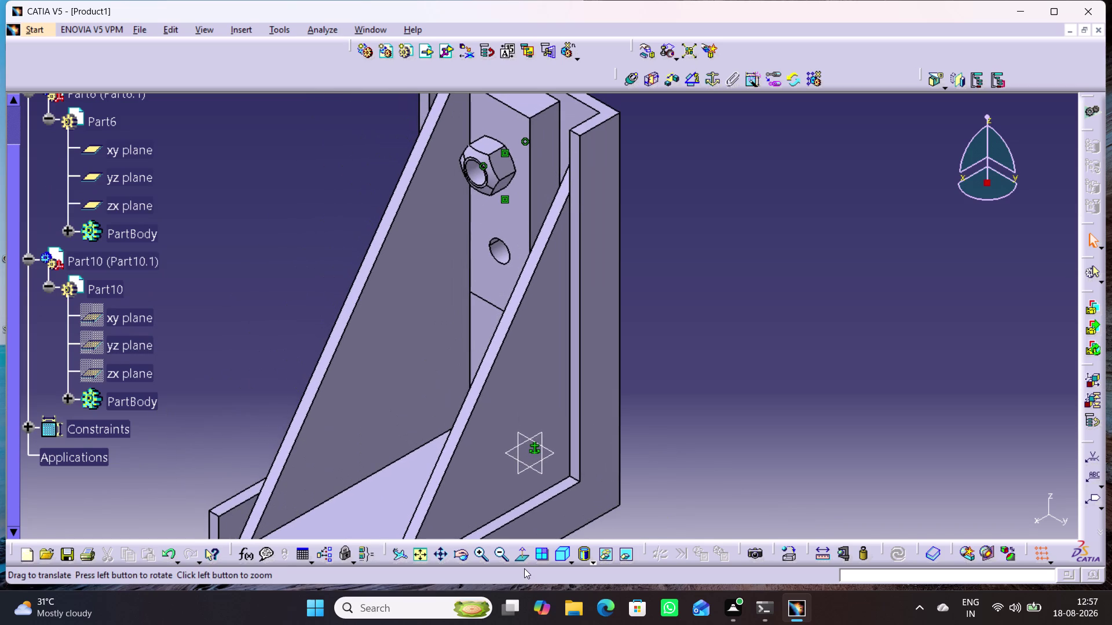
middle_drag(761, 394, 754, 431)
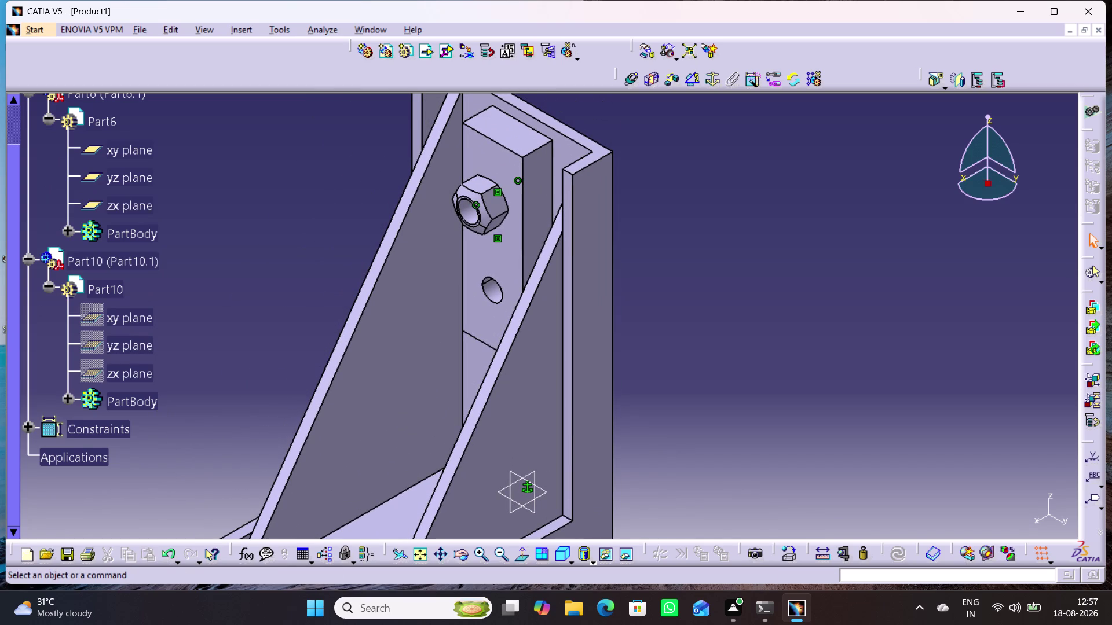
click(688, 82)
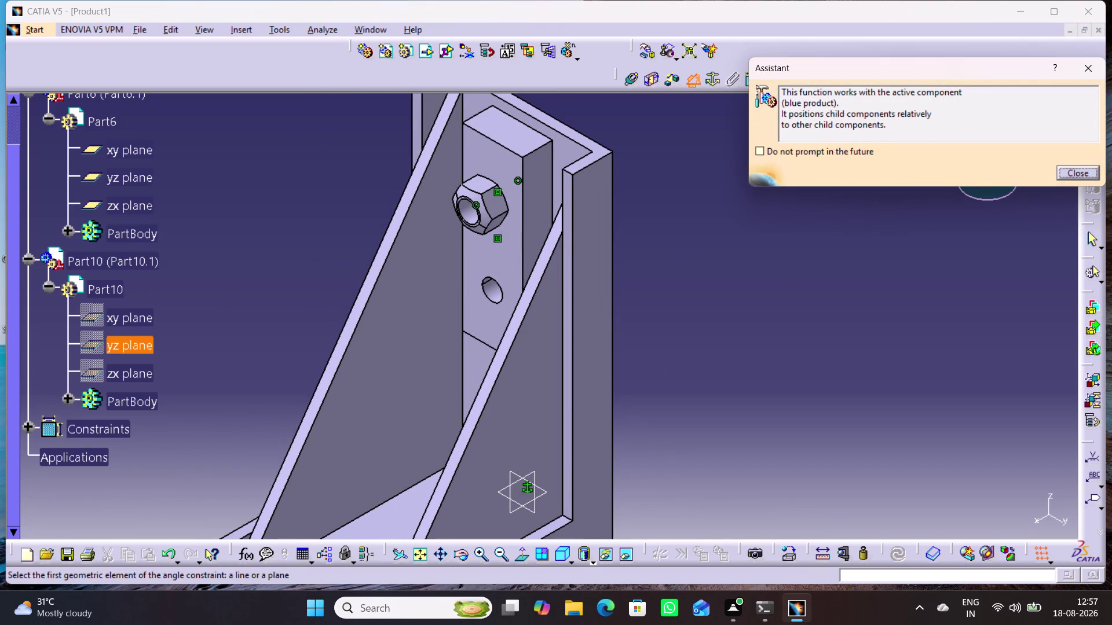
click(129, 378)
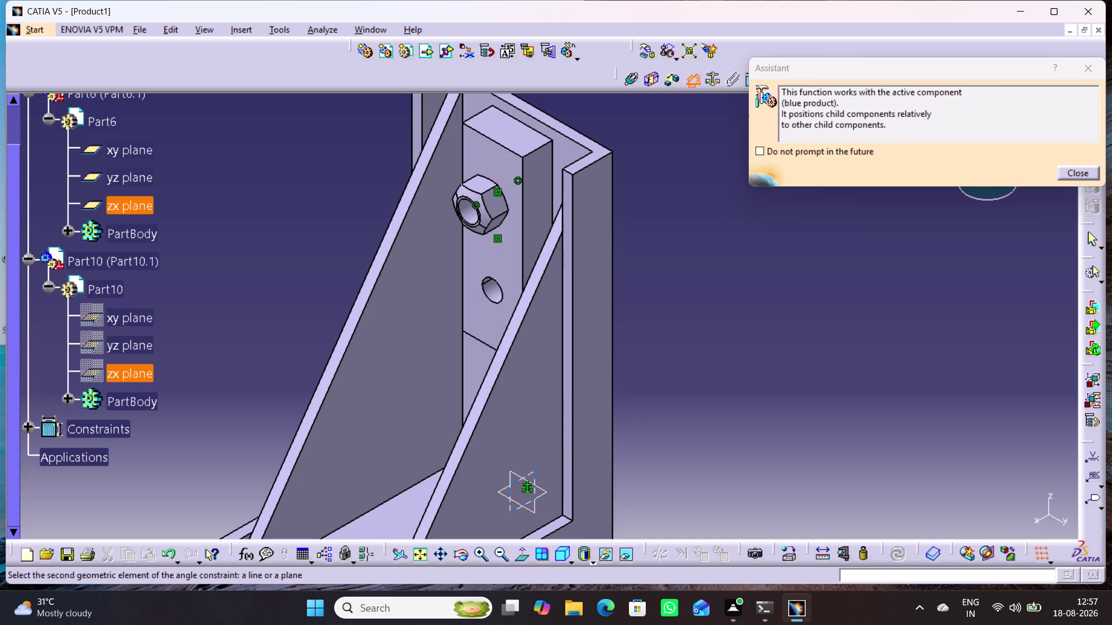
click(139, 212)
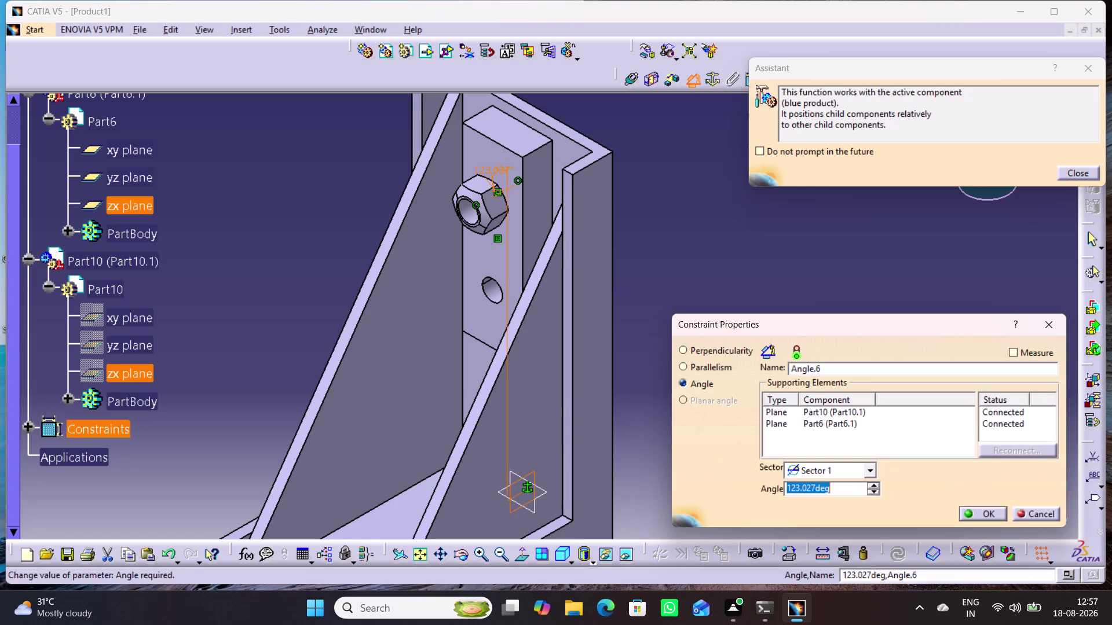
text(9)
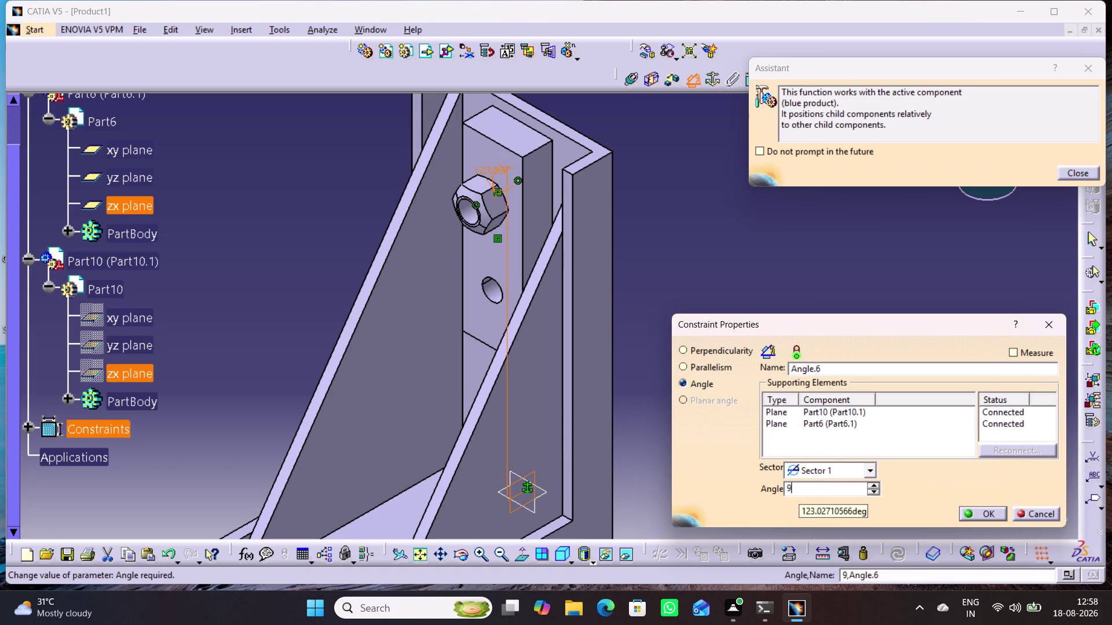
text(0)
key(Return)
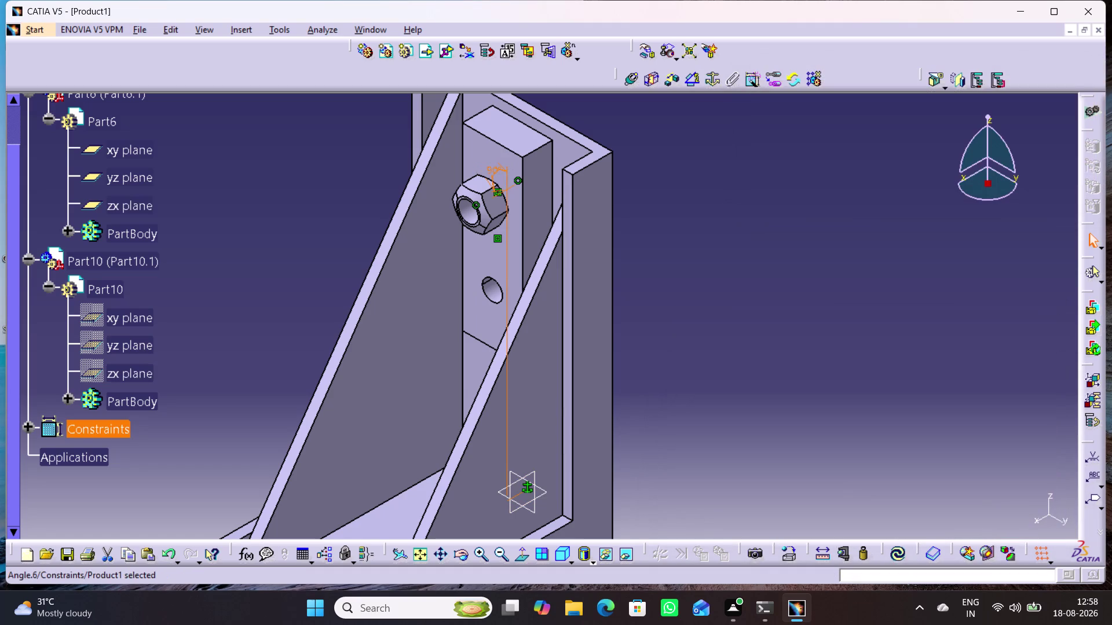
Undo that 90° angle constraint and start a new angle constraint.
click(612, 418)
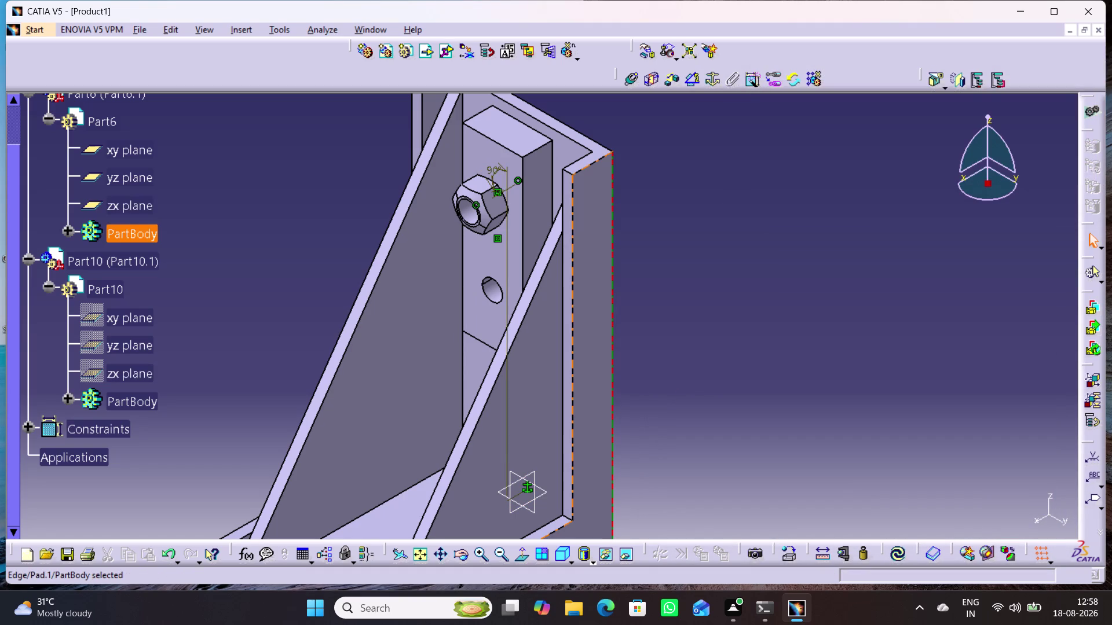
key(ctrl+z)
key(ctrl+z)
click(792, 384)
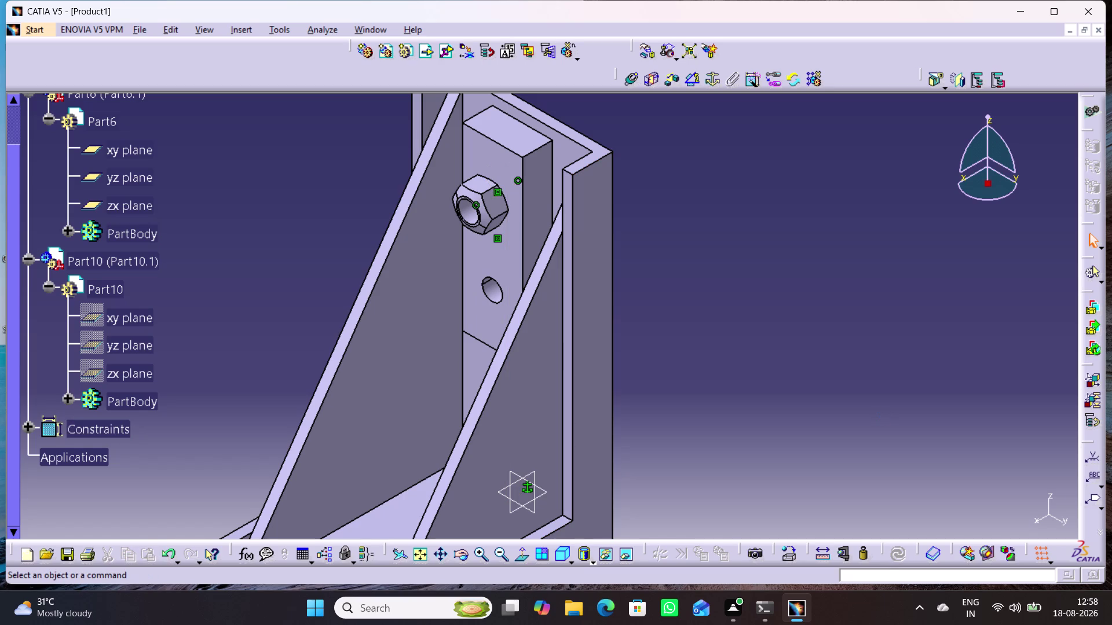
click(690, 83)
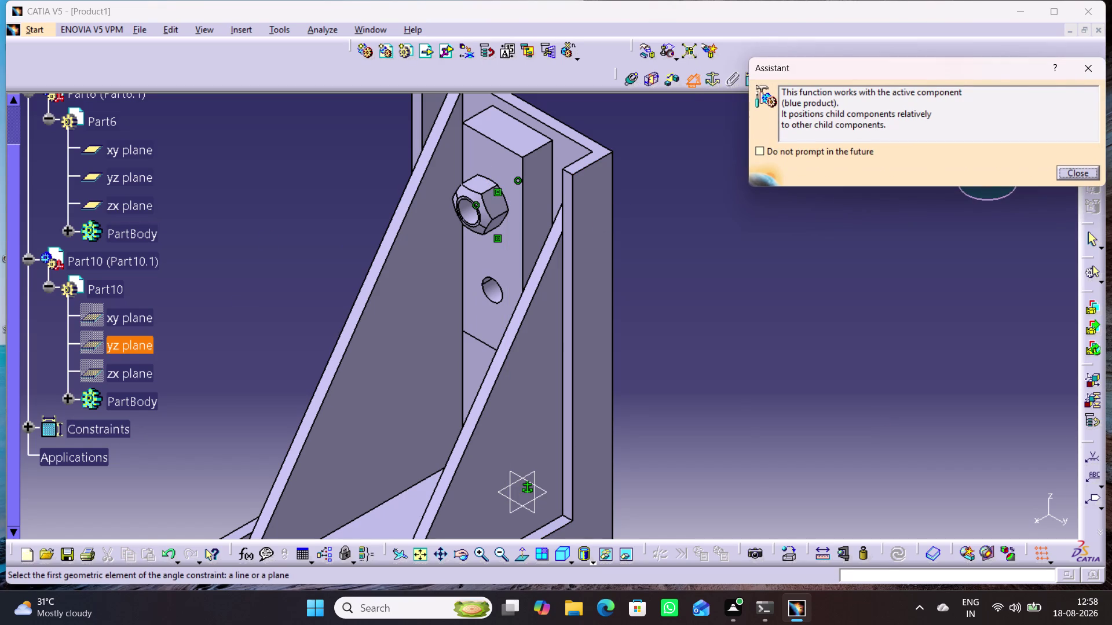
Add a 270° angle constraint (Sector 2) between the nut's yz plane and the bracket's yz plane.
click(137, 347)
click(134, 183)
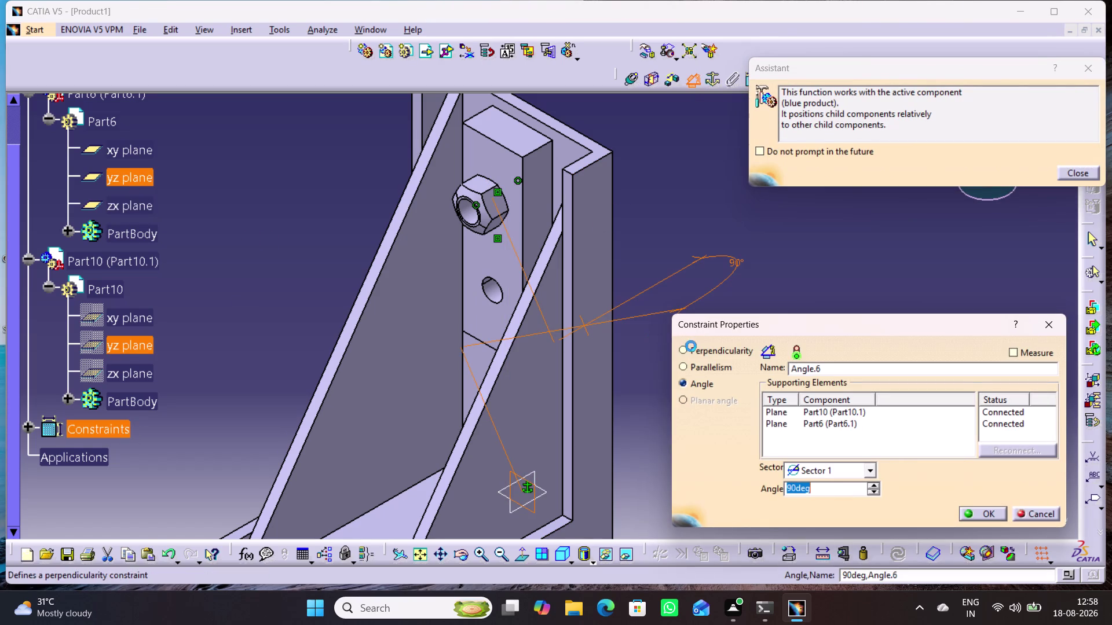
click(867, 470)
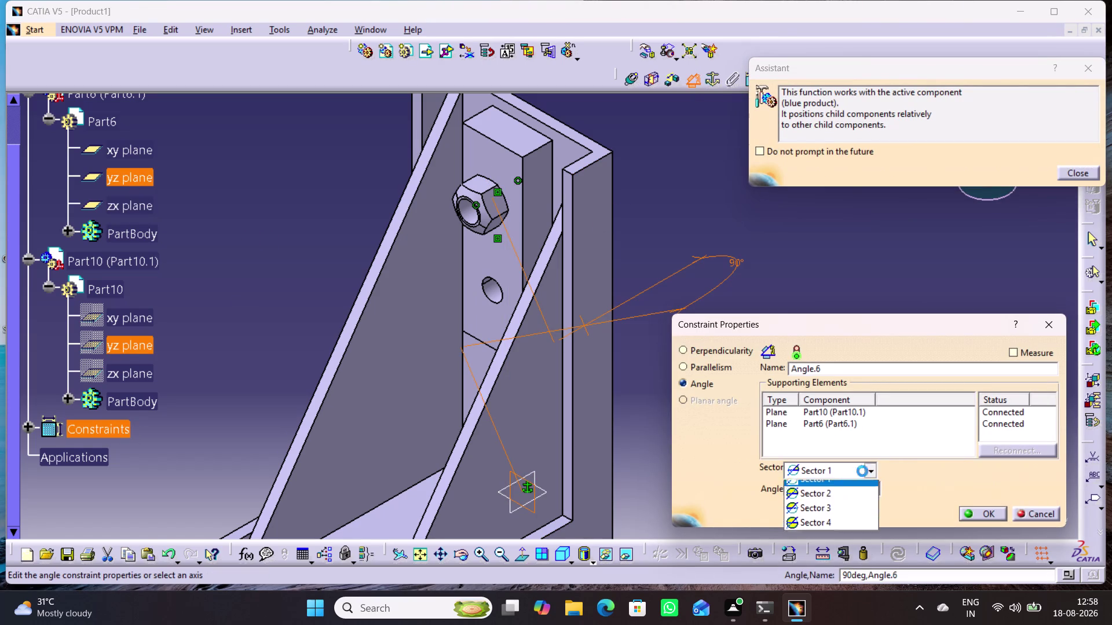
click(809, 502)
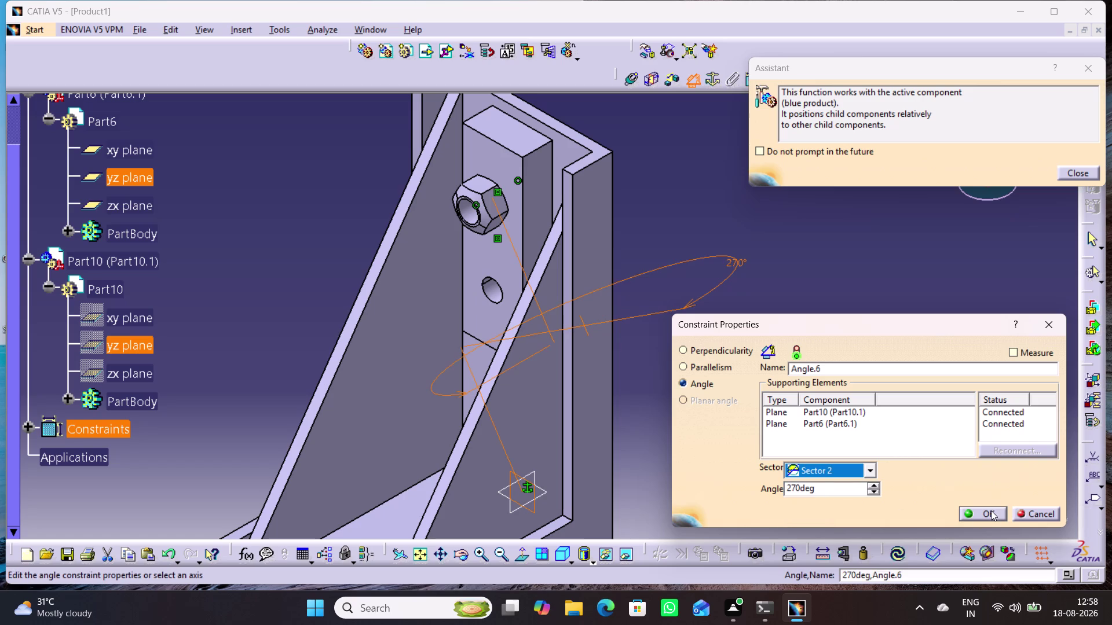
click(988, 511)
click(827, 424)
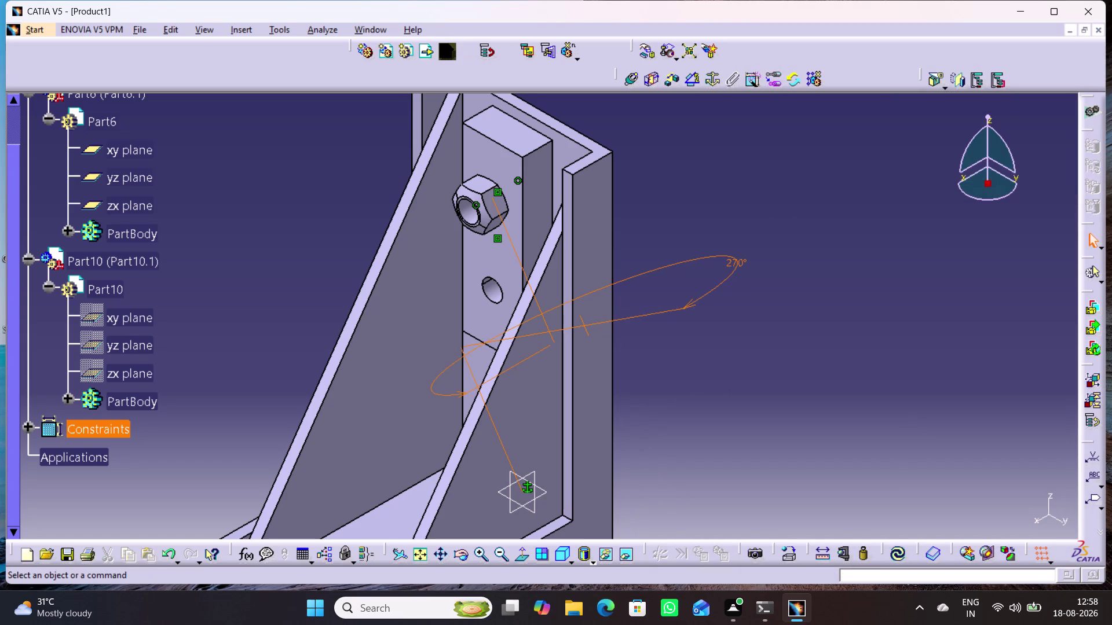
right_click(139, 260)
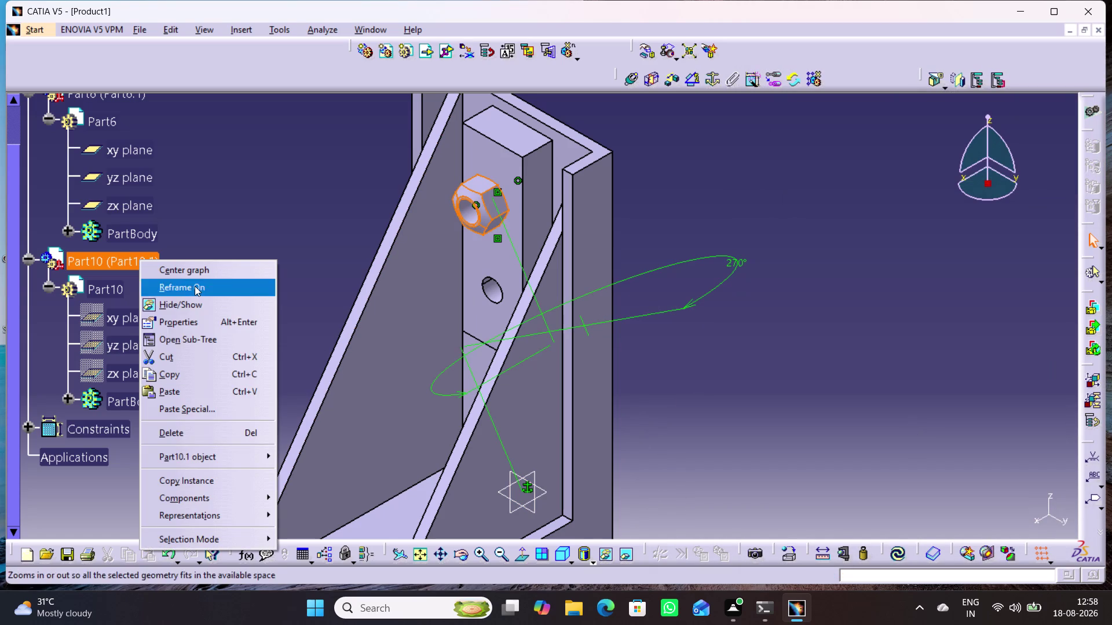
Check the nut's degrees of freedom, which show one free rotation about X.
click(349, 533)
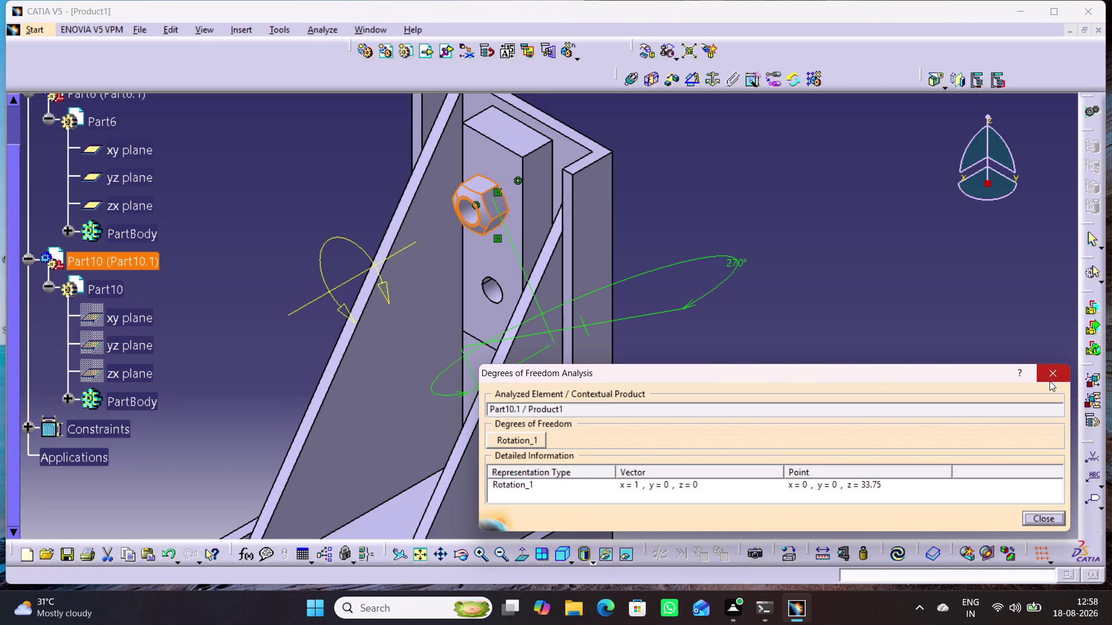
click(1053, 382)
click(874, 361)
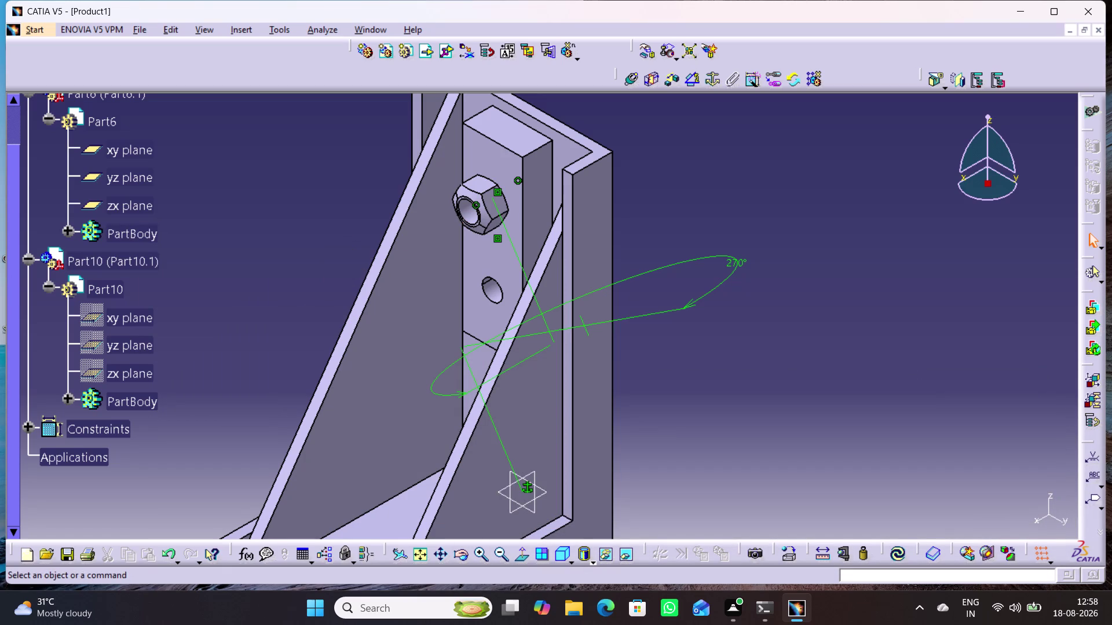
Undo the 270° angle constraint.
key(ctrl+z)
key(ctrl+z)
click(783, 342)
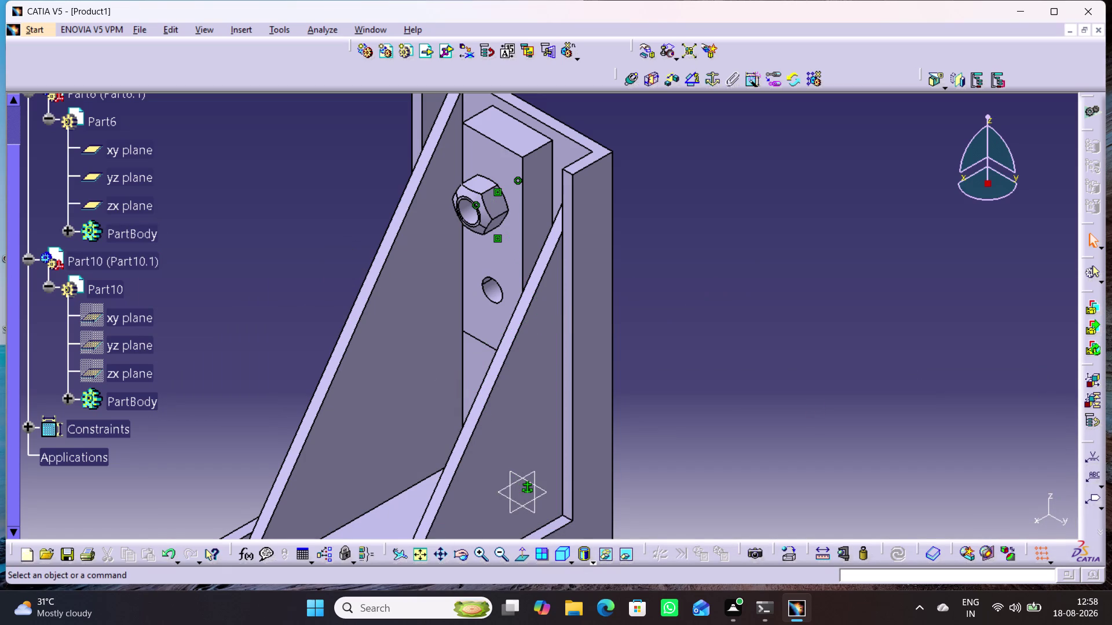
click(649, 54)
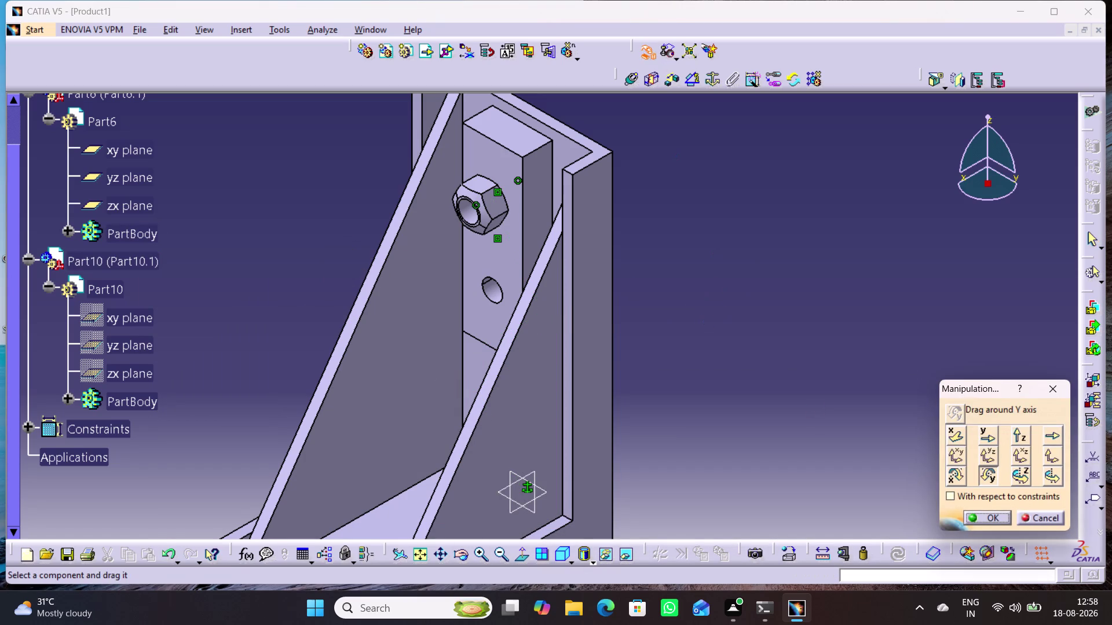
Drag the nut along X, Y and Z off the bracket, then Update All to reseat it in the hole.
click(958, 437)
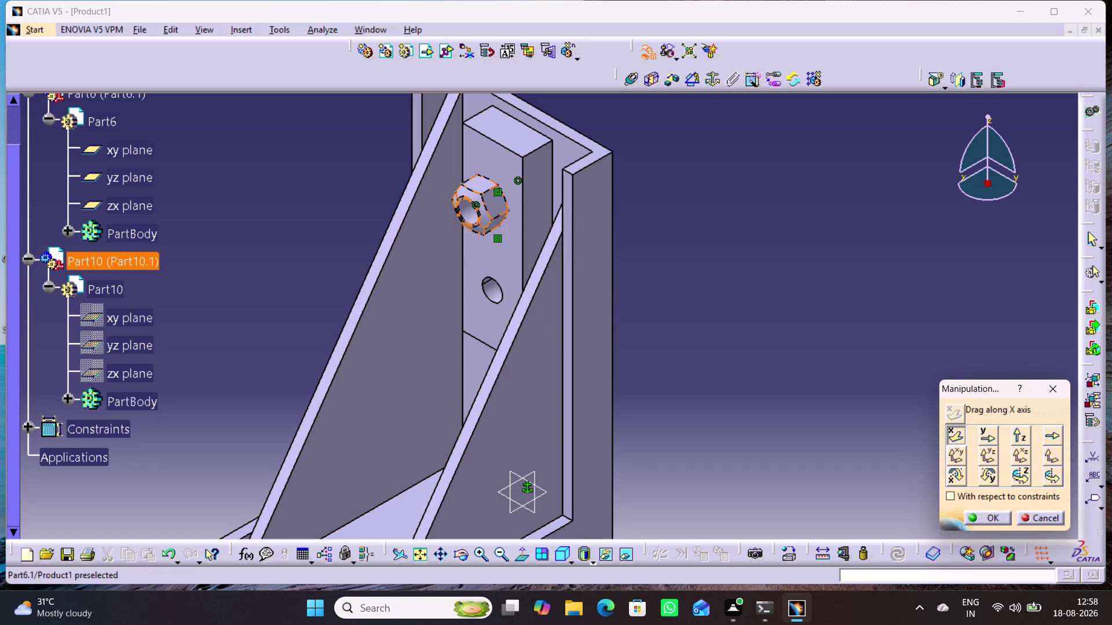
drag(492, 200, 316, 354)
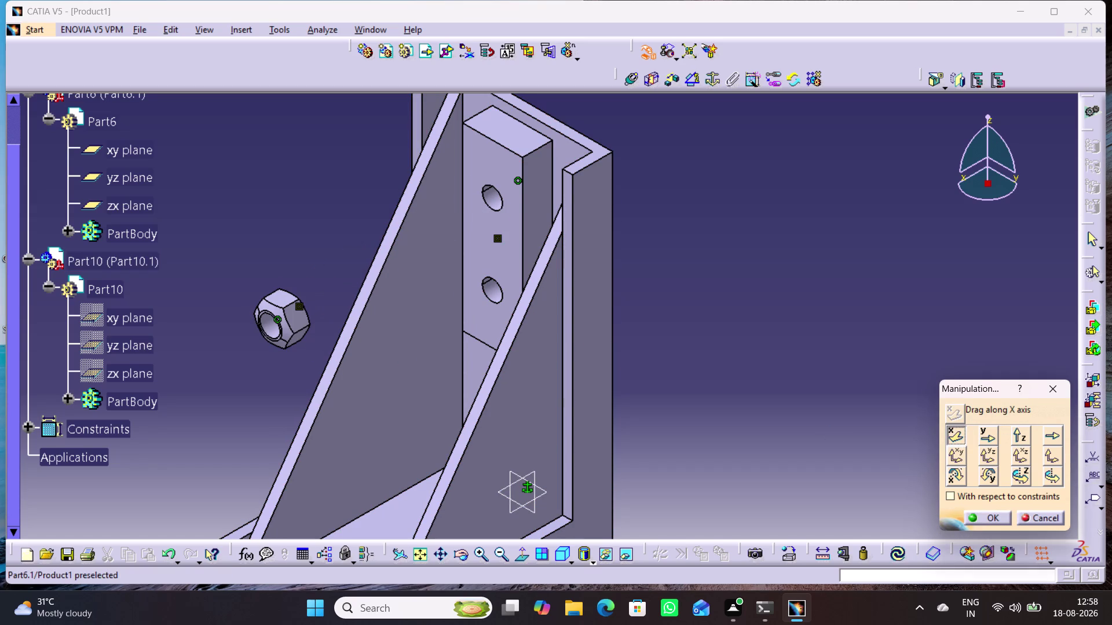
click(980, 440)
drag(296, 327, 336, 315)
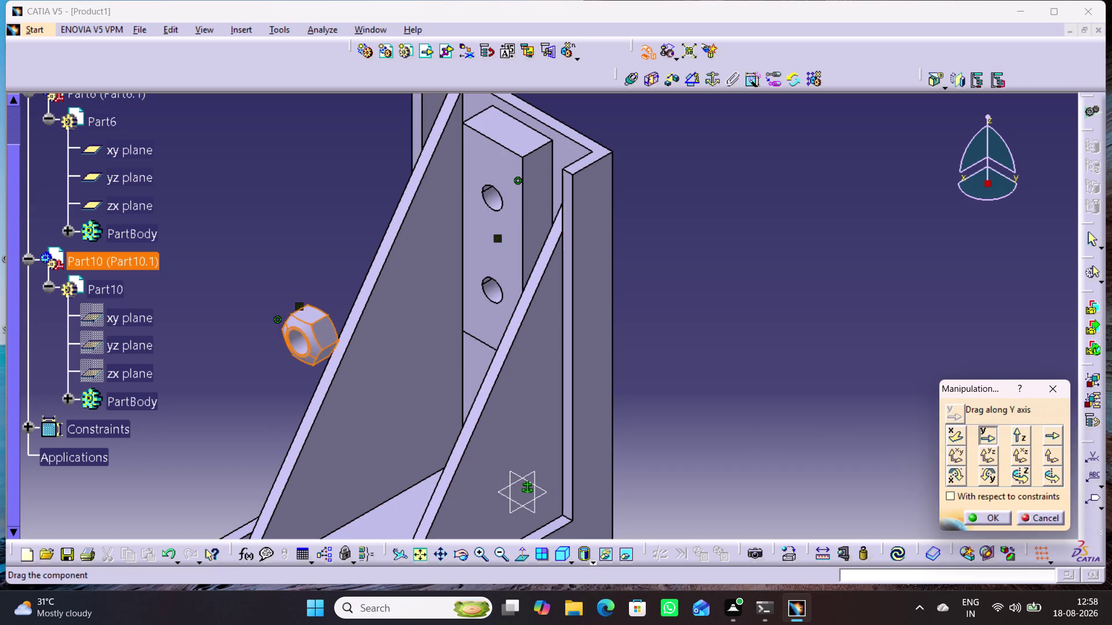
drag(335, 315, 369, 425)
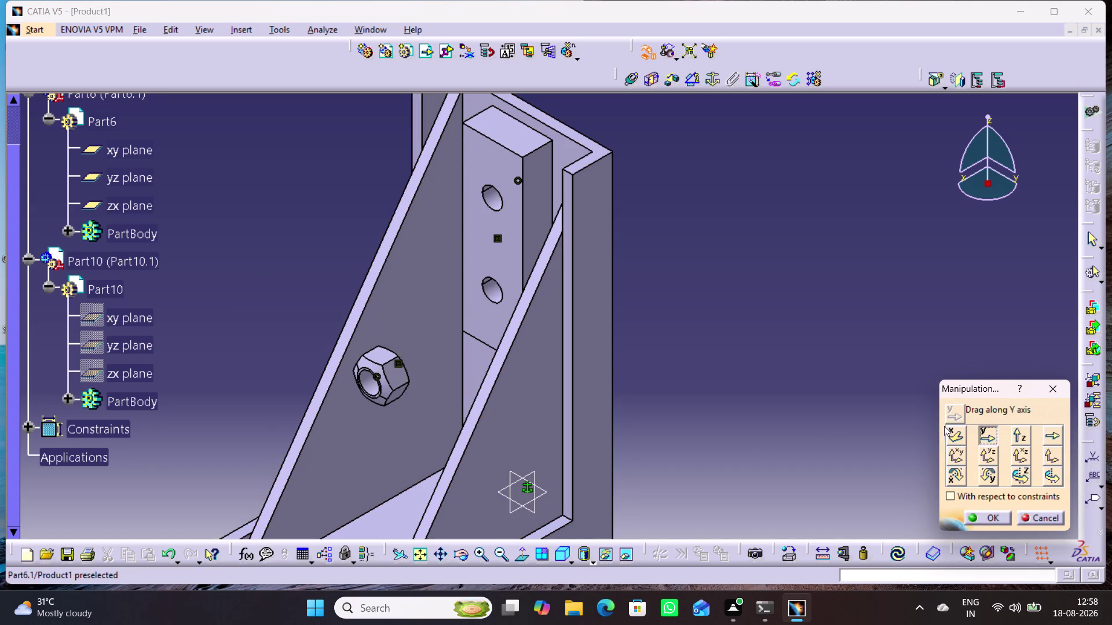
click(1017, 436)
drag(384, 394, 387, 349)
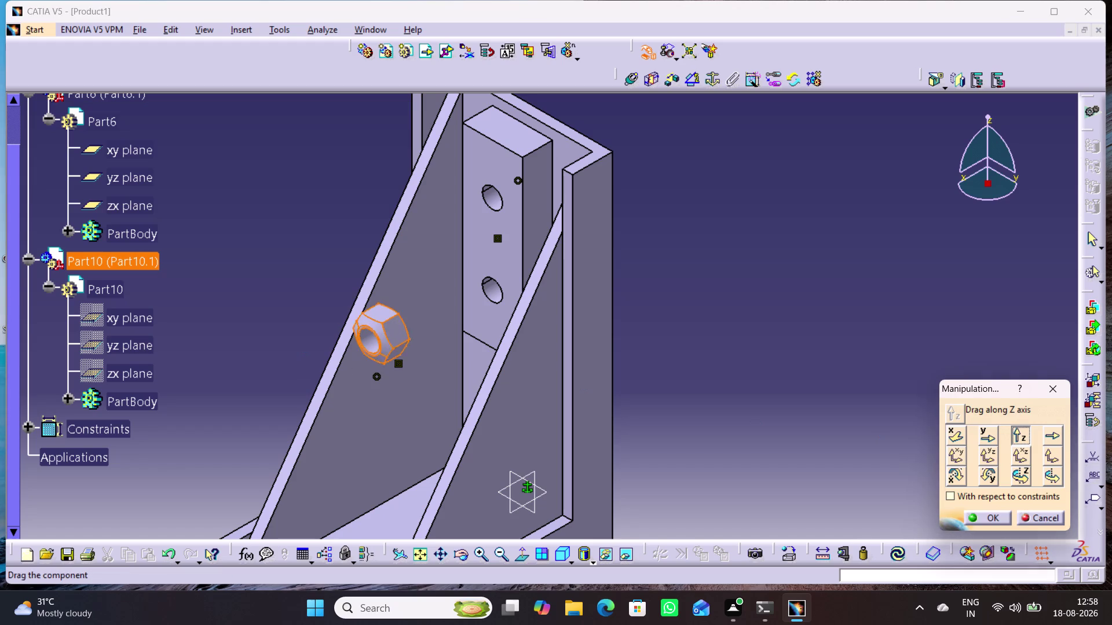
drag(387, 348, 393, 247)
click(985, 521)
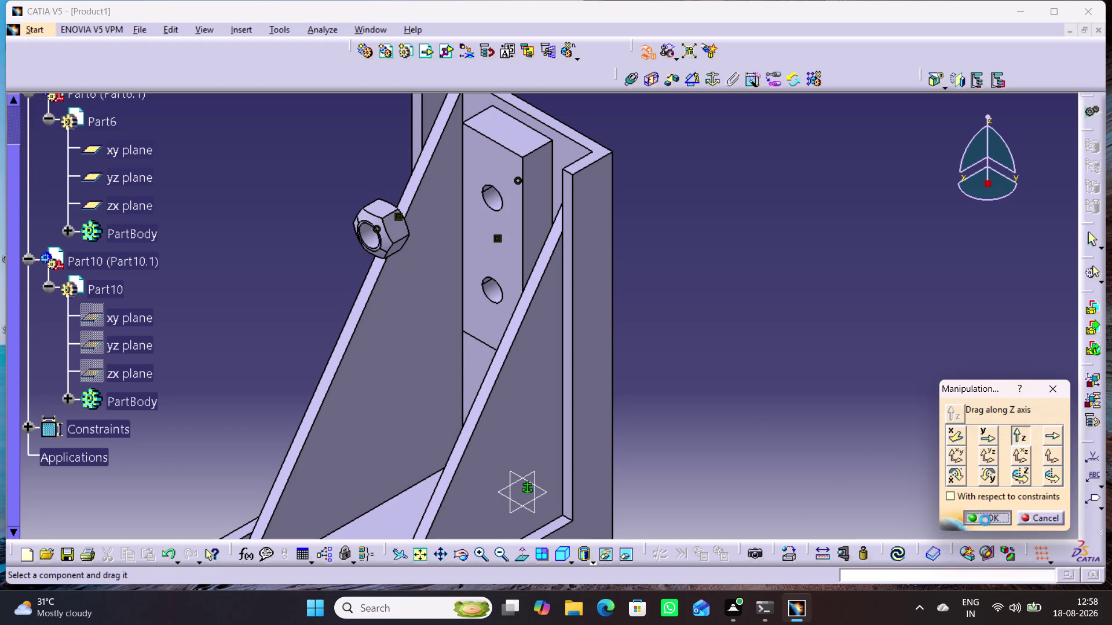
click(678, 350)
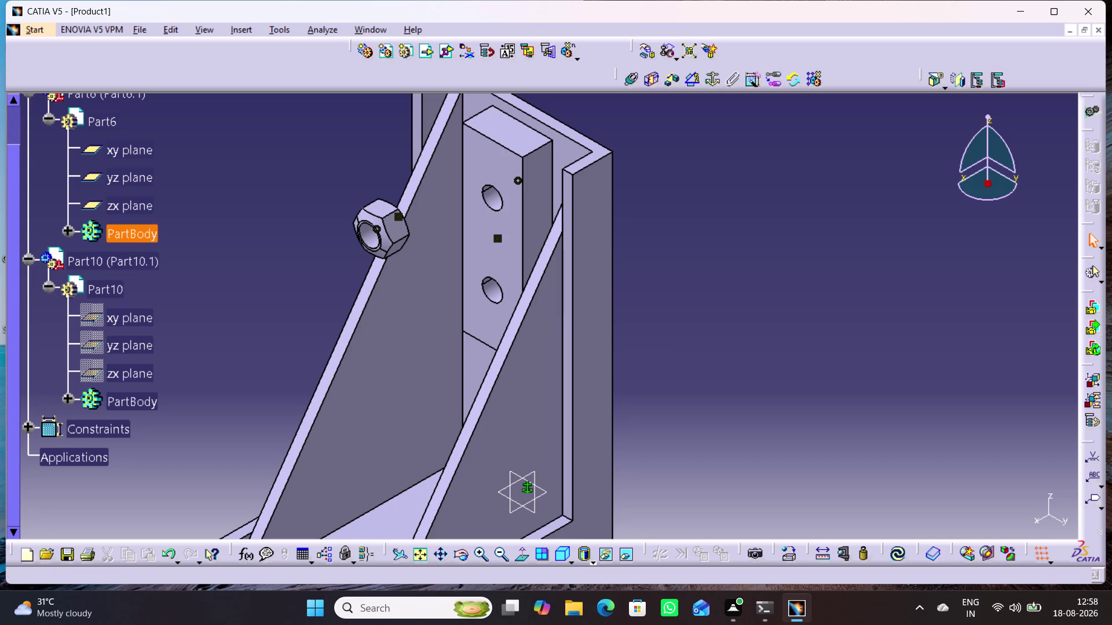
click(890, 549)
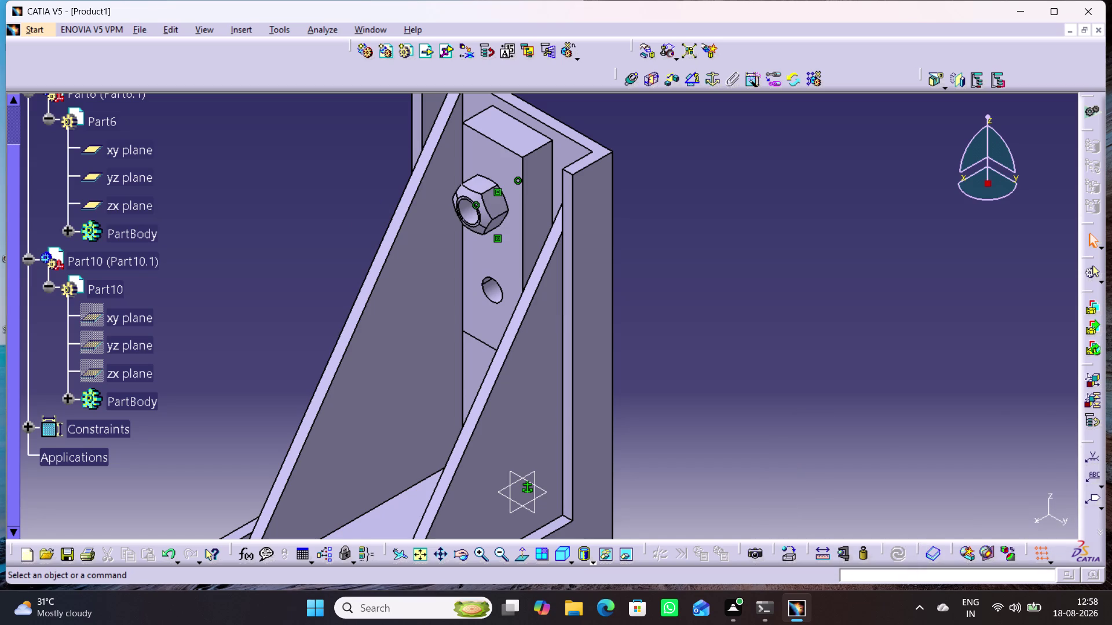
Add a 0° angle constraint between the nut's xy plane and the bracket's yz plane, accepting the redundancy warning.
click(688, 80)
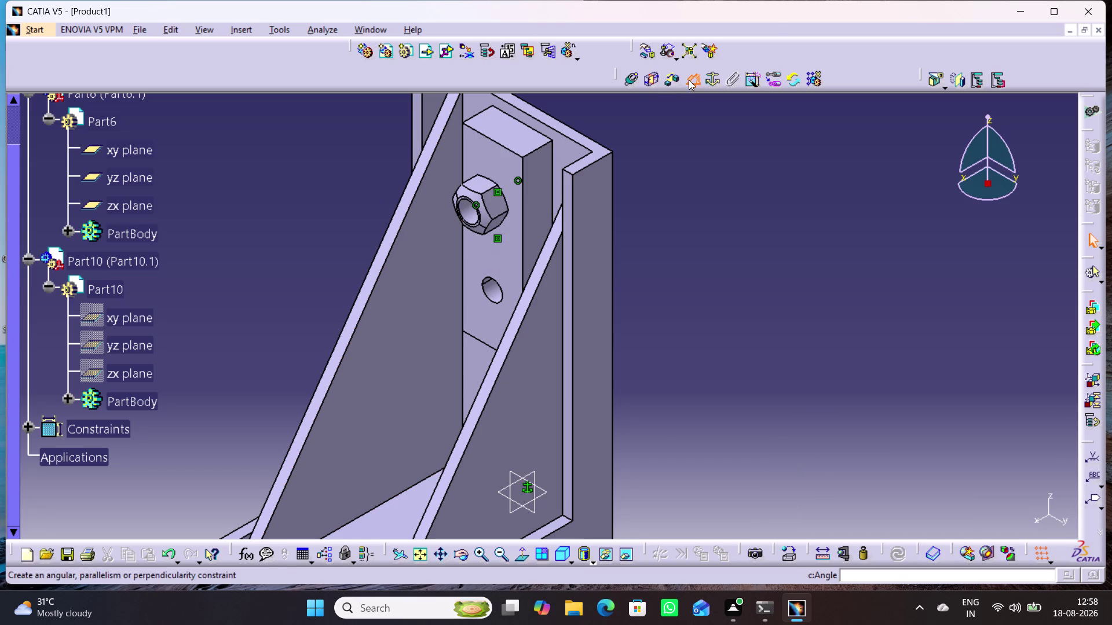
click(133, 319)
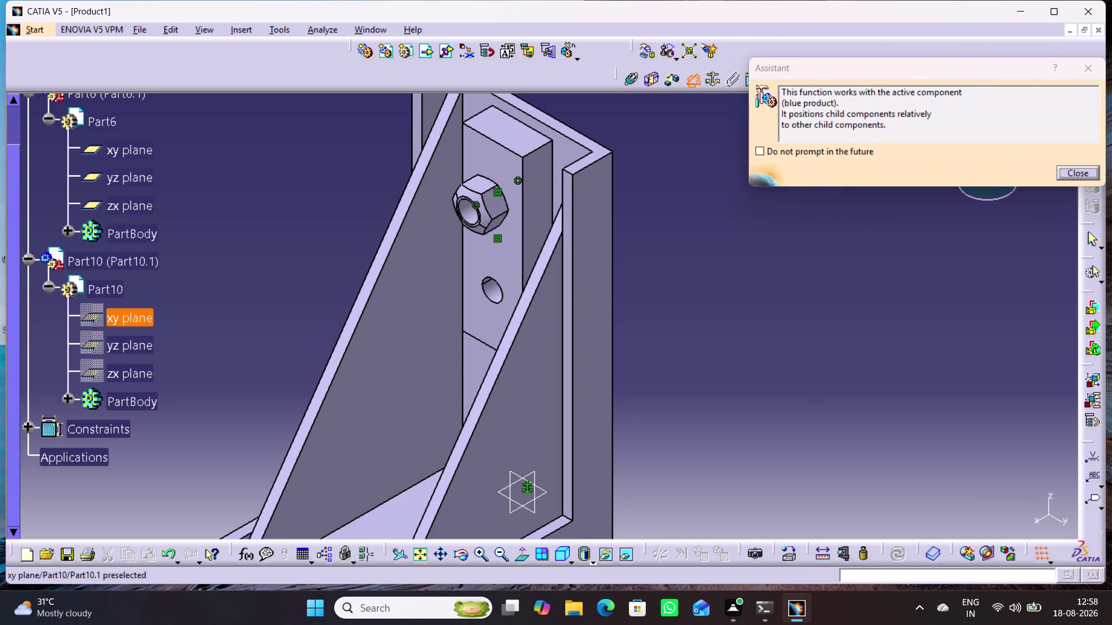
click(138, 183)
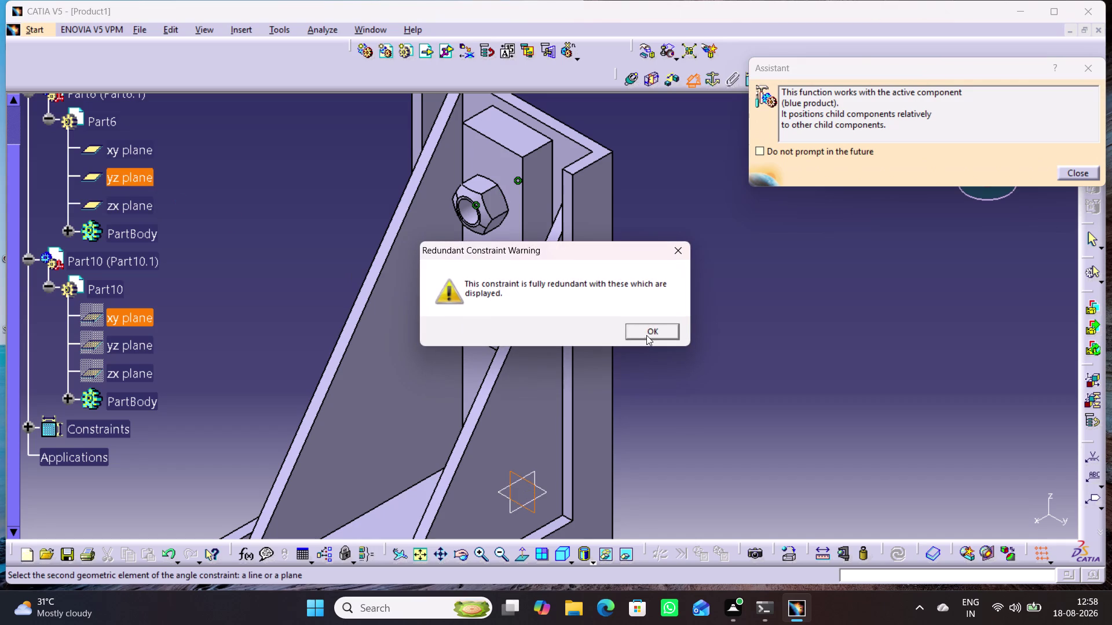
click(648, 336)
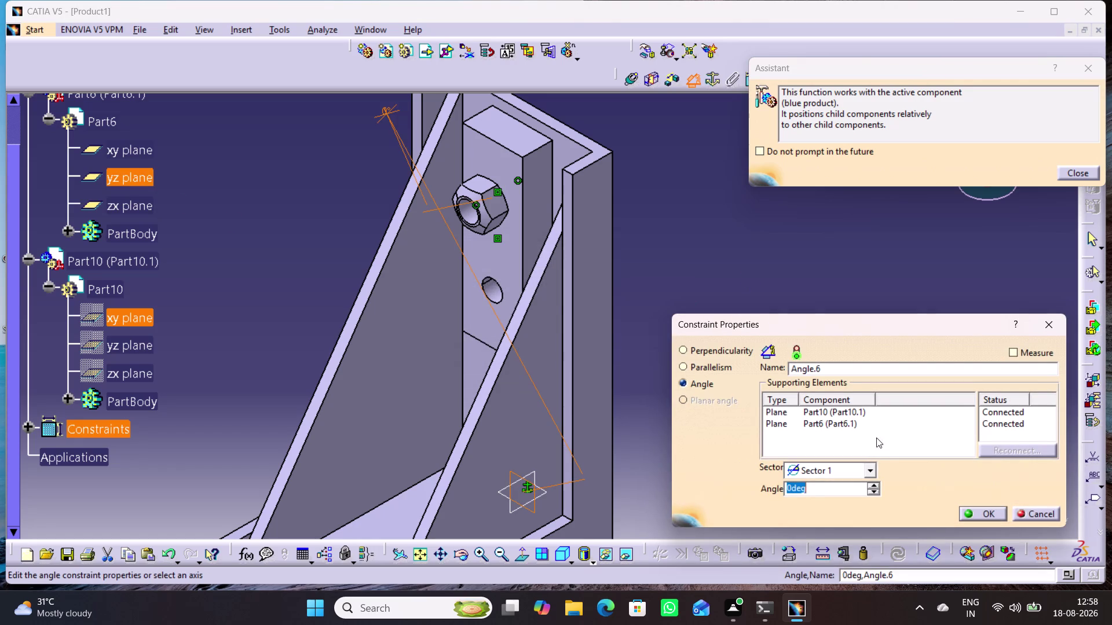
click(984, 515)
Check the nut's degrees of freedom, which still show one free rotation about X.
click(751, 382)
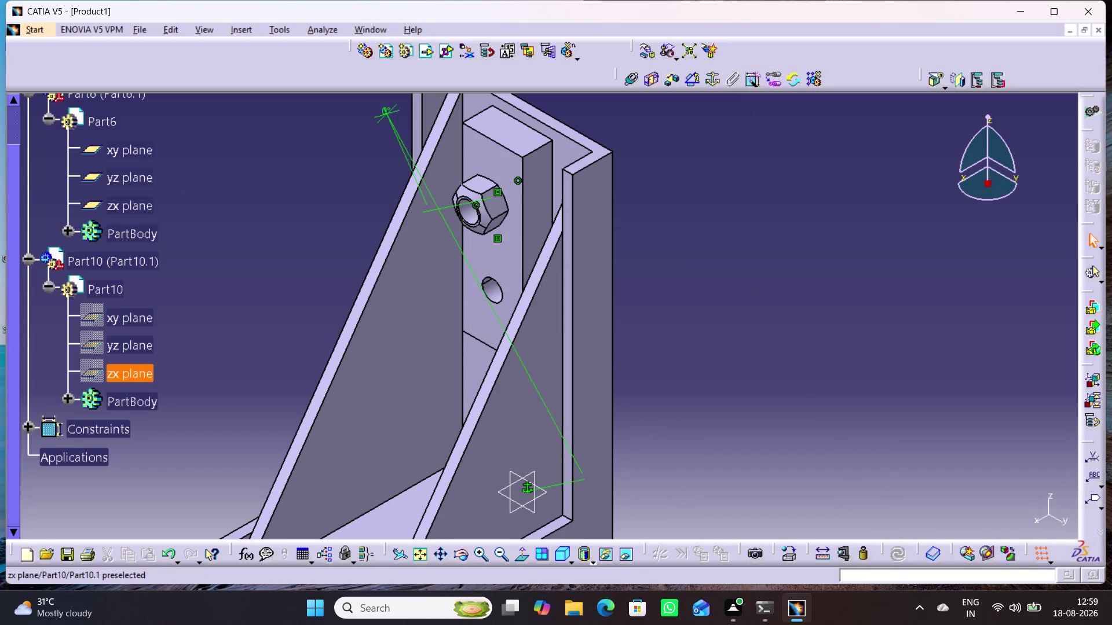
right_click(134, 265)
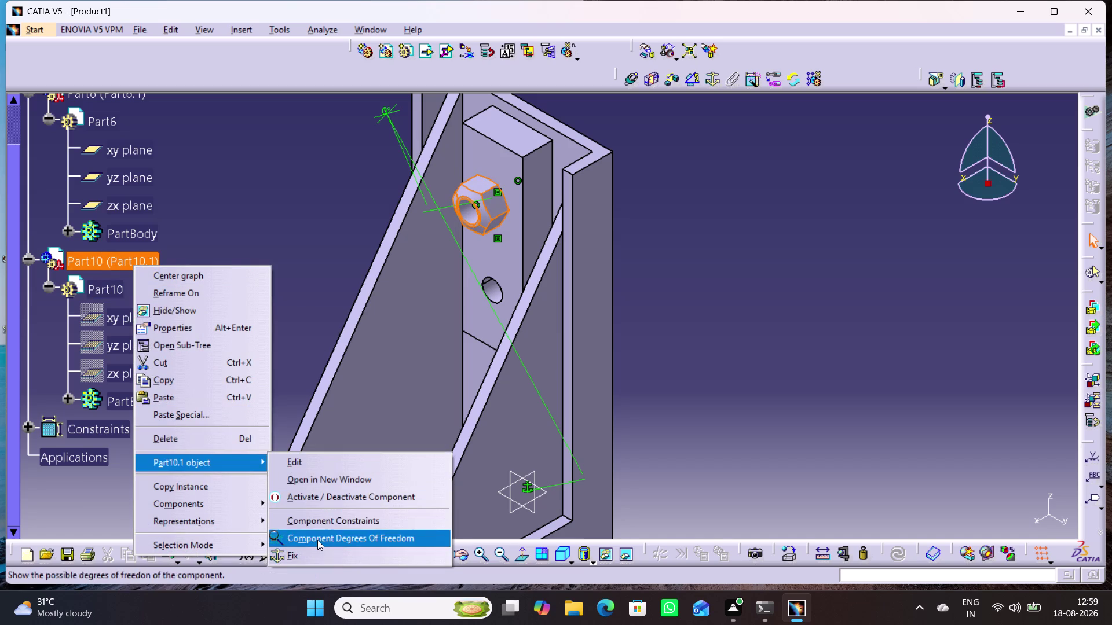
click(318, 541)
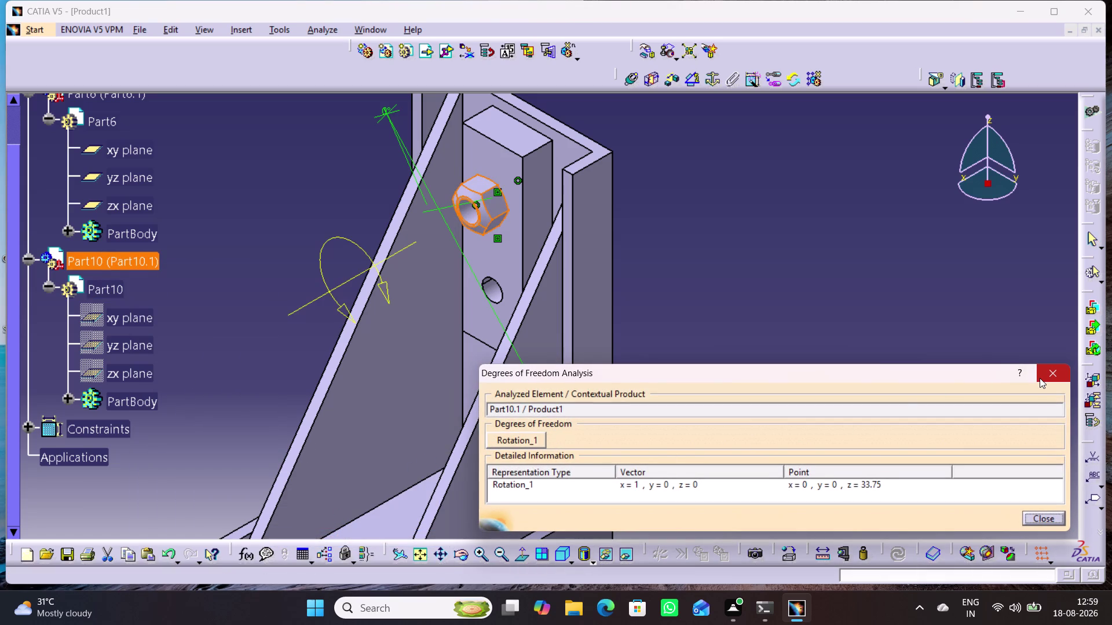